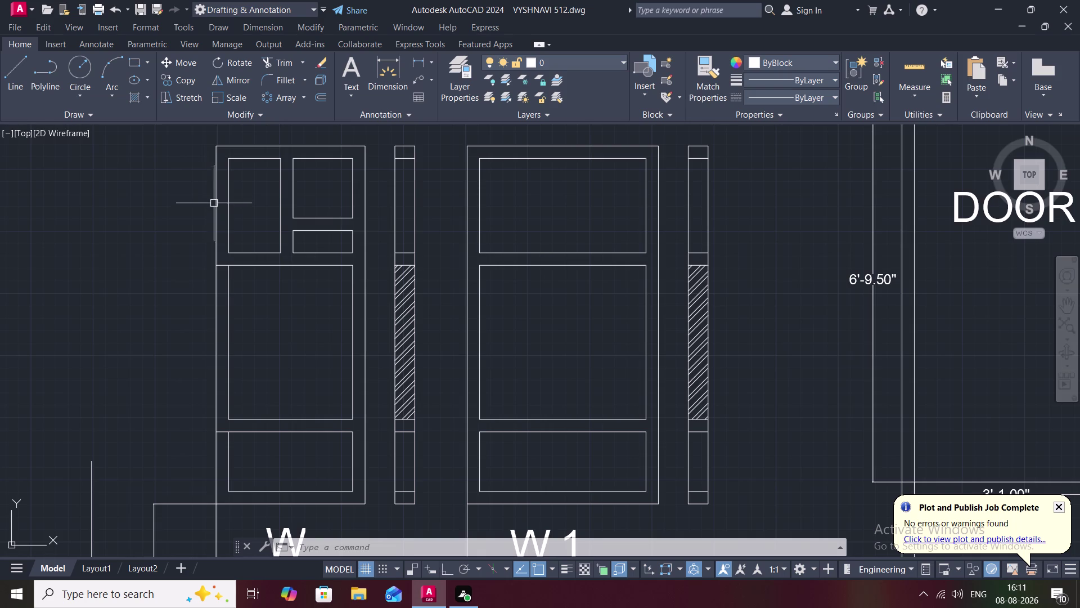
Trim away the extra line segment next to the W1 side section.
text(T)
text(R)
key(space)
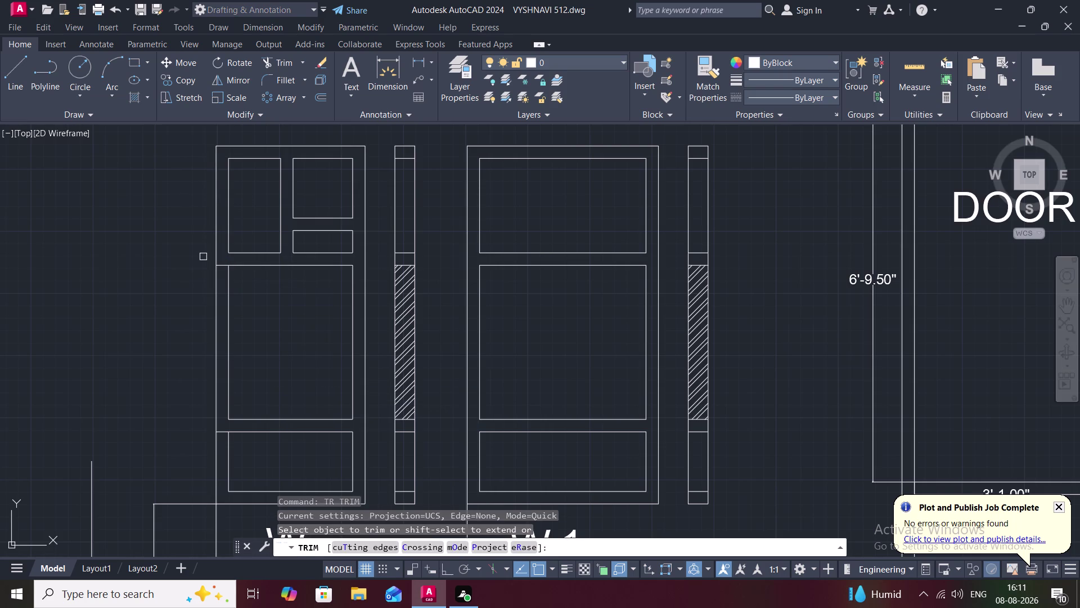
scroll(up, 3)
click(270, 266)
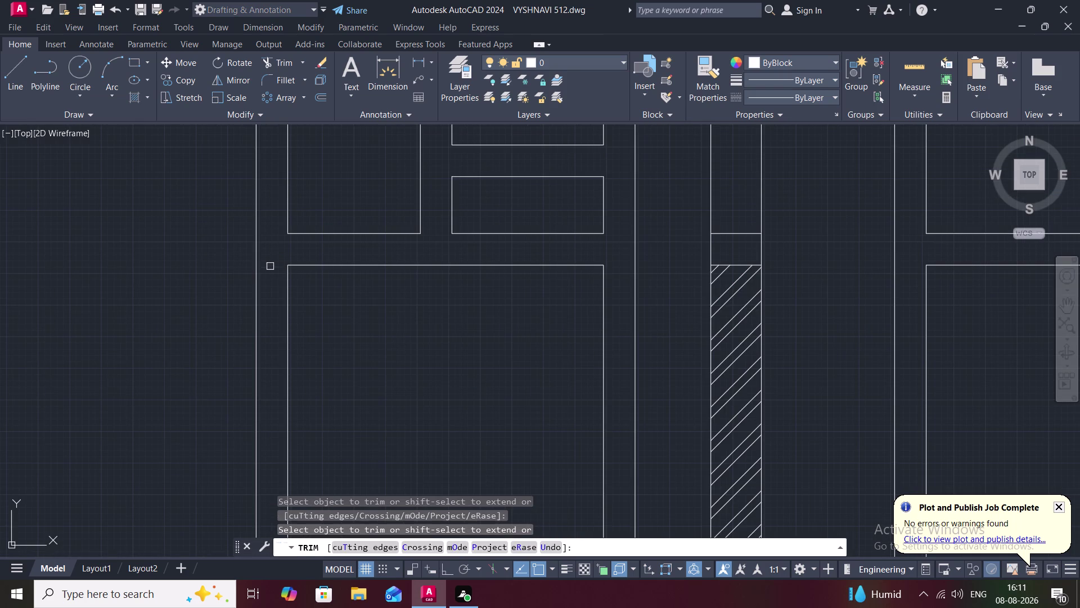
key(space)
scroll(down, 3)
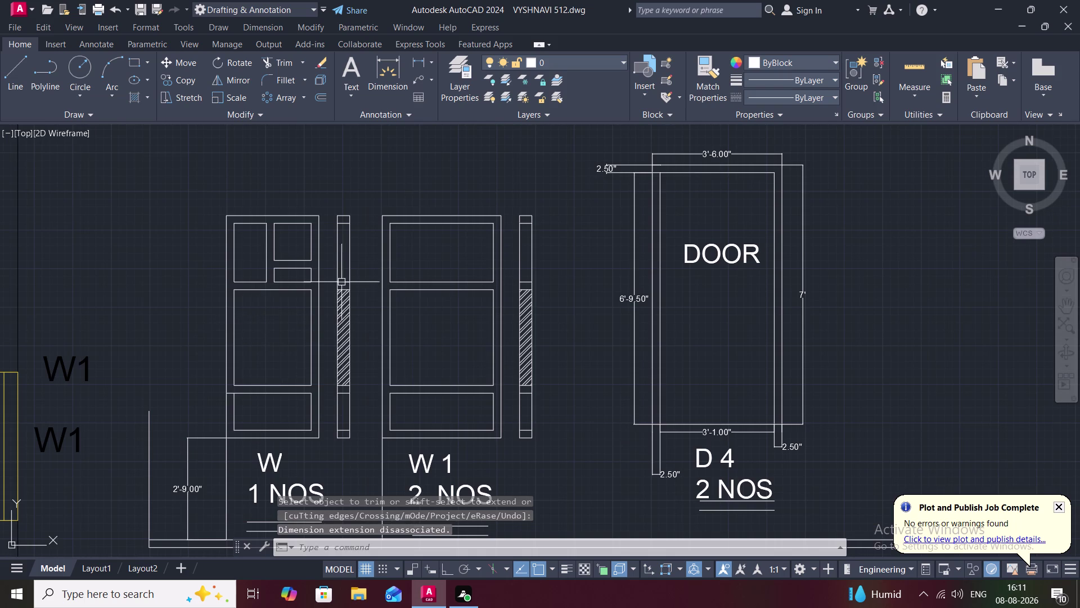
Start a hatch and choose the GRAVEL pattern from the full pattern gallery.
text(H)
key(space)
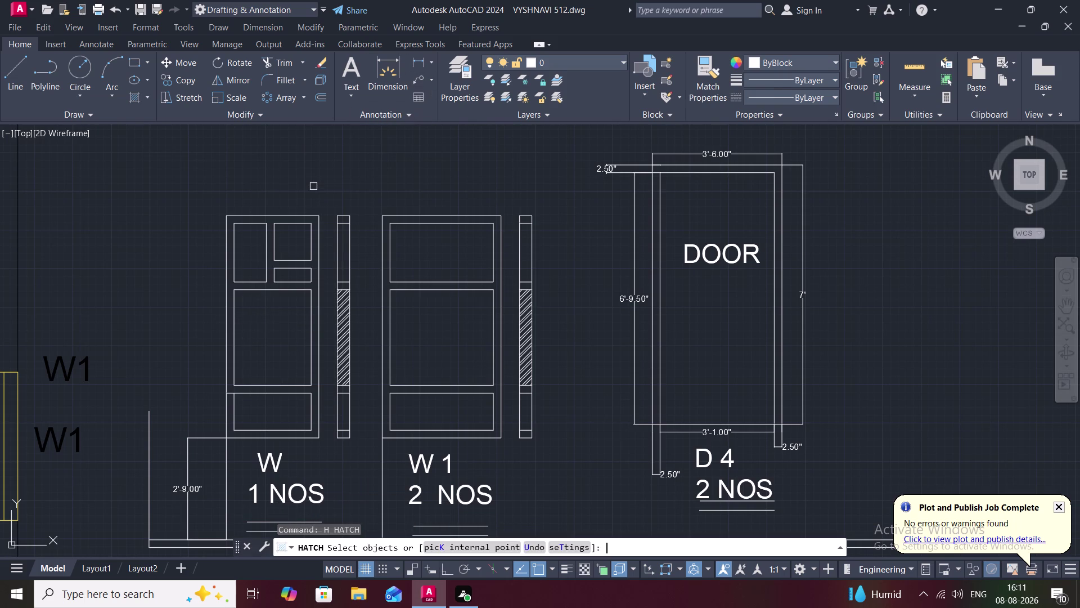
click(317, 102)
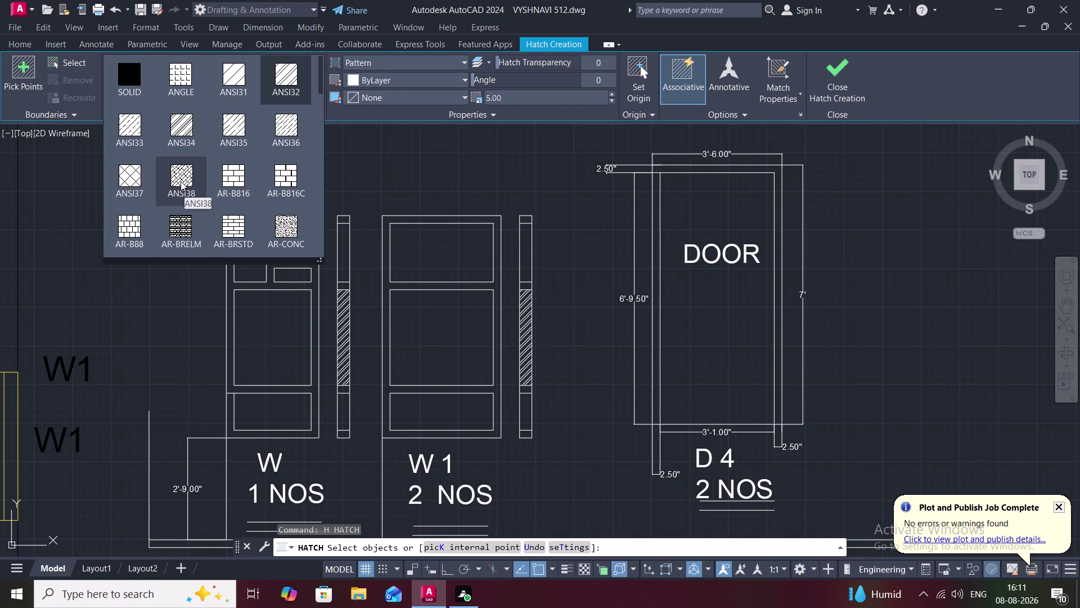
scroll(down, 3)
scroll(down, 3)
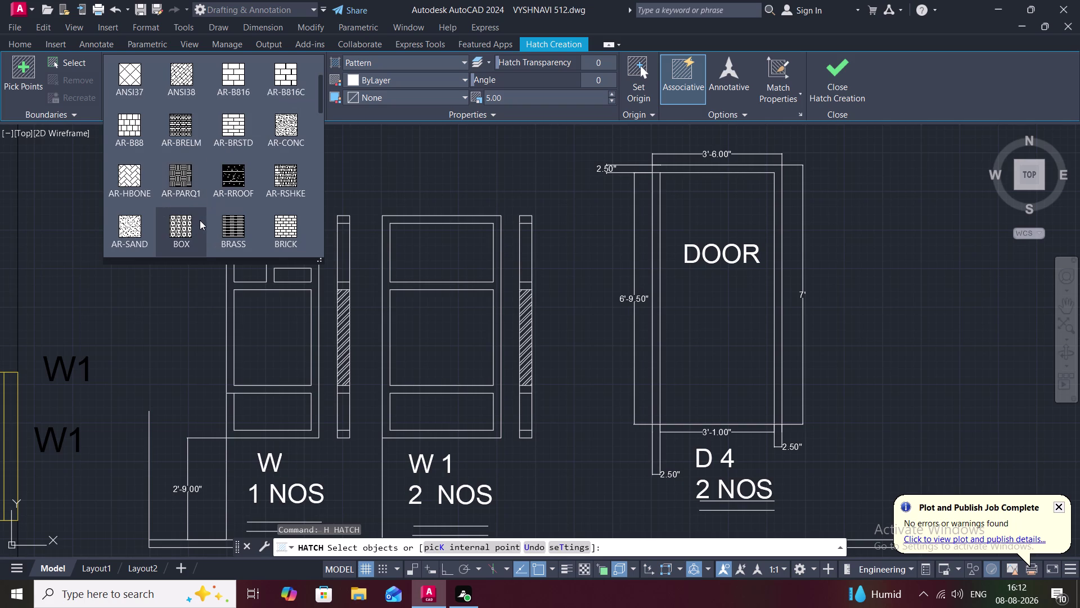
scroll(down, 3)
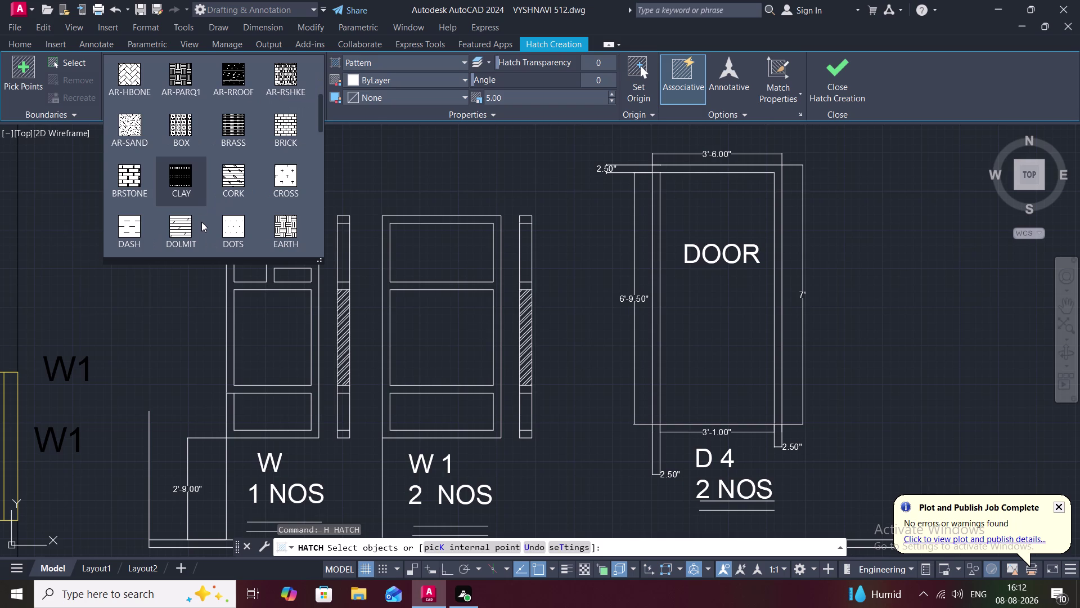
scroll(down, 3)
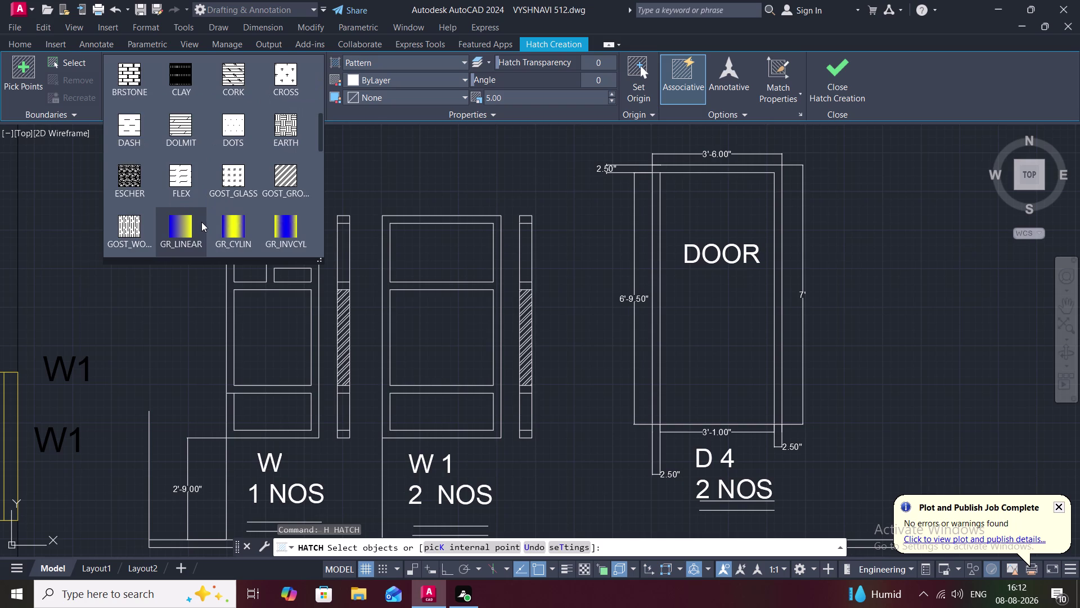
scroll(down, 3)
scroll(down, 3)
scroll(up, 3)
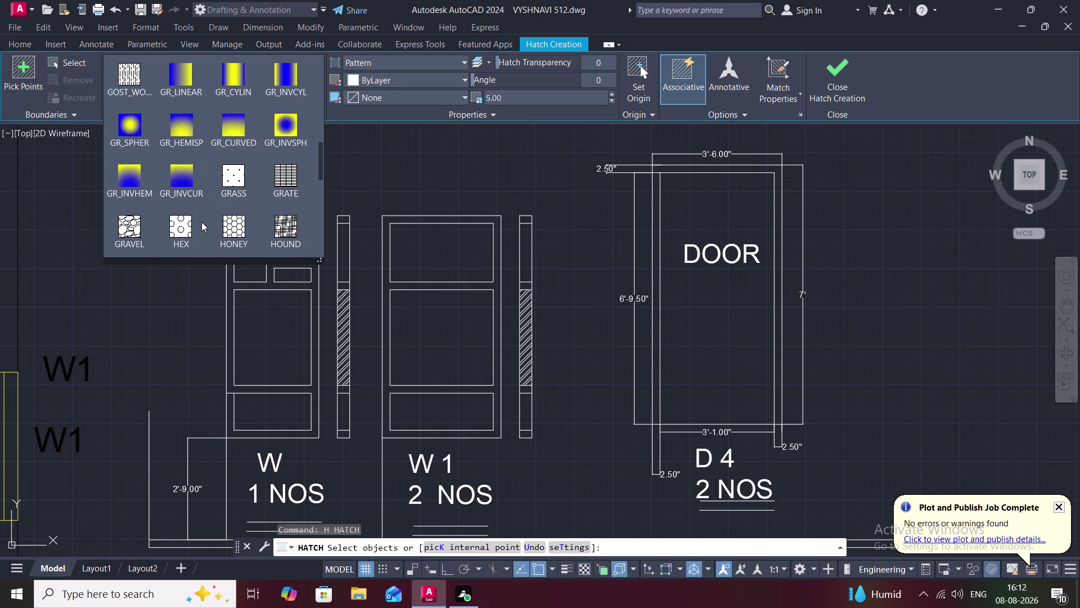
scroll(down, 3)
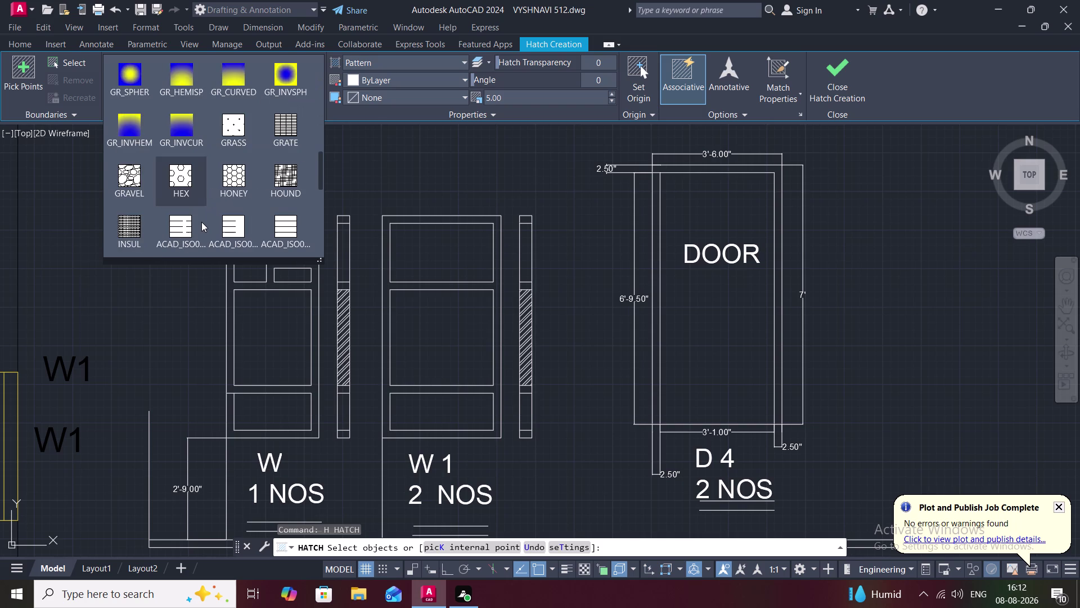
click(133, 183)
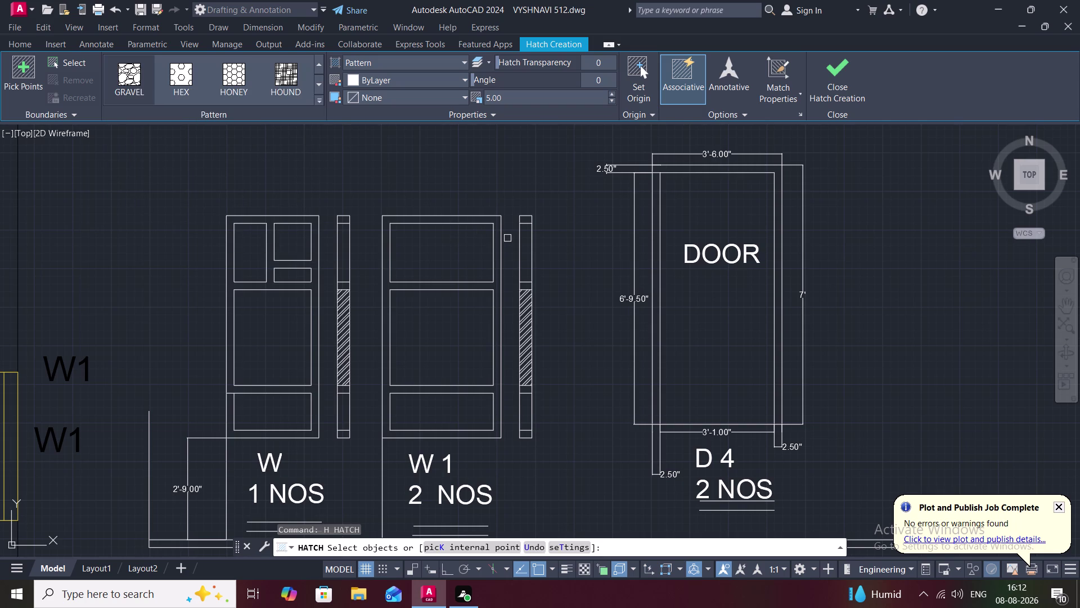
Fill W1's narrow side section with gravel by picking its four boundary lines.
scroll(up, 3)
scroll(down, 3)
scroll(up, 3)
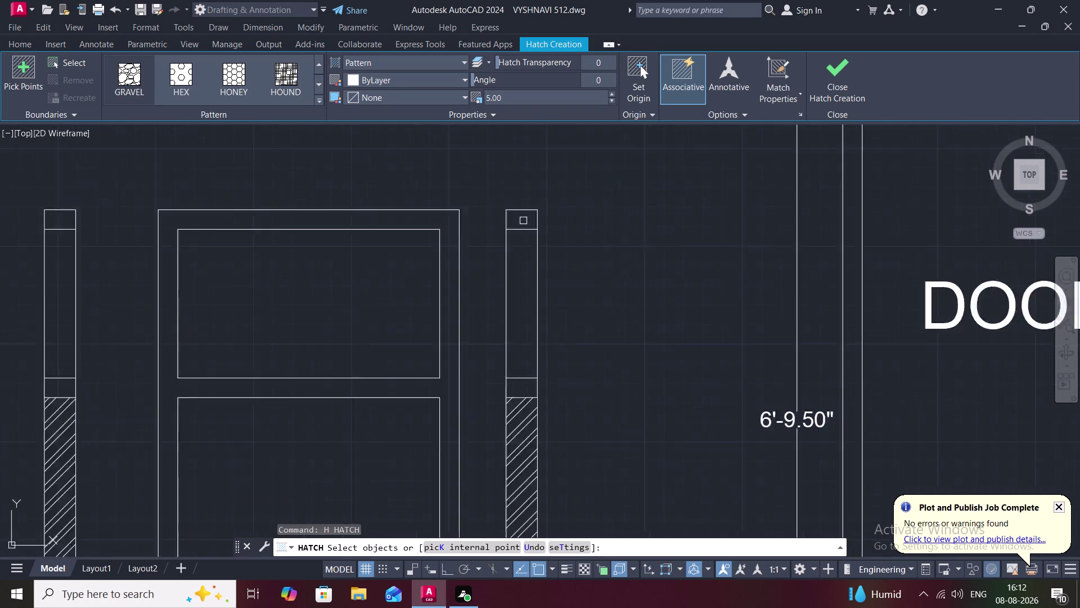
scroll(up, 3)
click(476, 220)
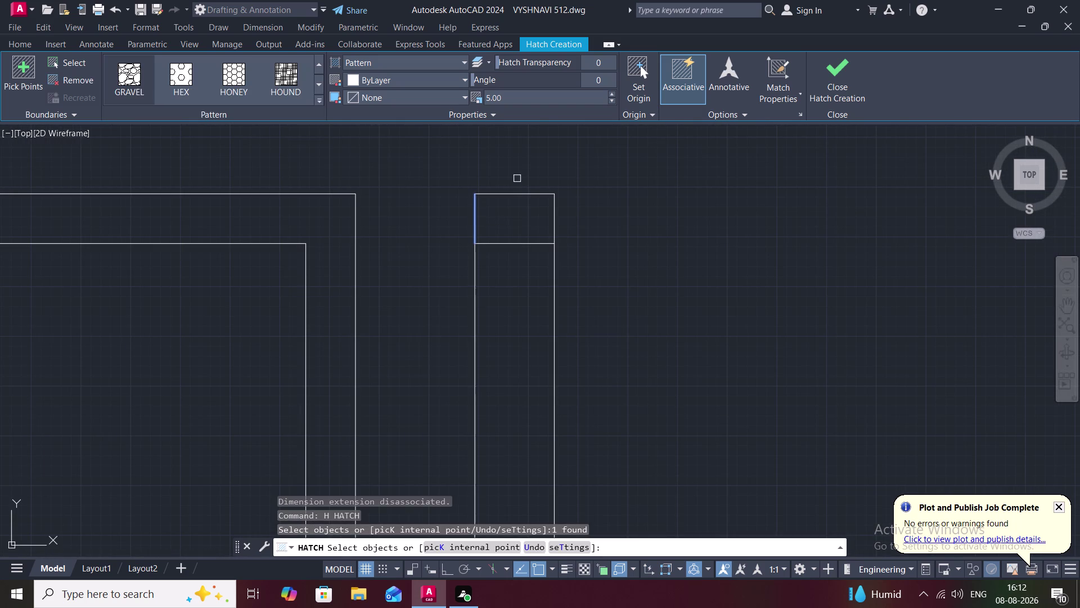
click(517, 193)
click(521, 246)
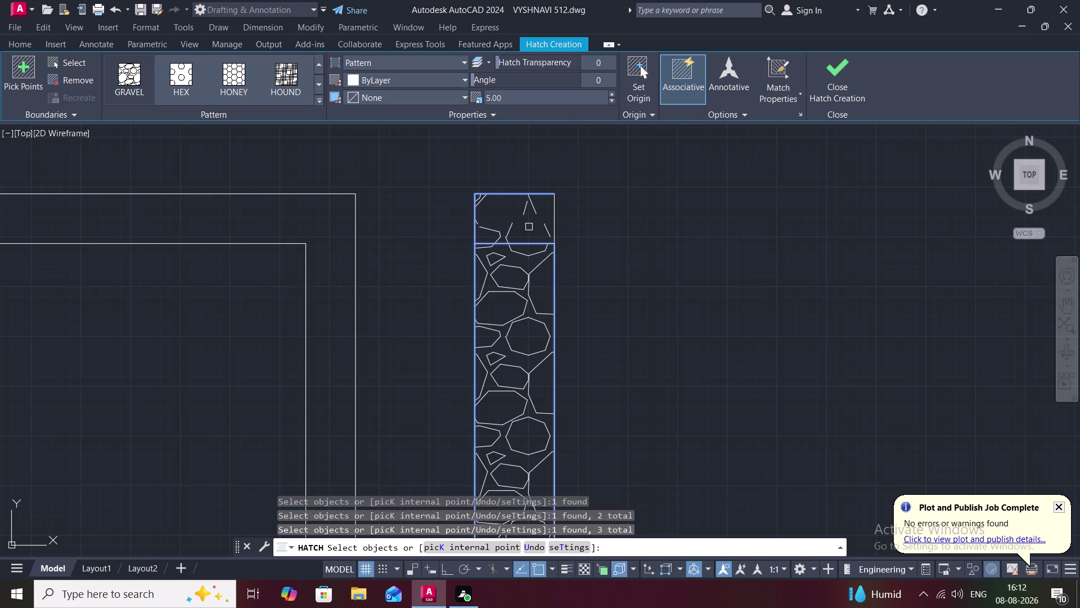
click(552, 221)
key(Escape)
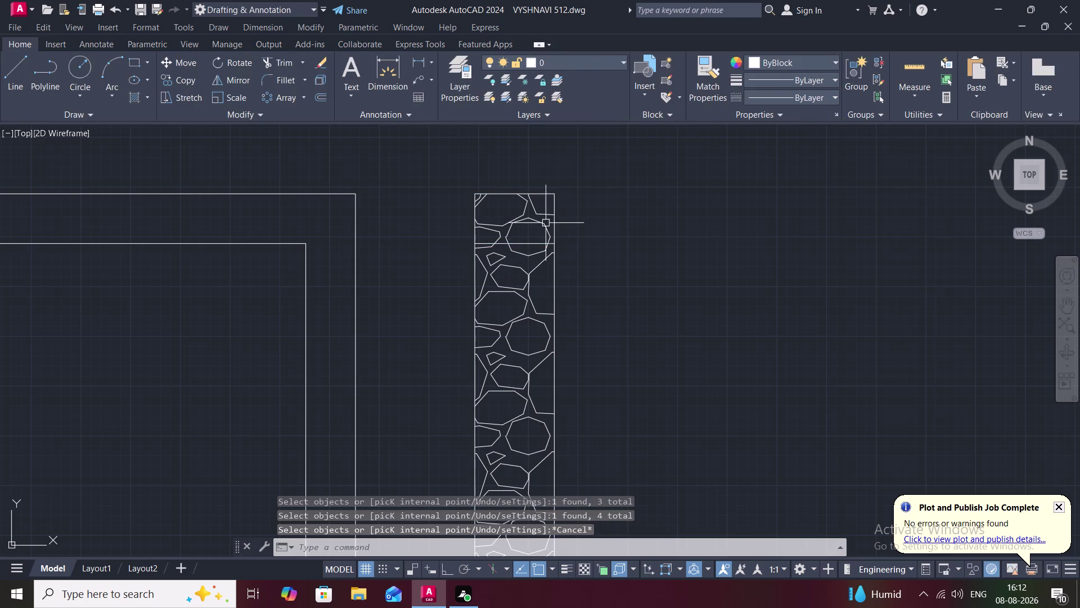
Delete the gravel hatch and abandon a JOIN attempt on the side section outline.
click(527, 284)
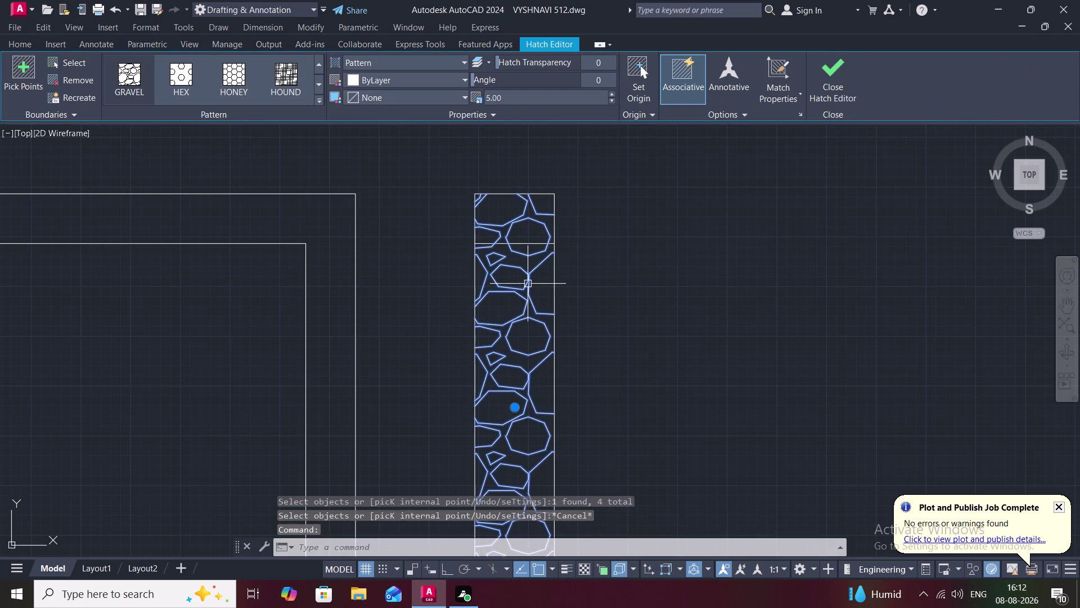
key(Delete)
text(J)
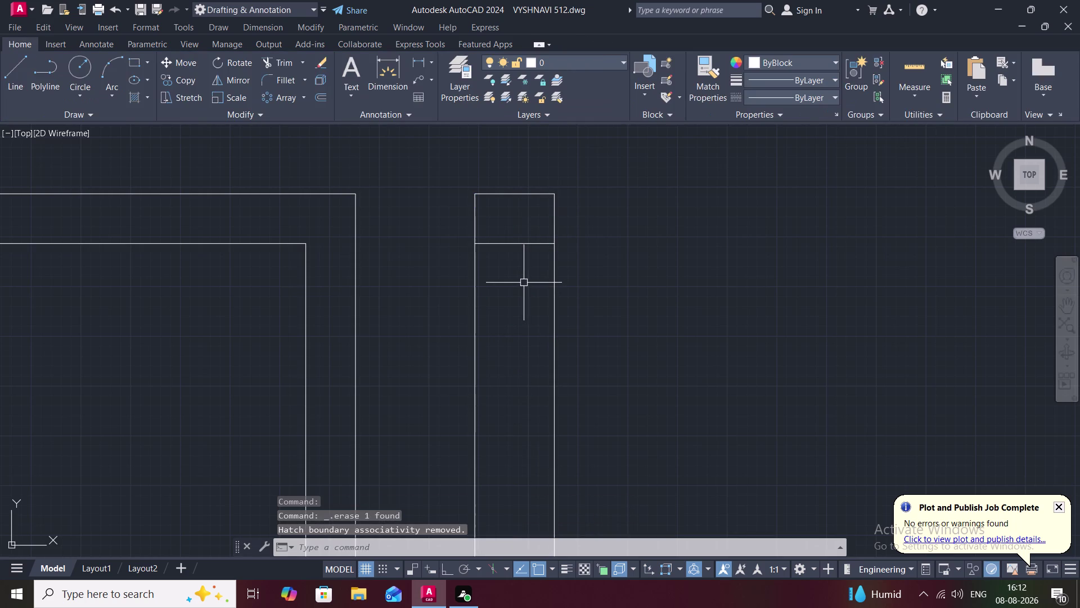
key(space)
click(527, 245)
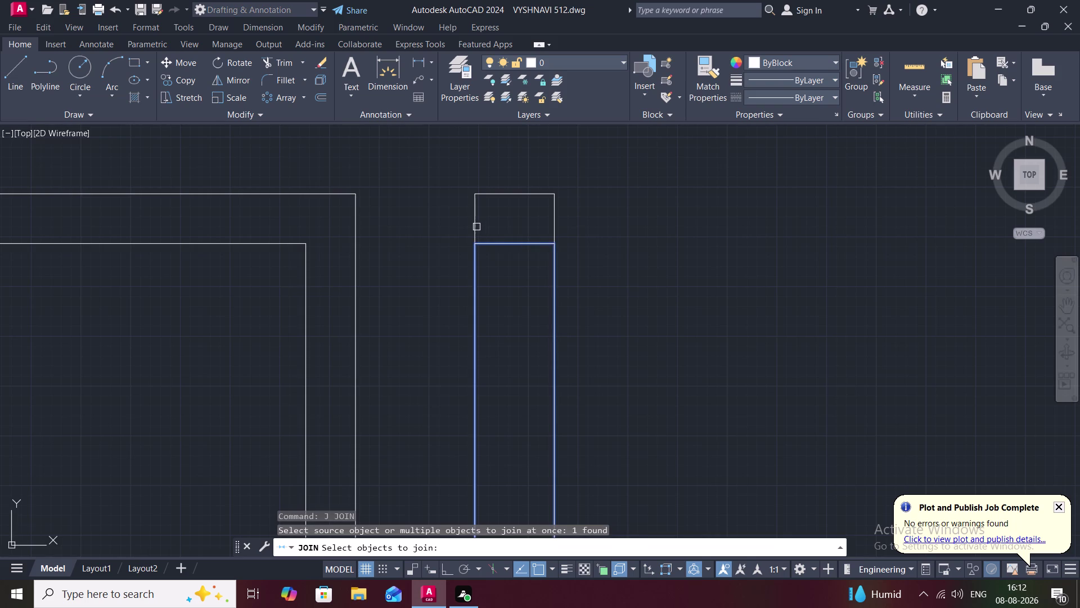
key(Escape)
Bring up the Block Definition dialog and close it without making a block.
key(b)
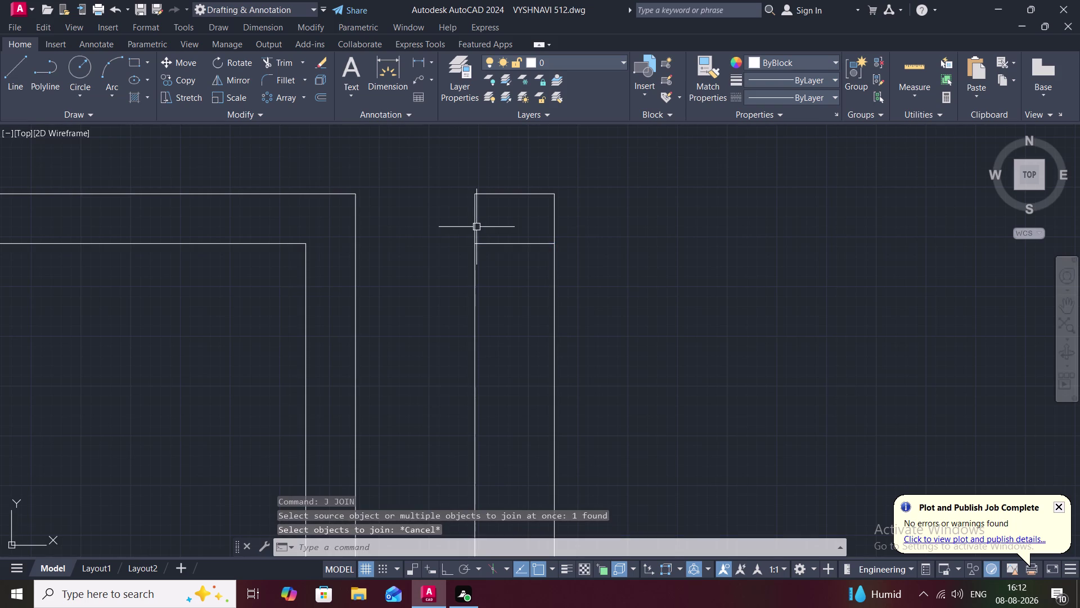
key(Escape)
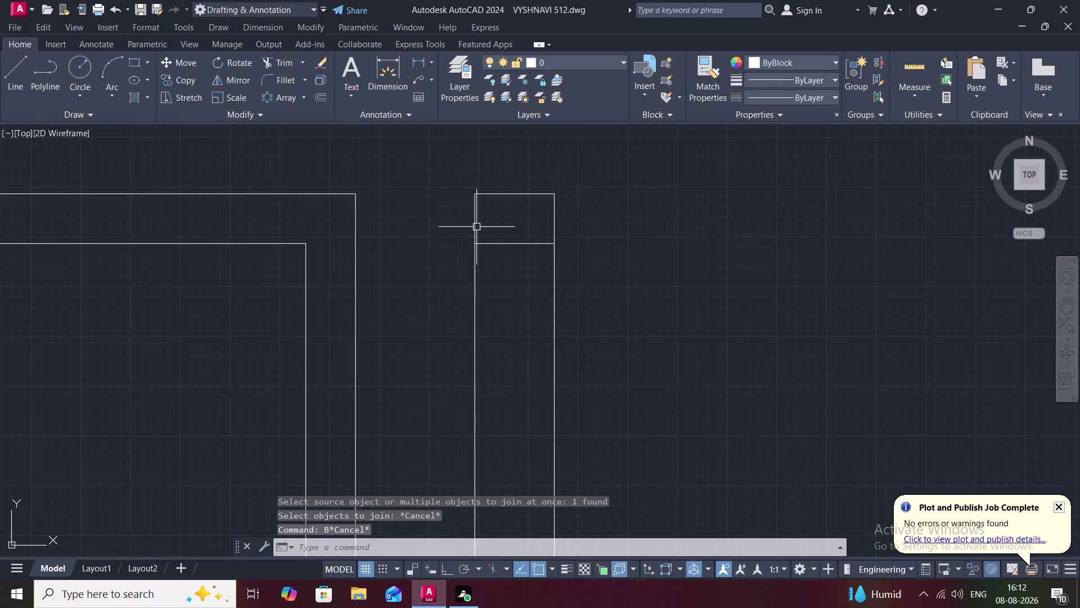
key(b)
key(space)
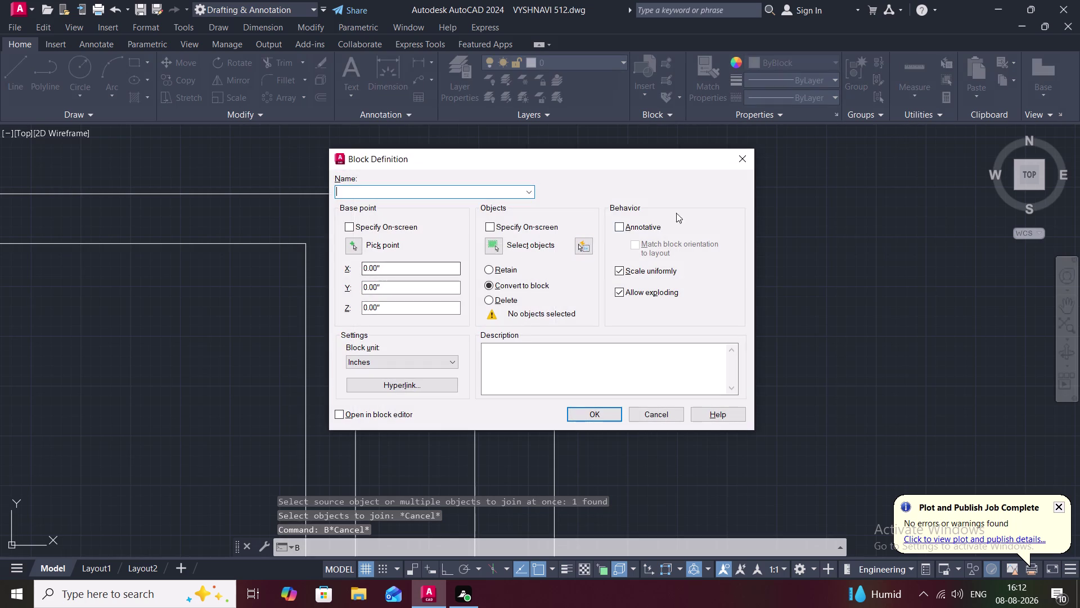
click(745, 154)
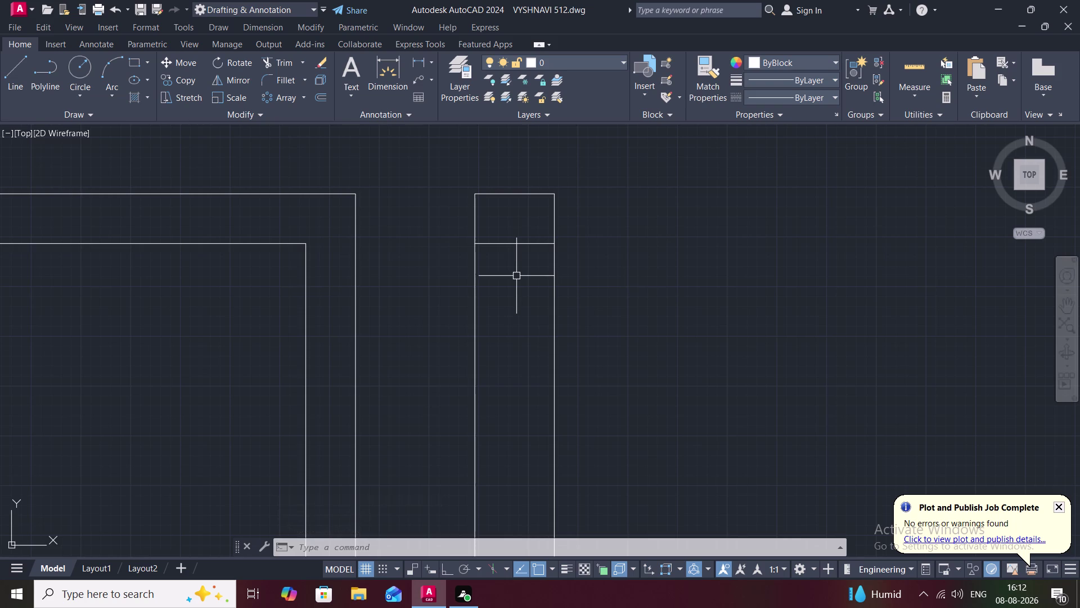
key(b)
text(R)
key(space)
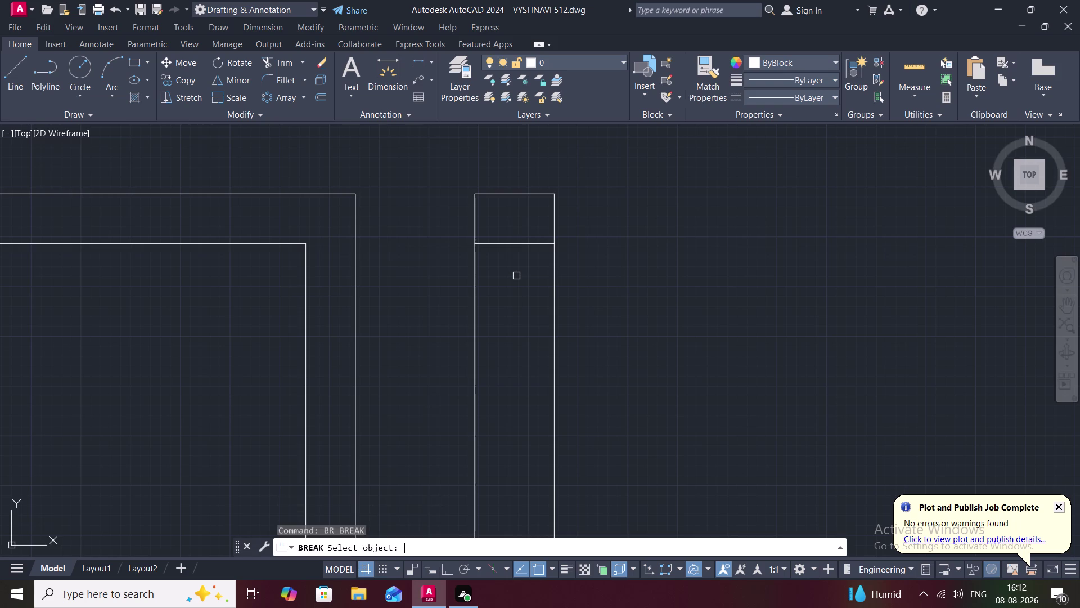
key(Escape)
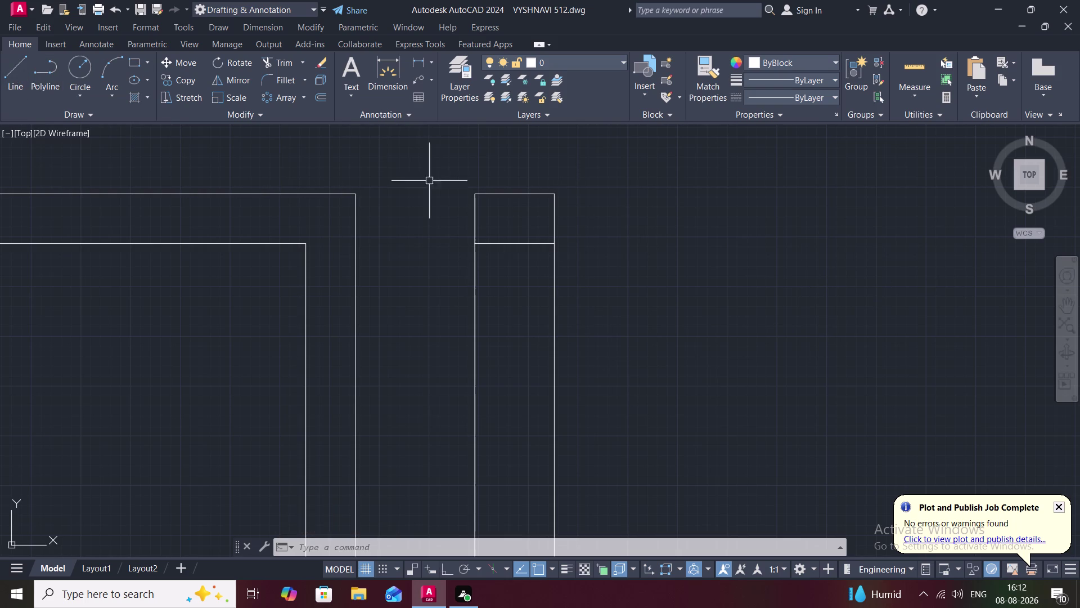
key(b)
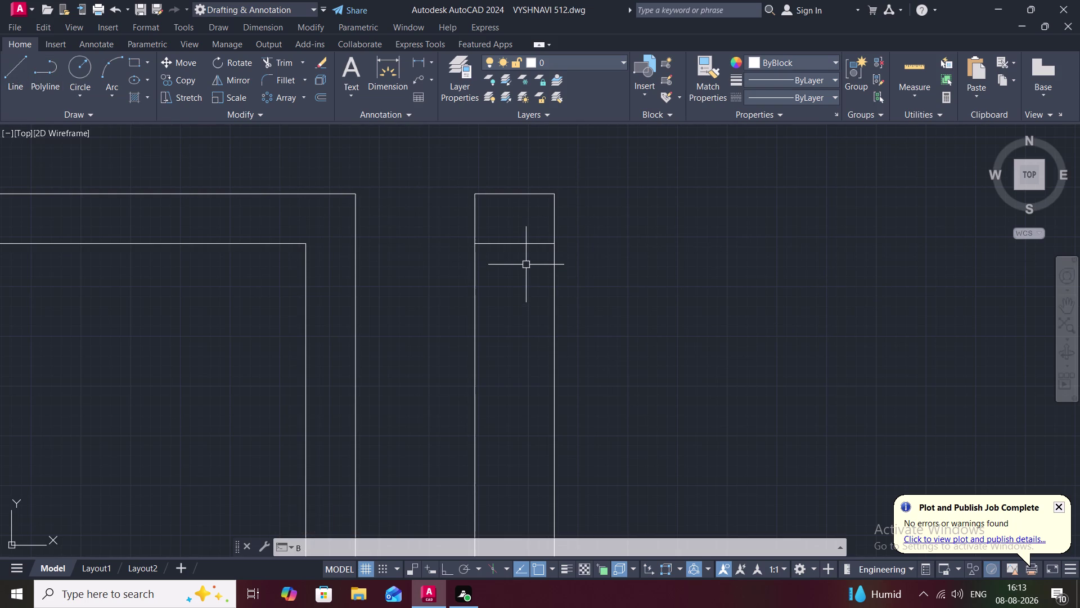
key(r)
key(space)
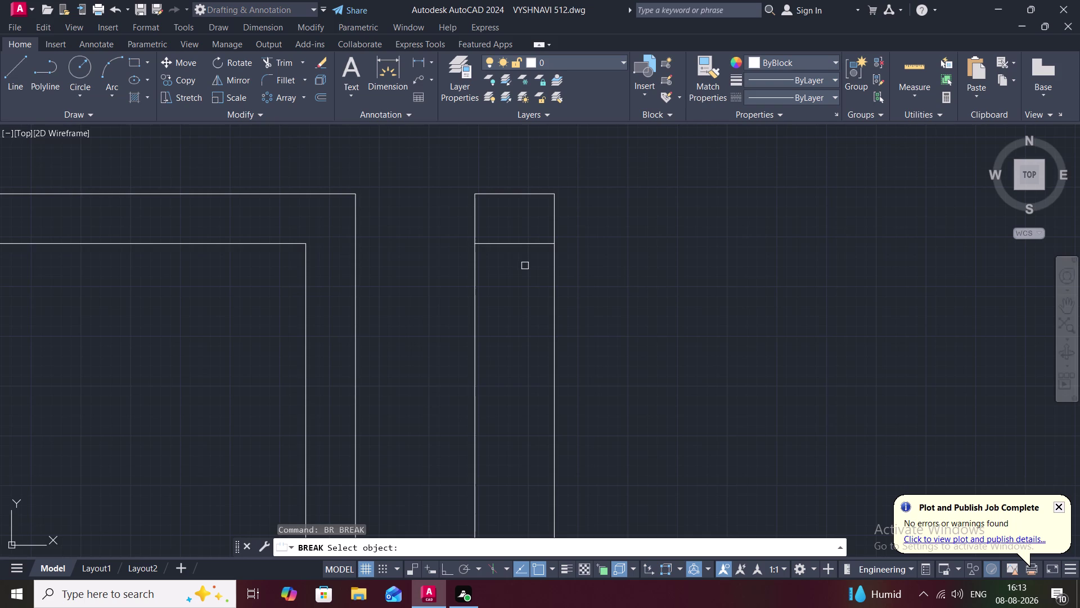
key(Escape)
text(BR)
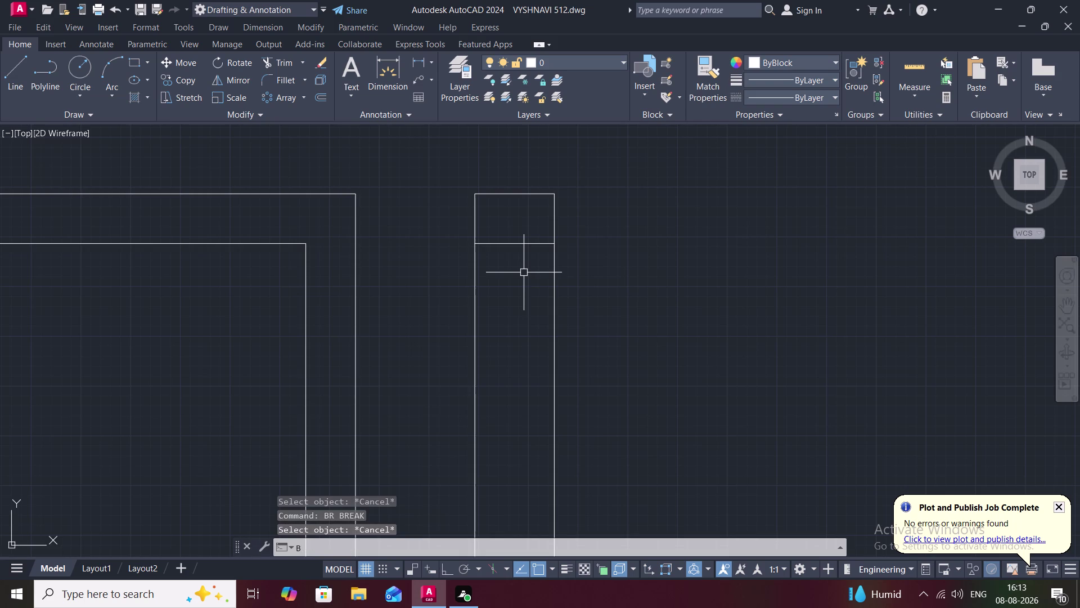
click(358, 423)
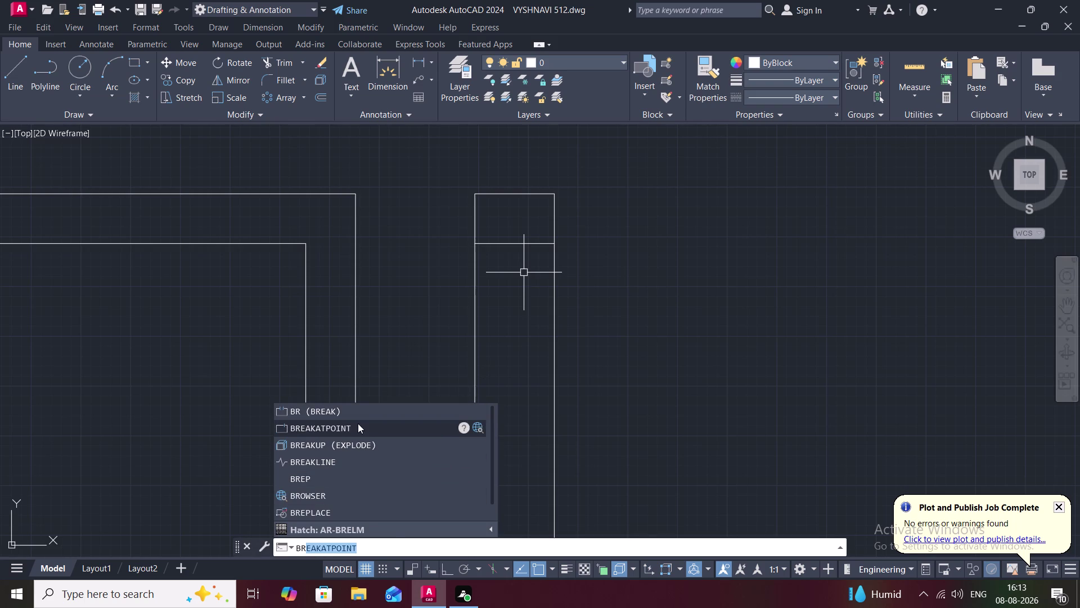
click(477, 220)
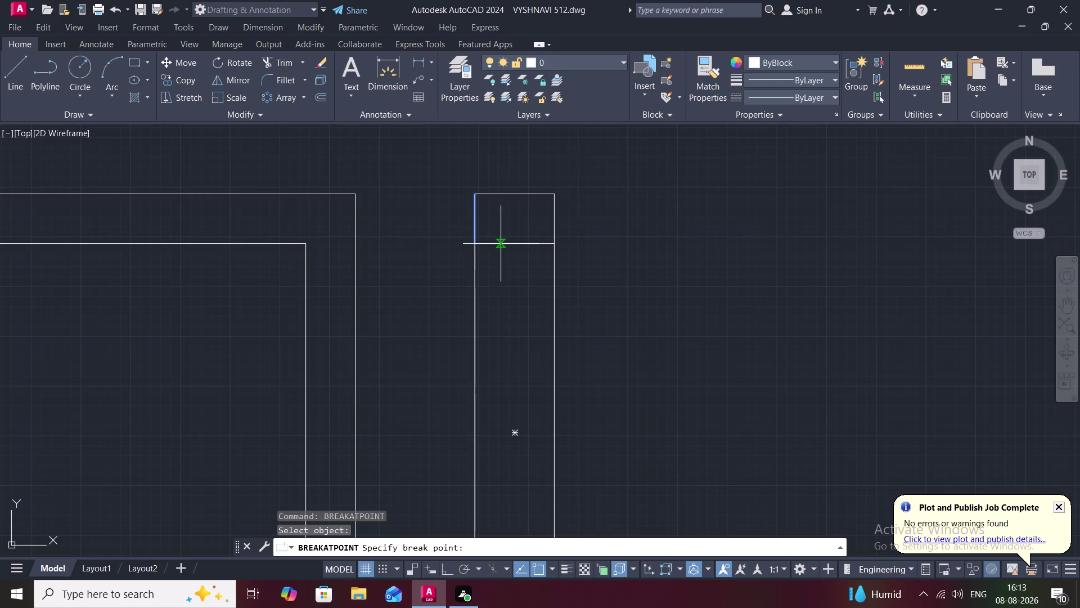
click(473, 245)
key(space)
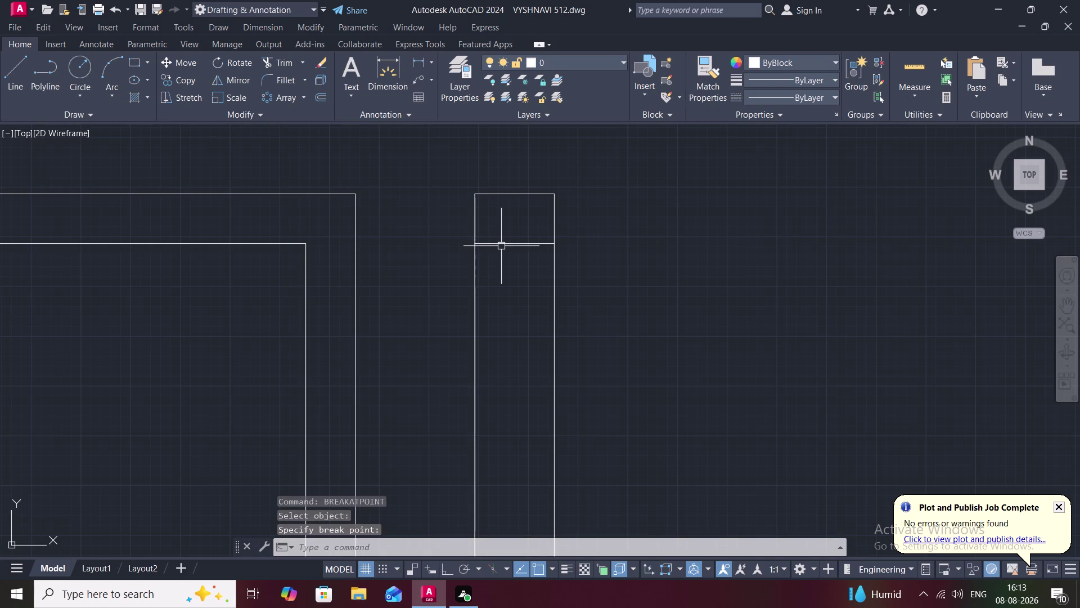
click(510, 244)
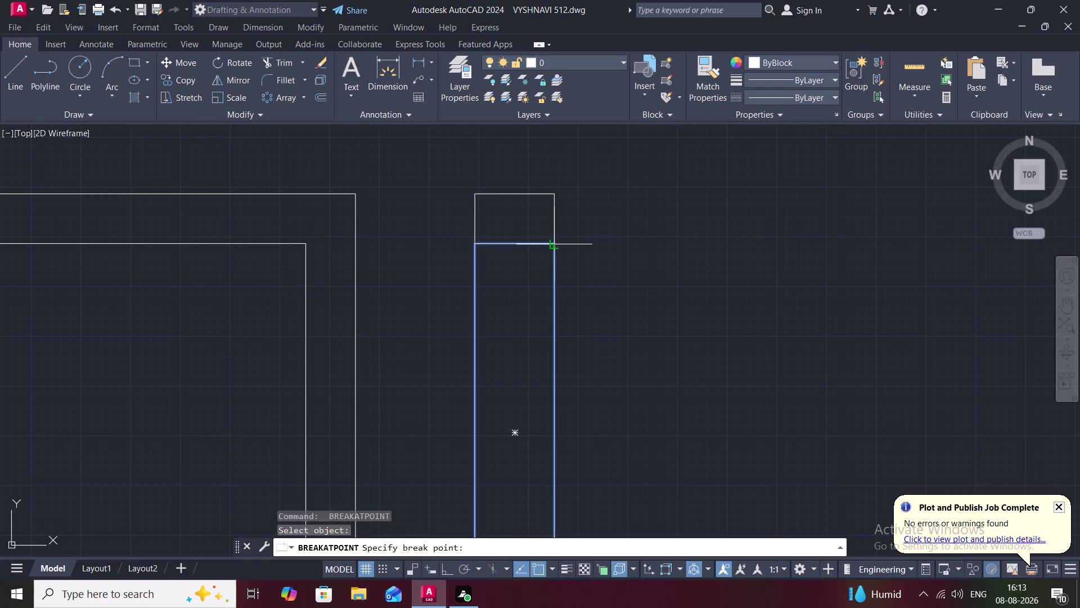
click(557, 244)
key(space)
click(537, 244)
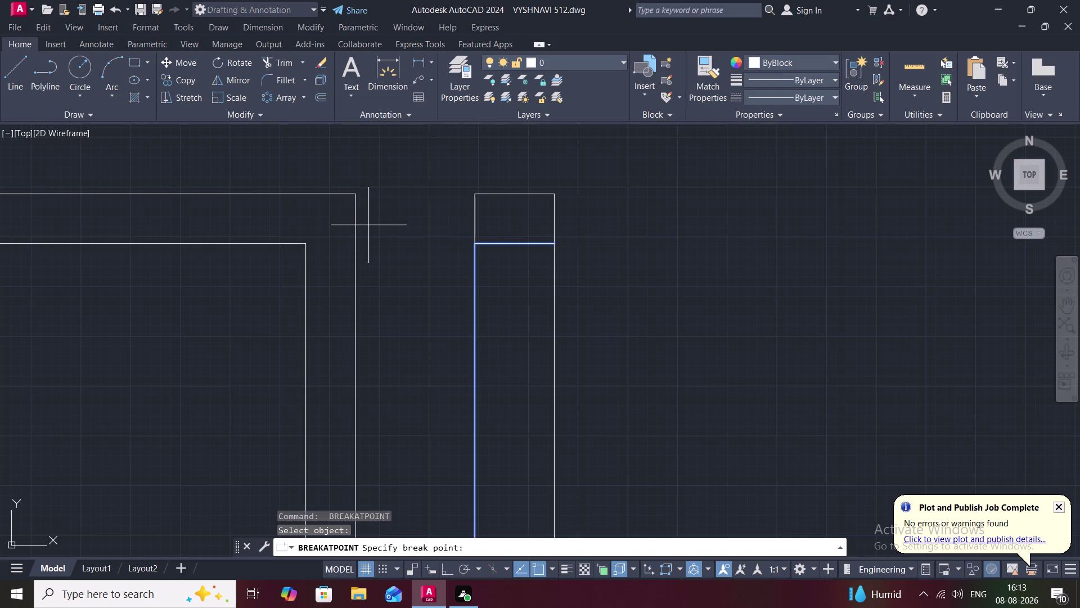
click(476, 247)
key(space)
click(498, 243)
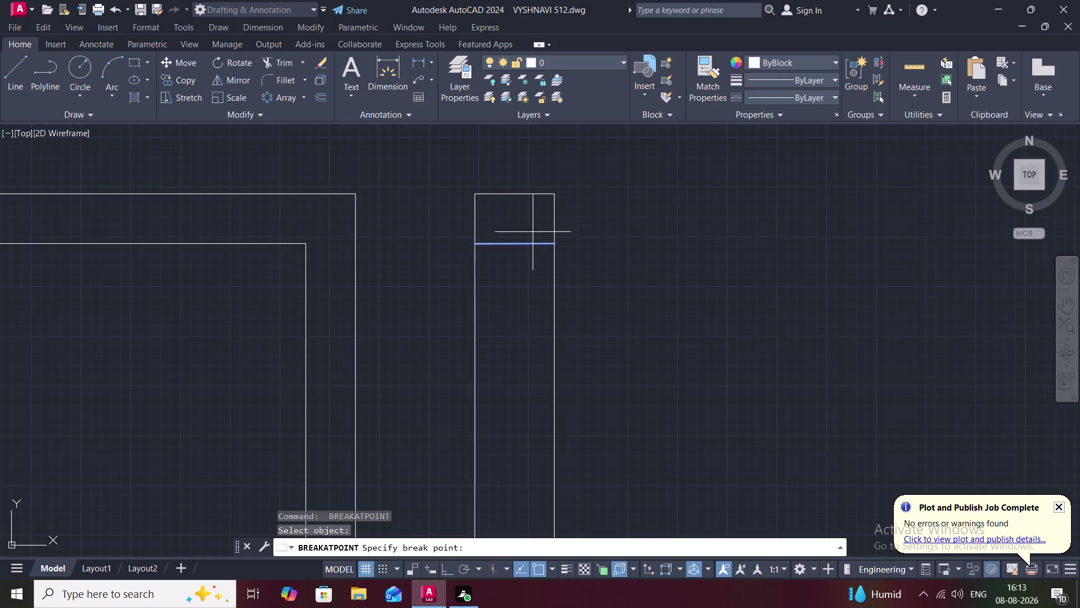
key(space)
key(space)
key(Escape)
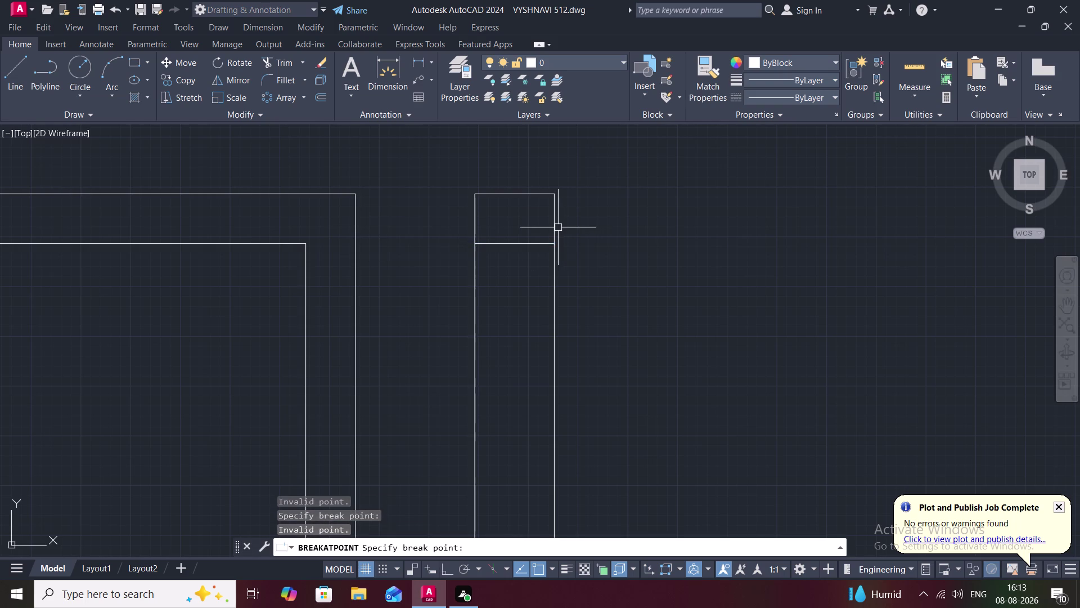
click(555, 227)
key(Escape)
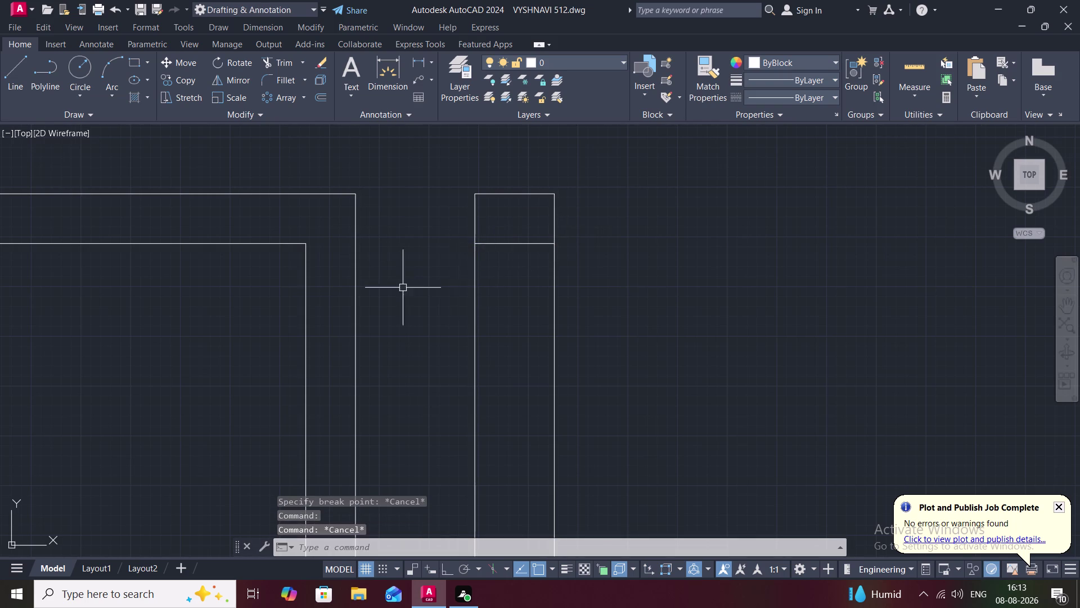
scroll(down, 3)
scroll(down, 3)
Open the Block Definition dialog twice and dismiss it without creating a block.
middle_drag(82, 264, 373, 315)
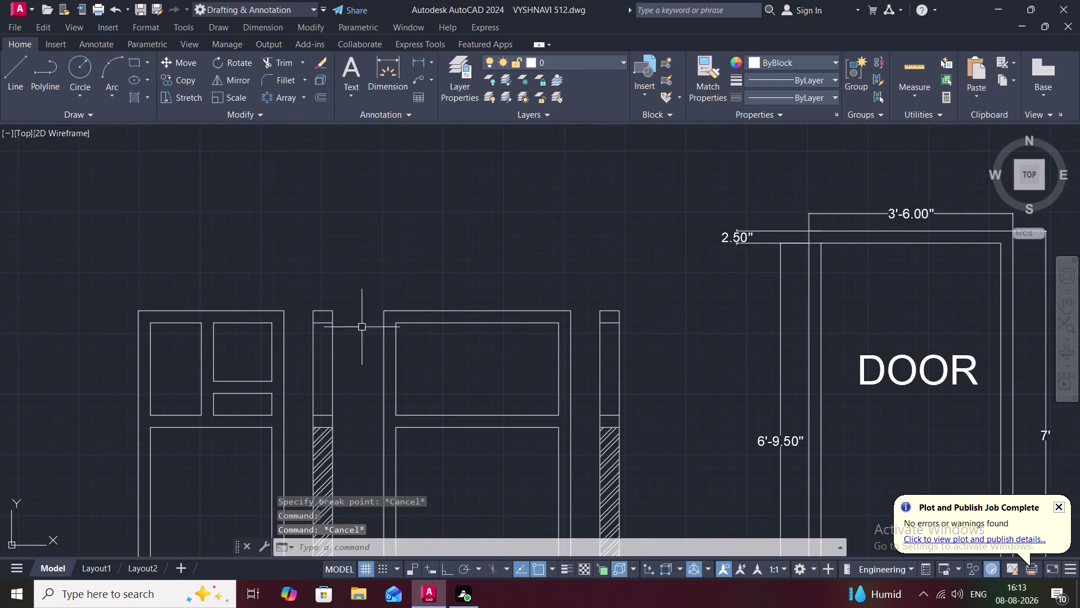
scroll(up, 3)
scroll(up, 3)
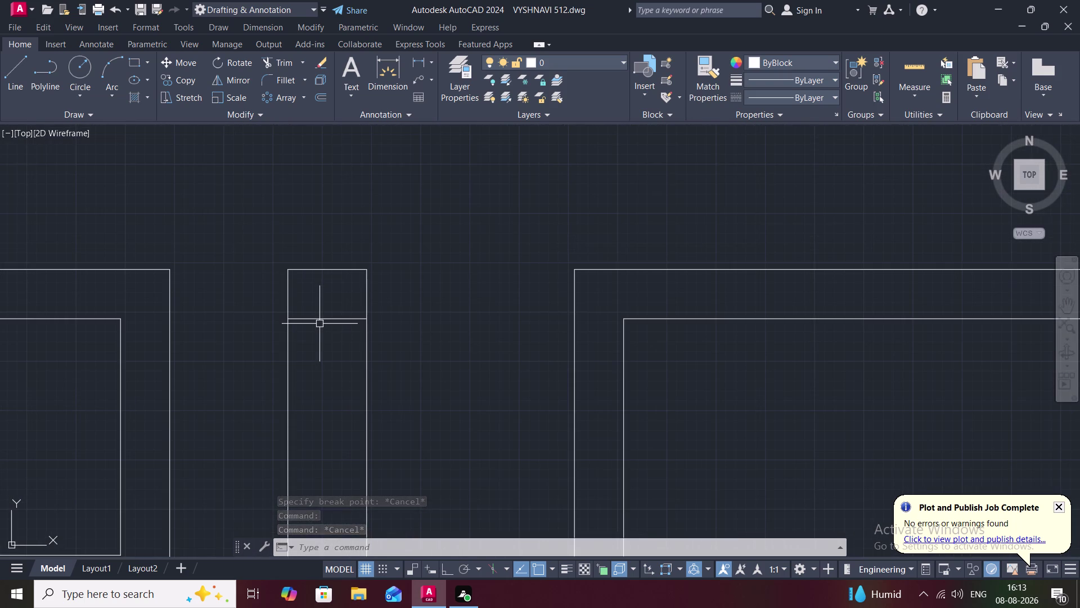
text(B)
key(space)
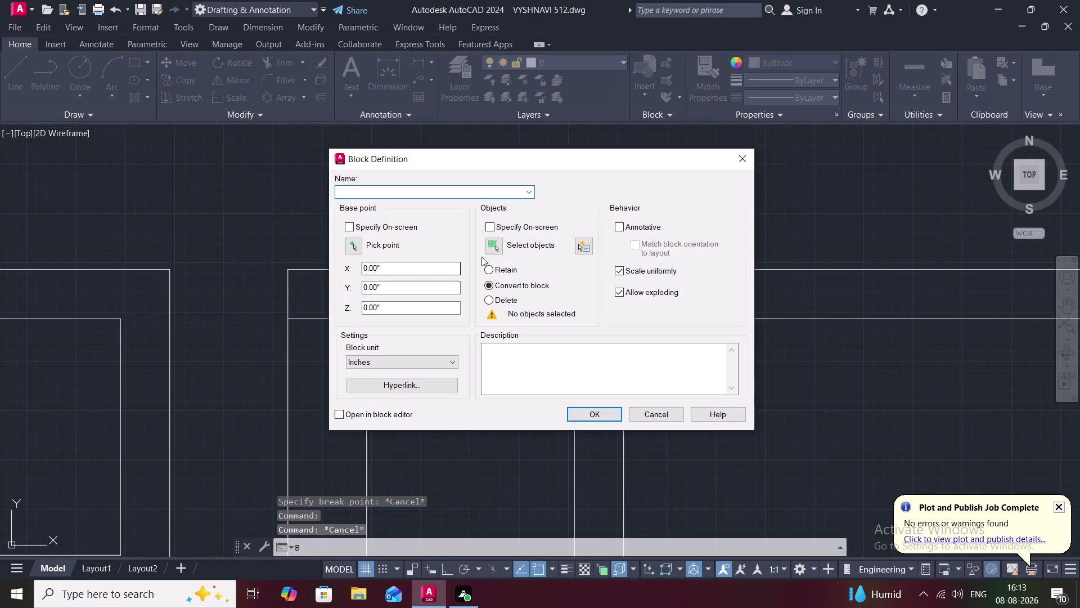
click(745, 153)
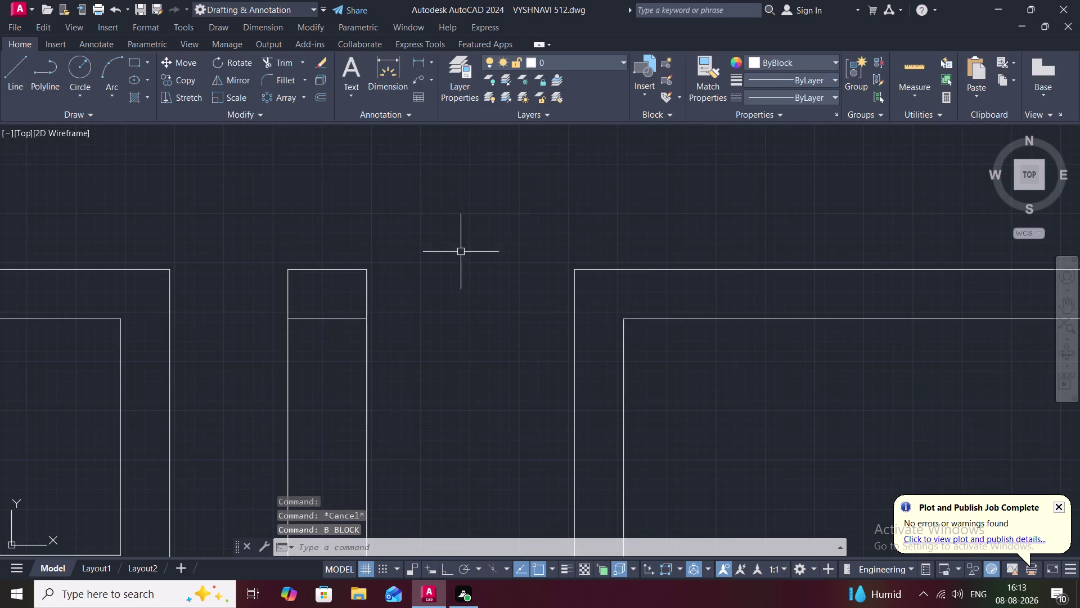
key(space)
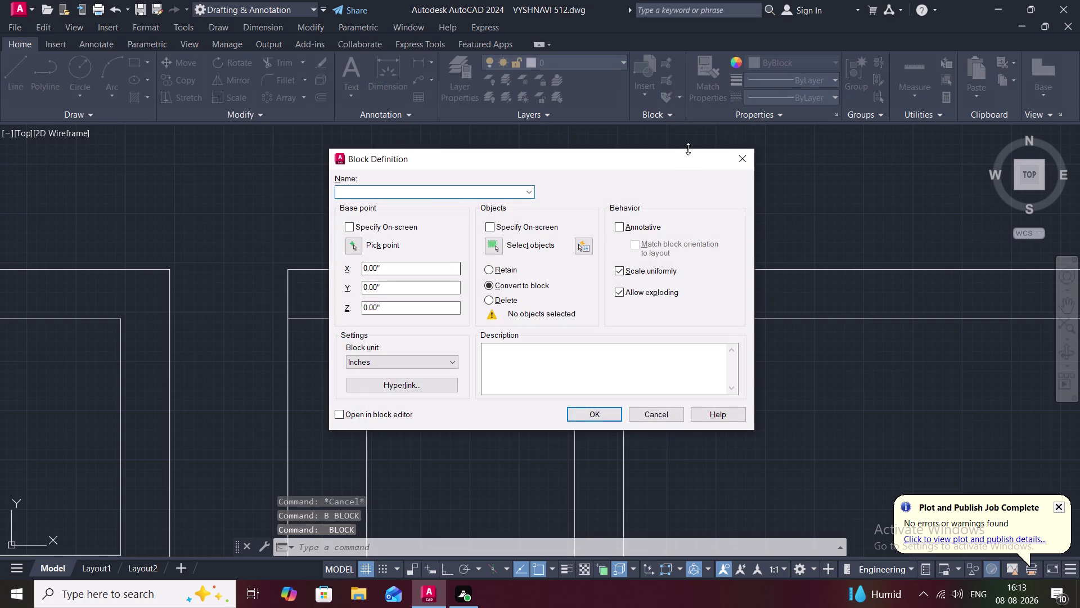
click(743, 160)
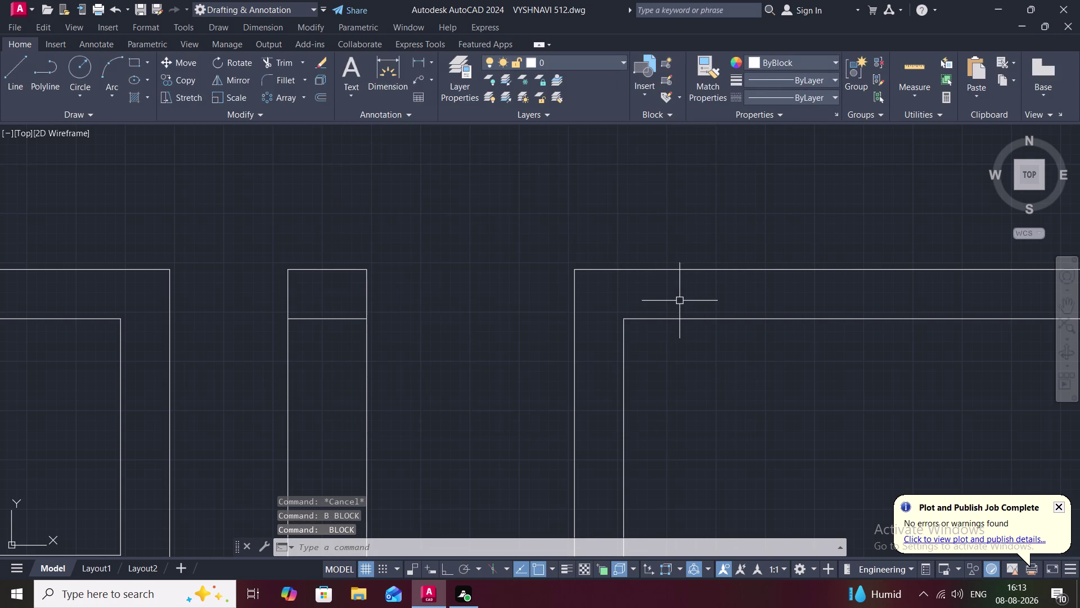
Break the narrow panel's left edge at the crossbar, cancelling a failed crossbar break.
key(b)
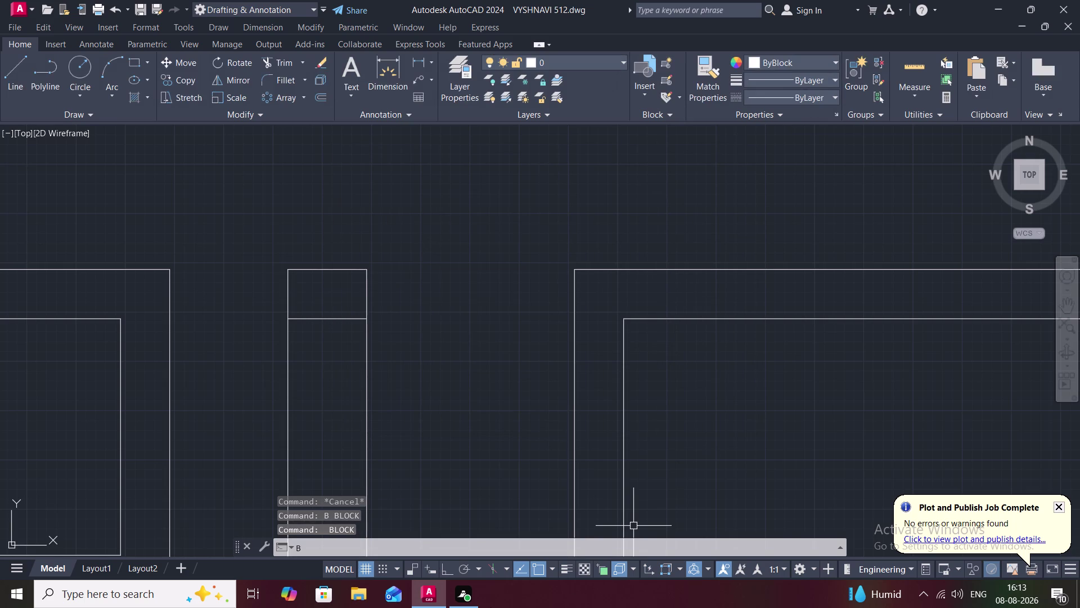
key(r)
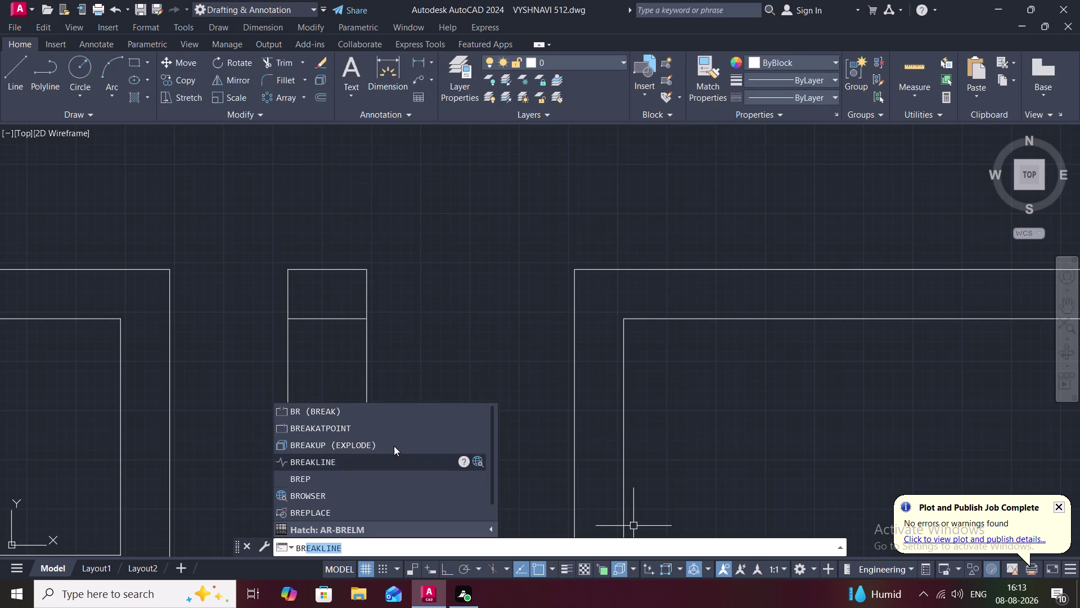
click(361, 425)
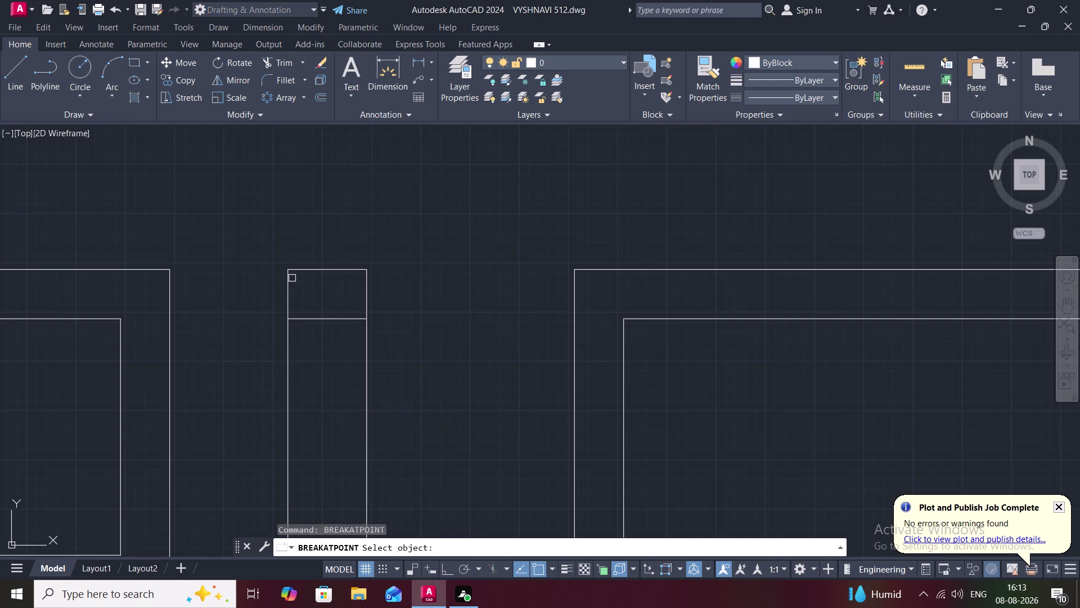
click(288, 283)
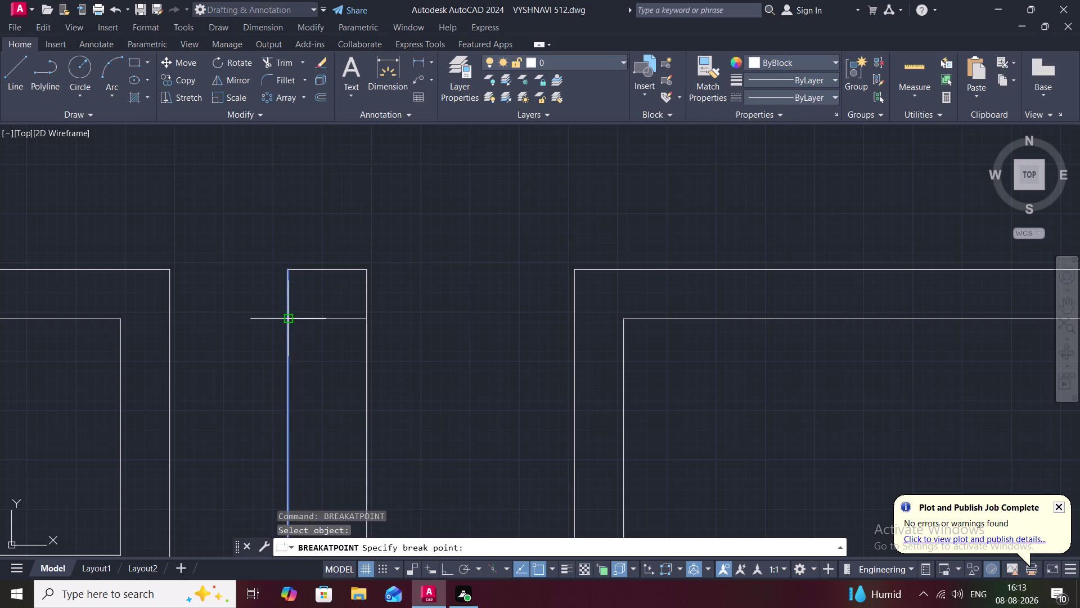
click(287, 320)
key(space)
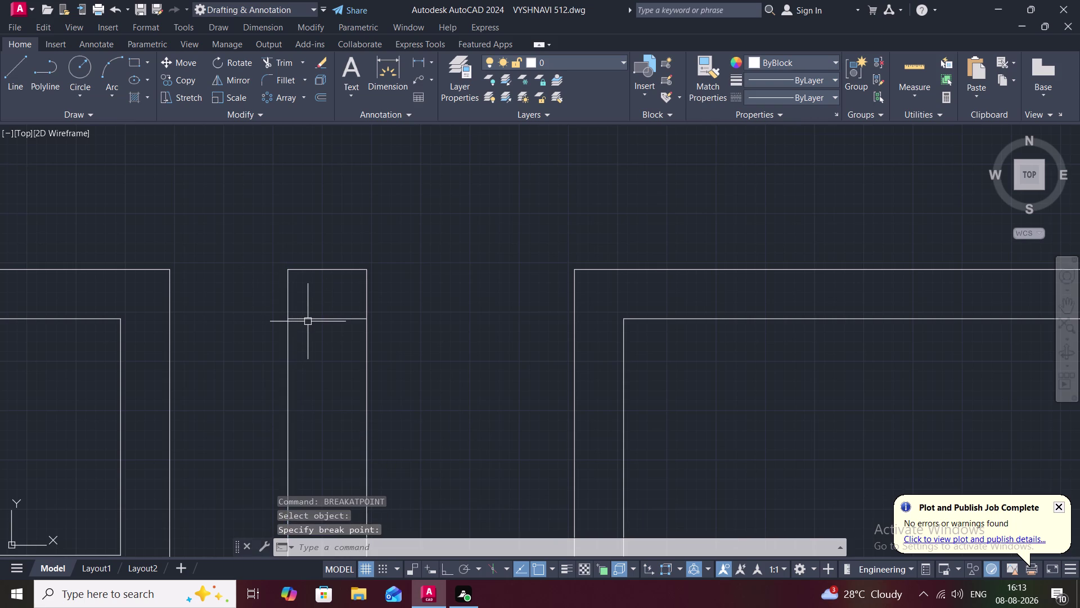
click(314, 320)
key(space)
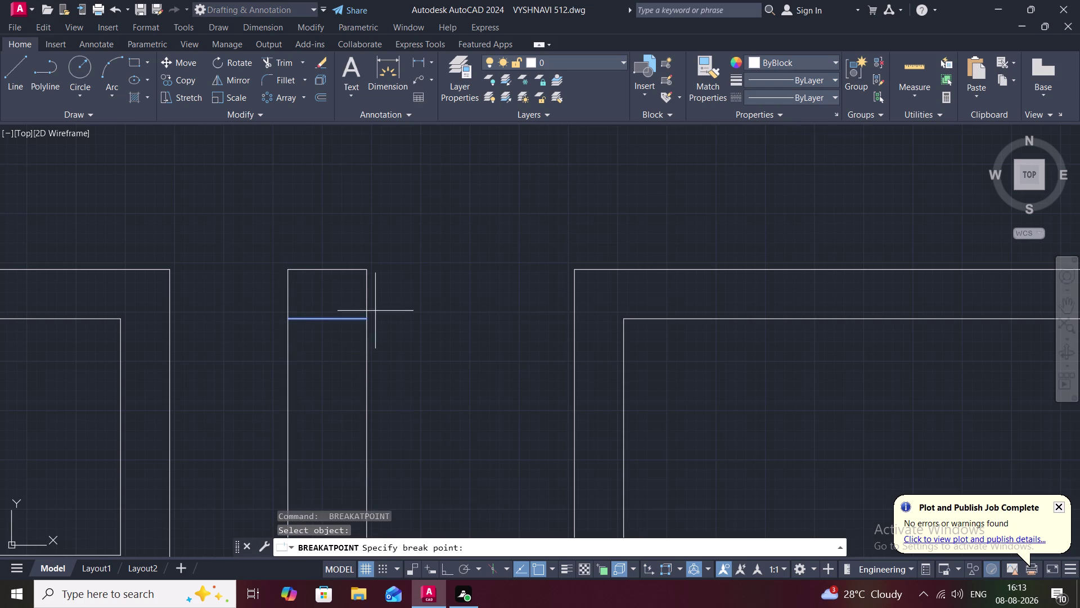
key(space)
key(Escape)
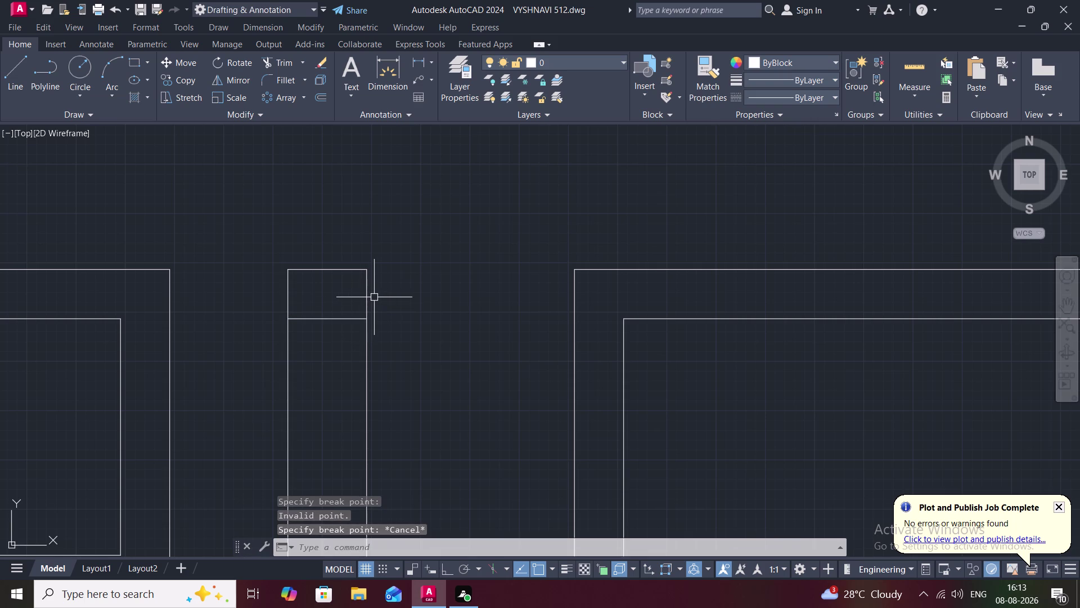
Clear stray command input and attempt another single-point break on the panel edge.
key(grave)
key(grave)
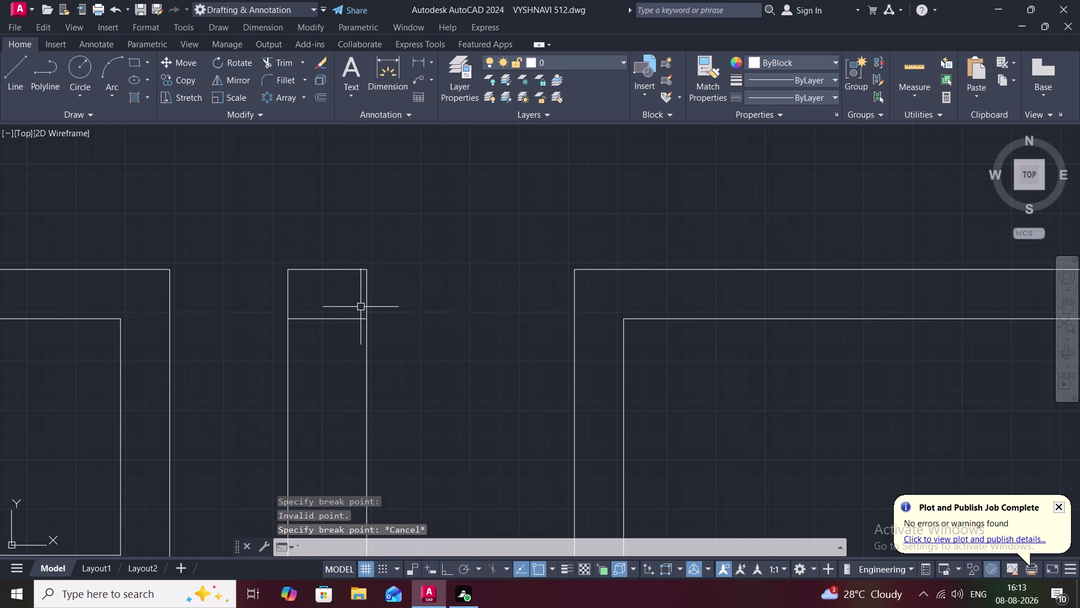
key(Escape)
key(Escape)
key(Escape)
key(Escape)
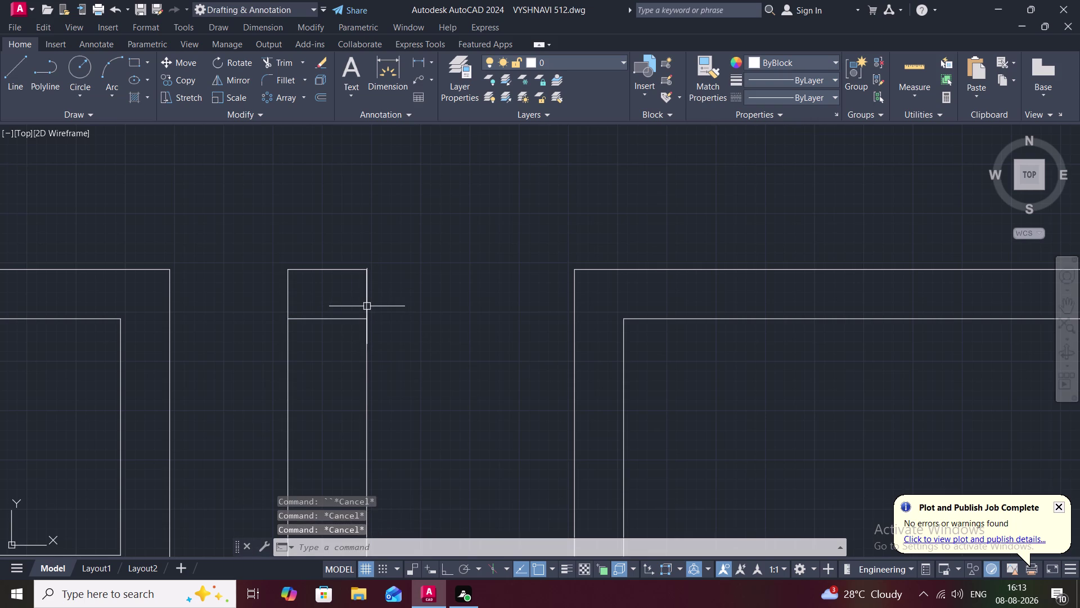
key(Escape)
key(space)
click(366, 302)
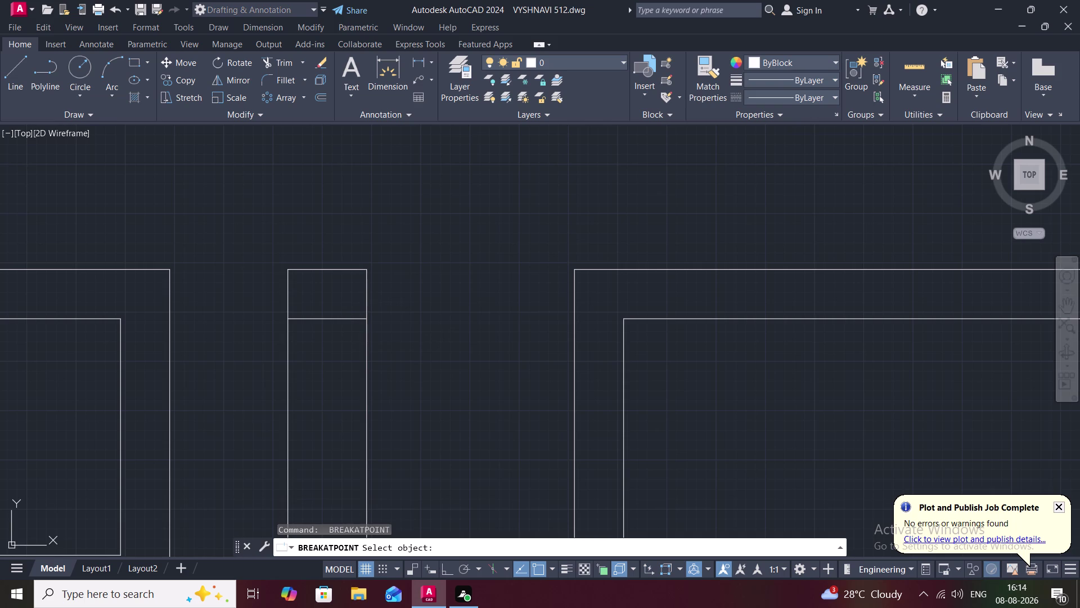
click(364, 317)
key(space)
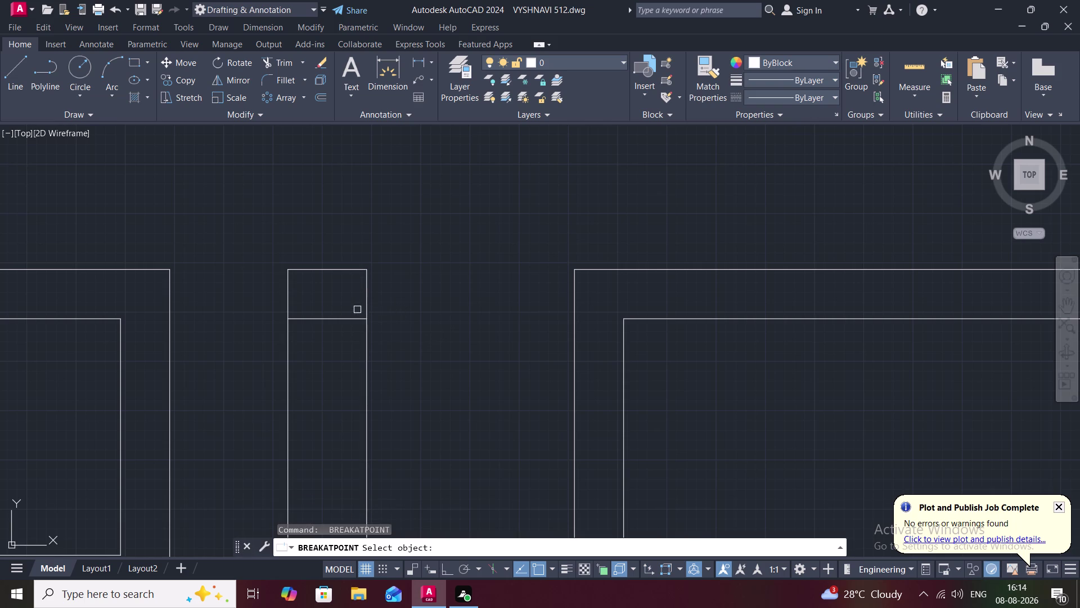
Break the short line above the hatched strip at a single point.
scroll(down, 3)
middle_drag(378, 355, 425, 207)
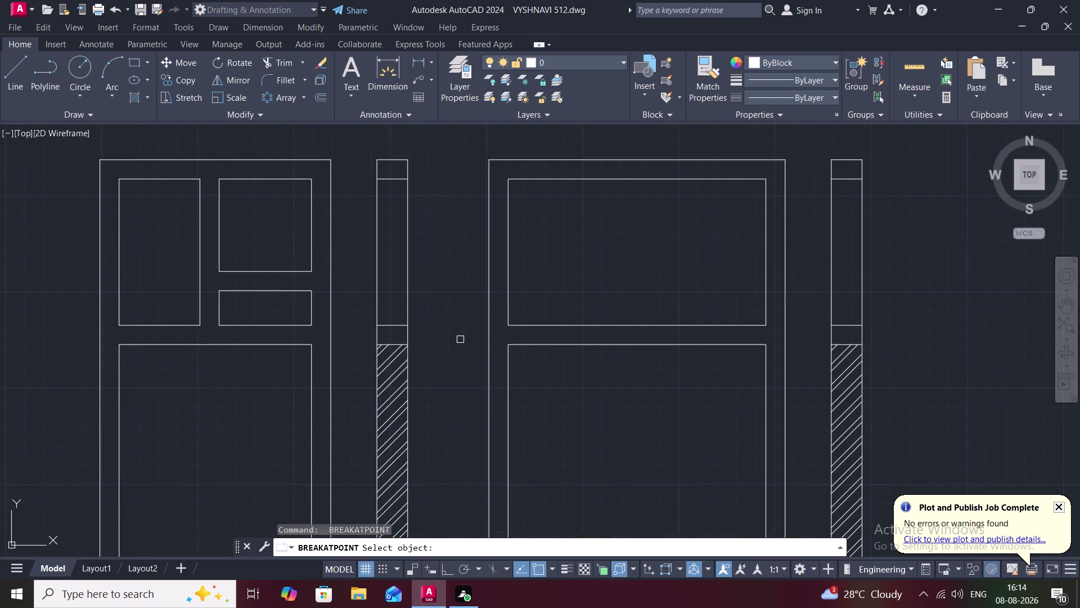
scroll(up, 3)
click(399, 326)
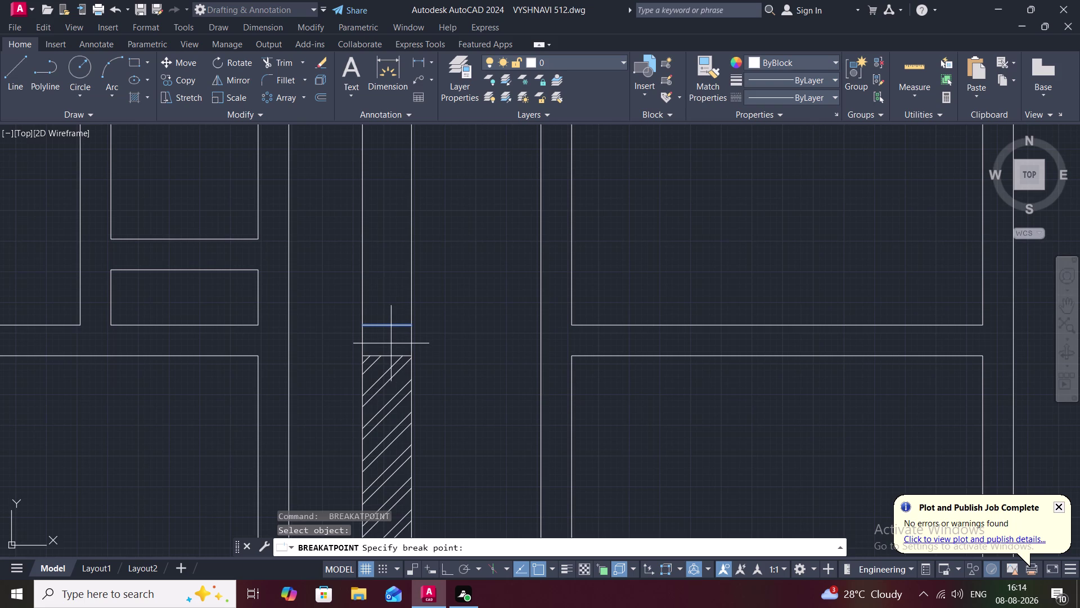
click(414, 324)
key(space)
click(391, 325)
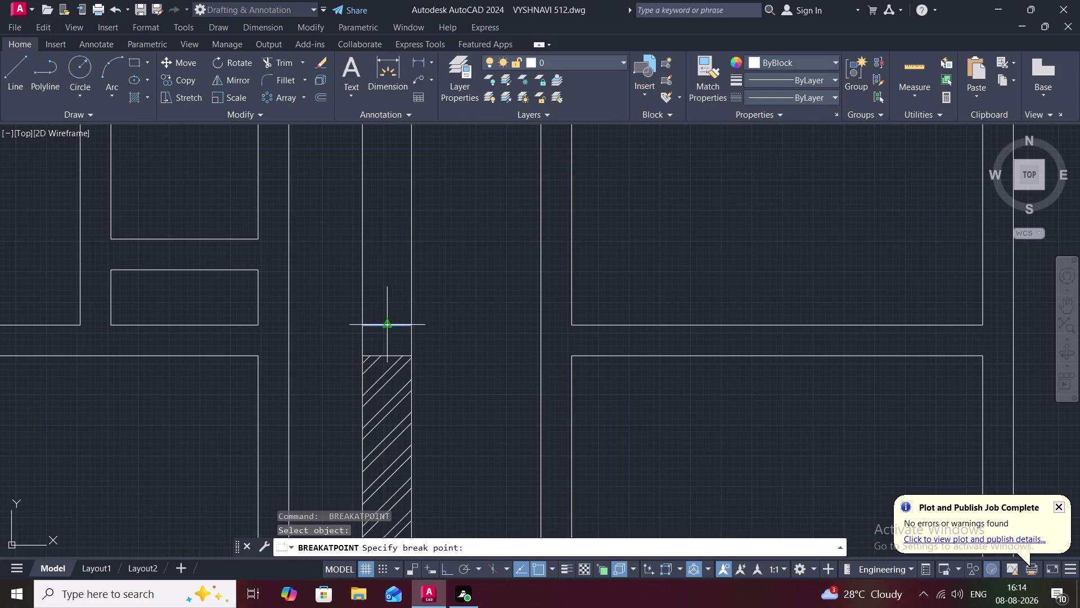
click(364, 323)
Break the hatched strip's left edge at the crossbar level.
key(space)
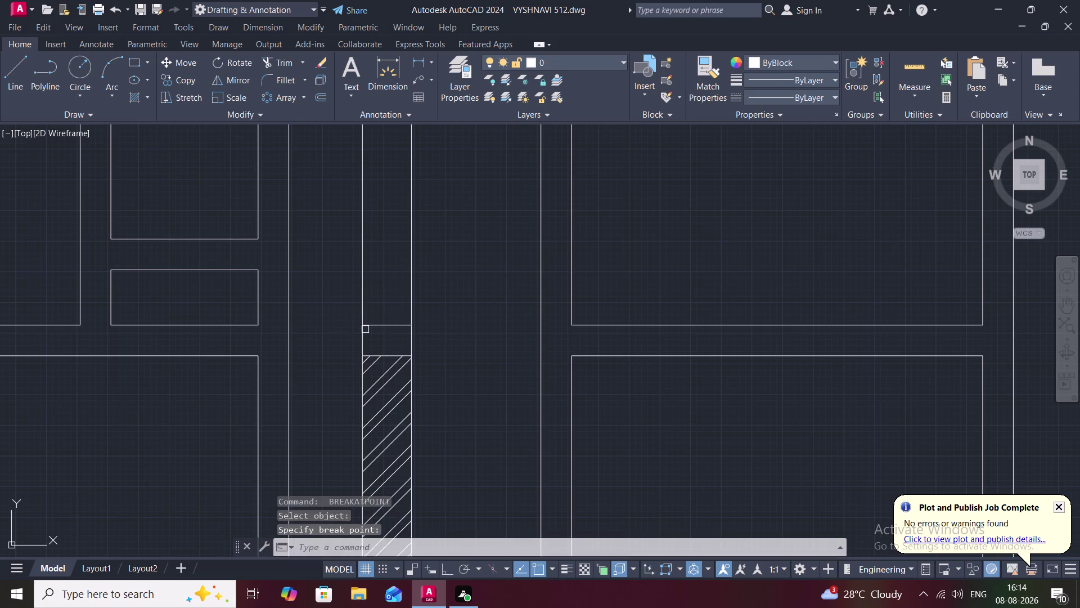
click(363, 331)
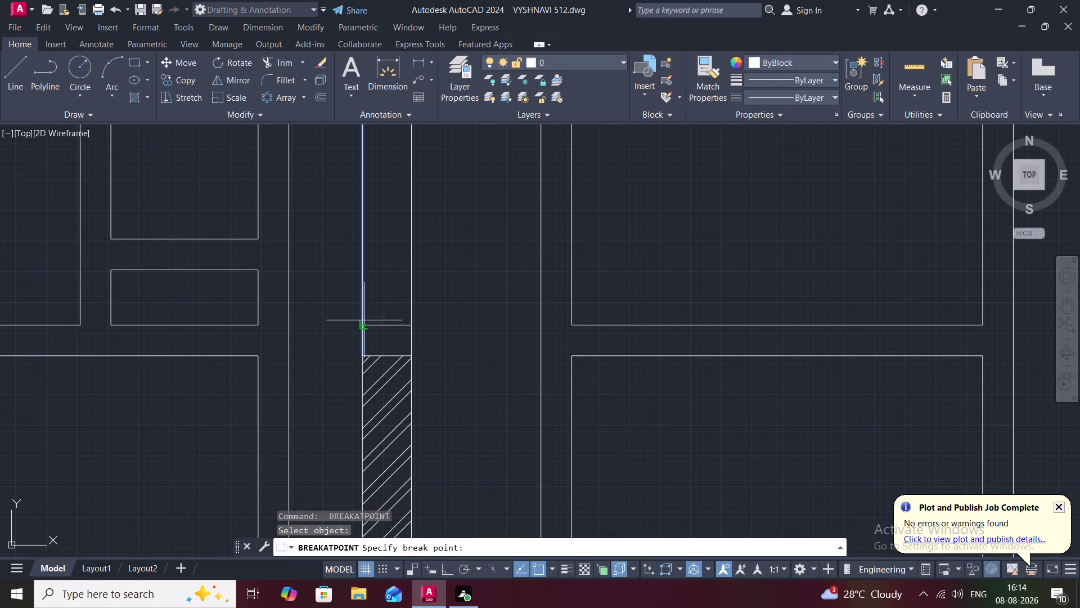
click(359, 323)
key(space)
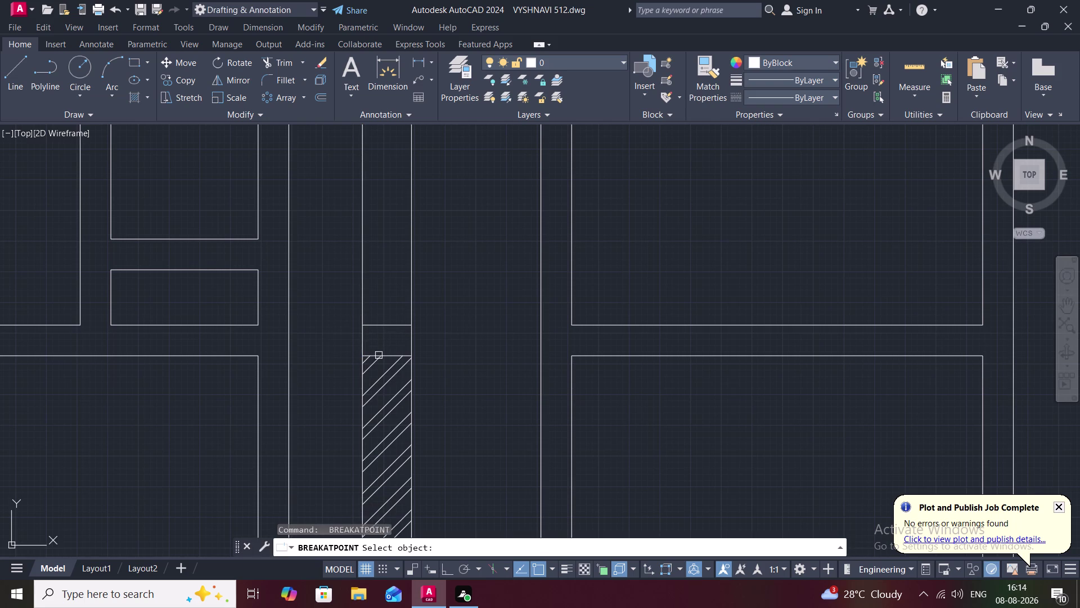
click(390, 356)
click(414, 358)
key(space)
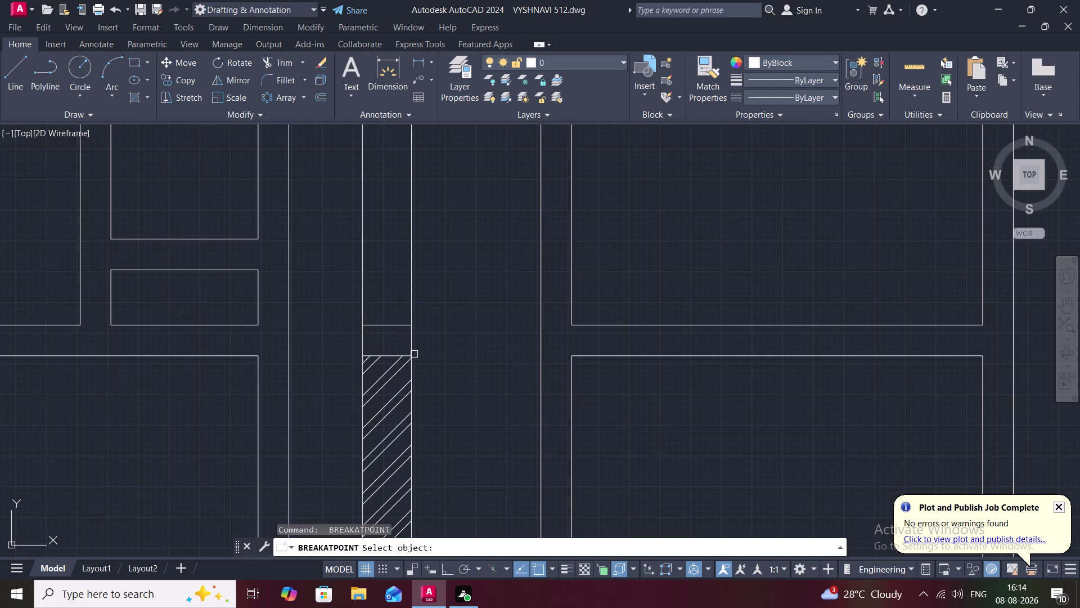
Break the strip's right edge at the crossbar level, cancelling a further break.
click(412, 348)
click(412, 328)
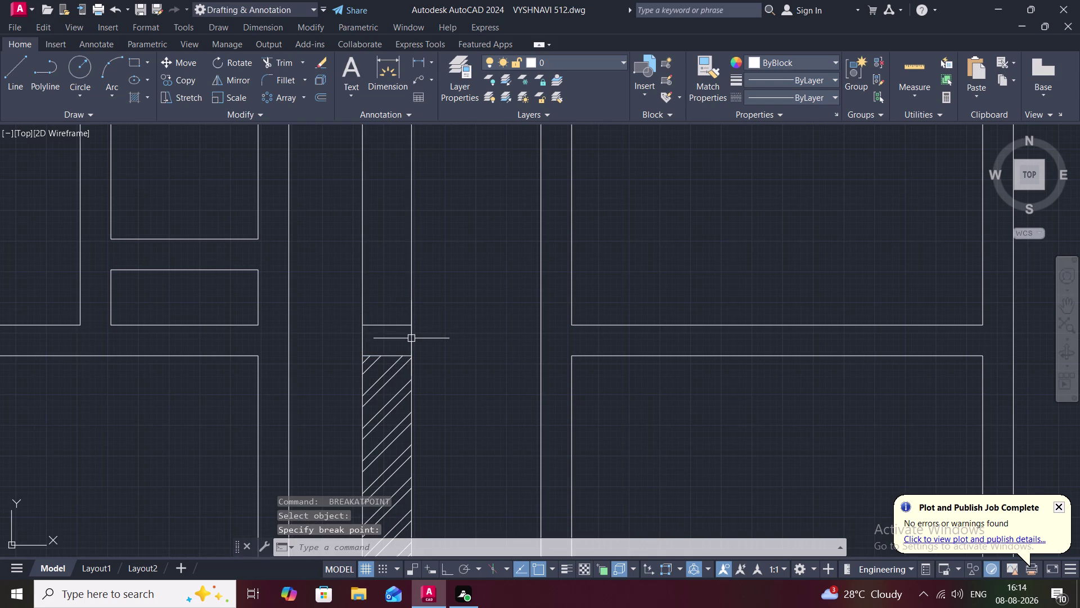
key(space)
click(411, 338)
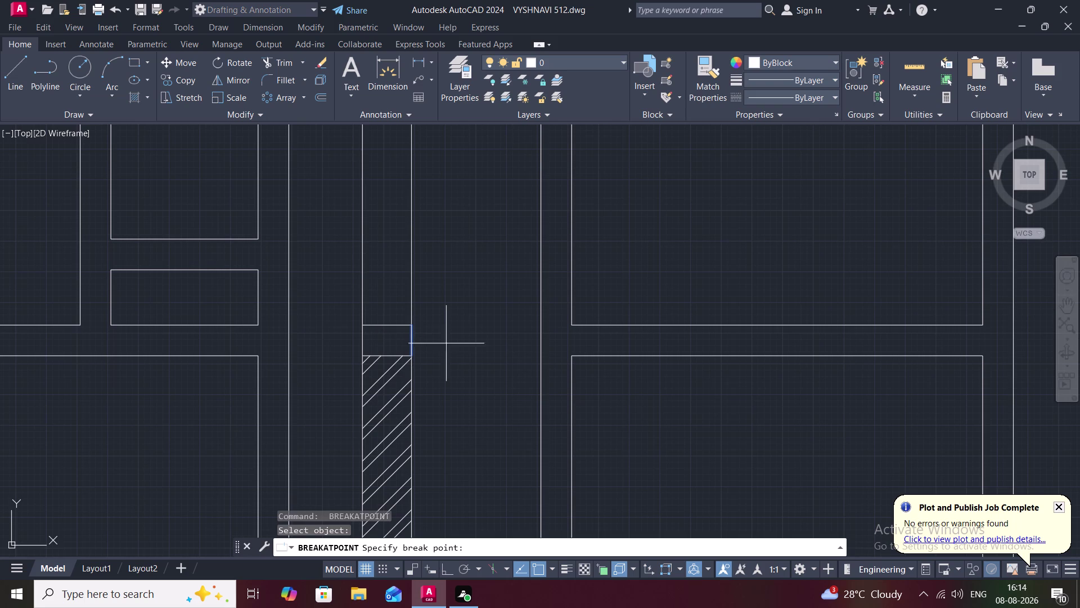
key(Escape)
scroll(down, 3)
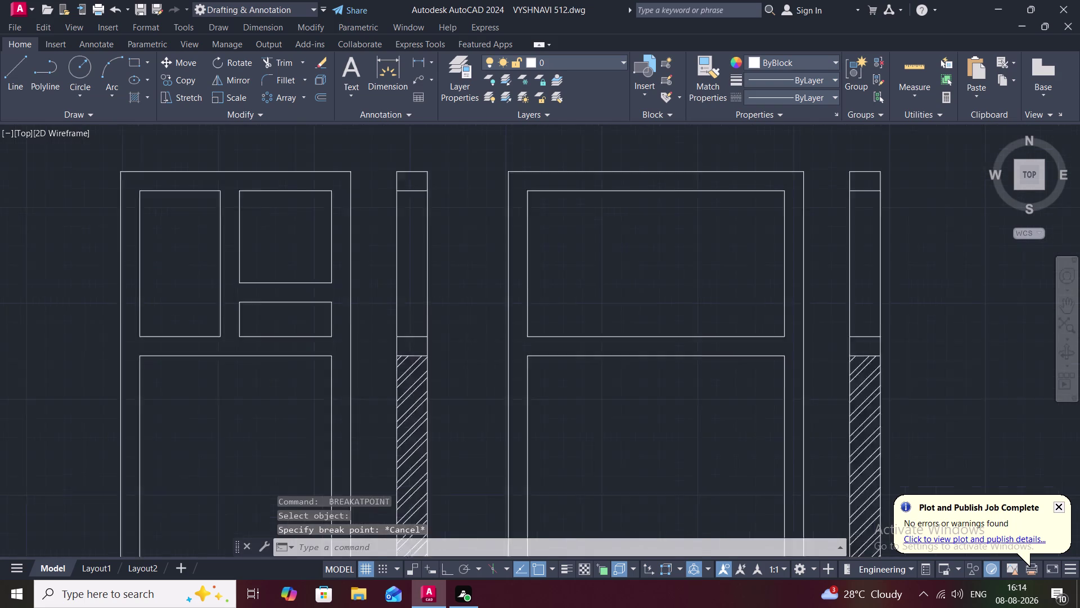
Attempt to break the line beneath the hatching, then cancel.
middle_drag(454, 358, 456, 214)
scroll(up, 3)
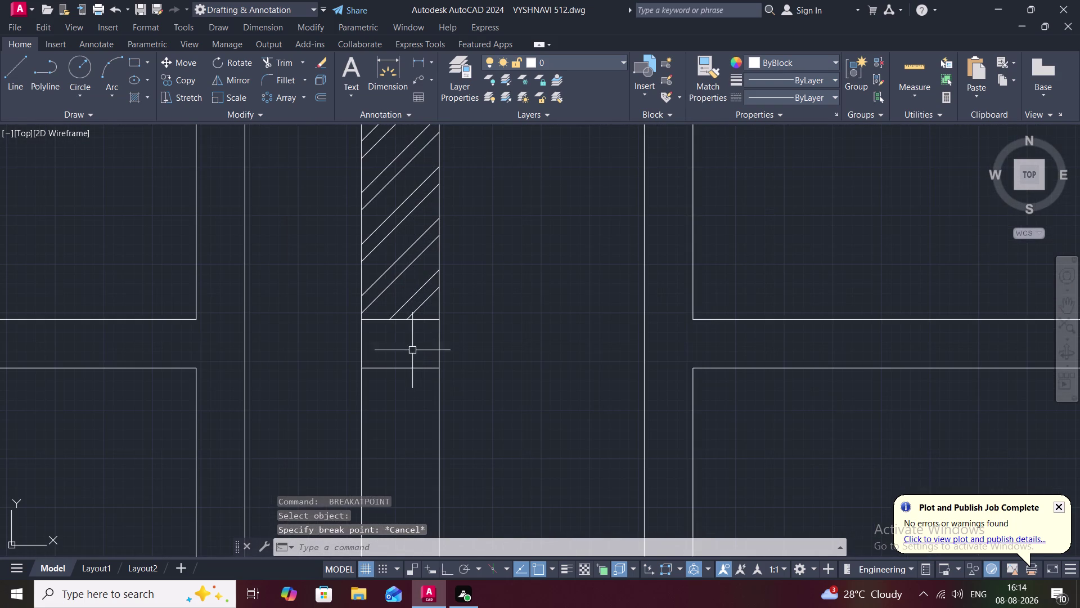
key(space)
click(422, 320)
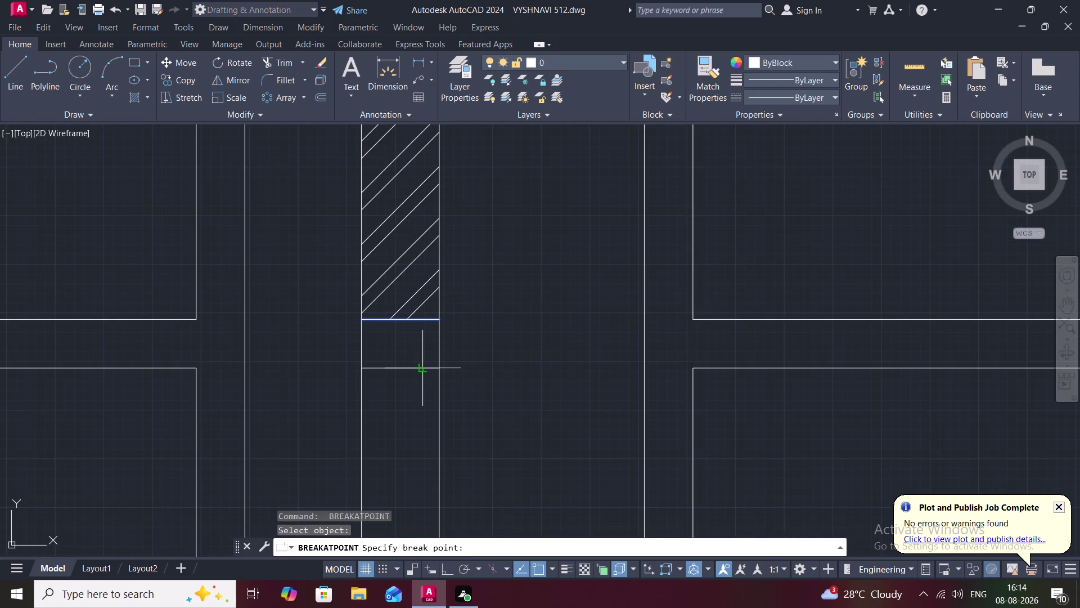
key(space)
key(space)
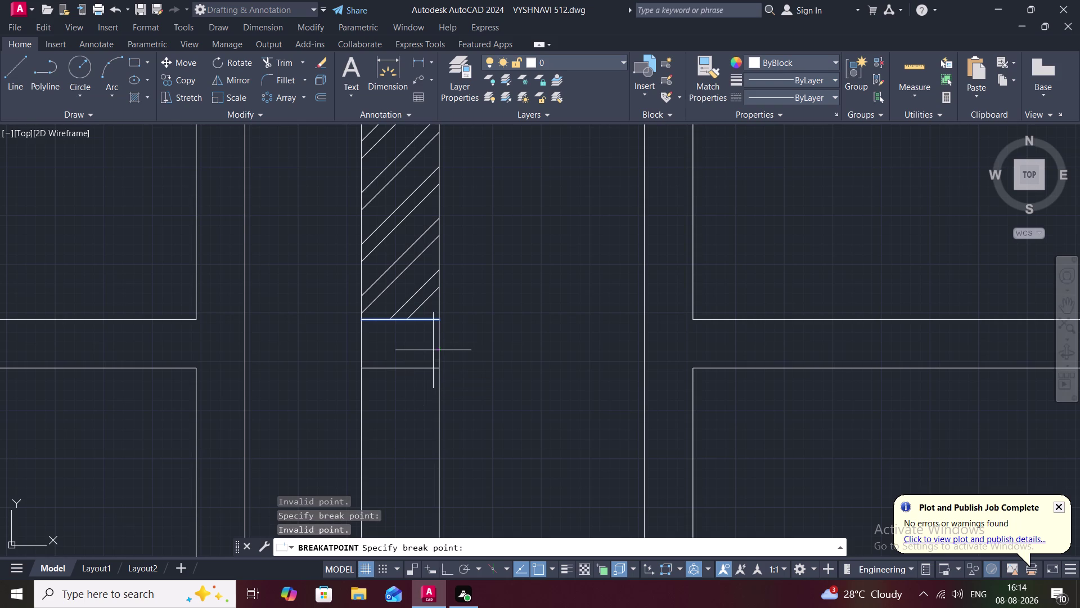
key(Escape)
Break the side section's right edge at its lower corner; the bottom-line break fails.
key(space)
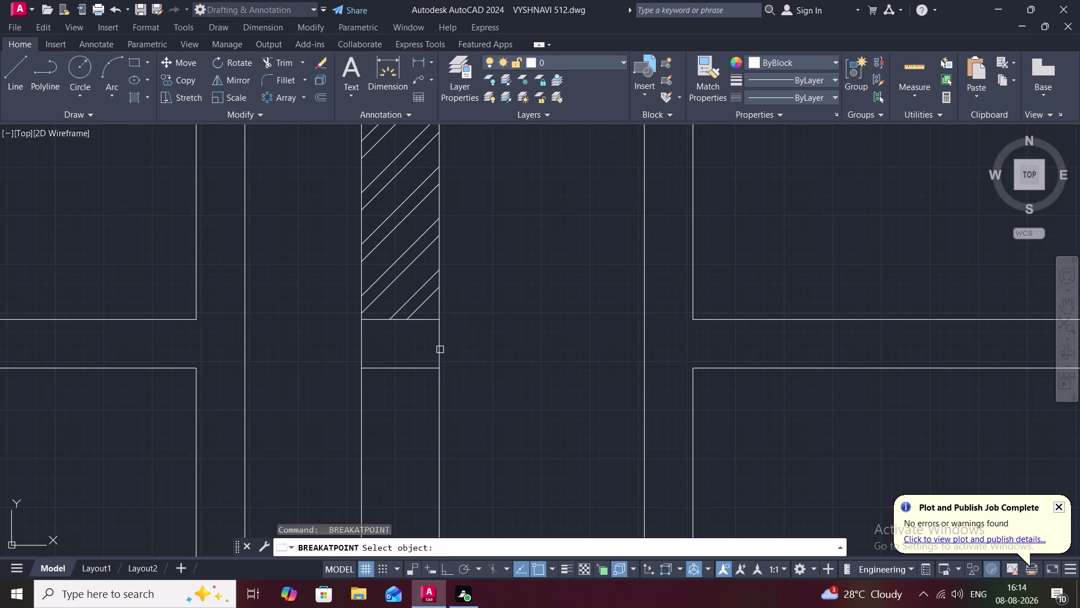
click(440, 350)
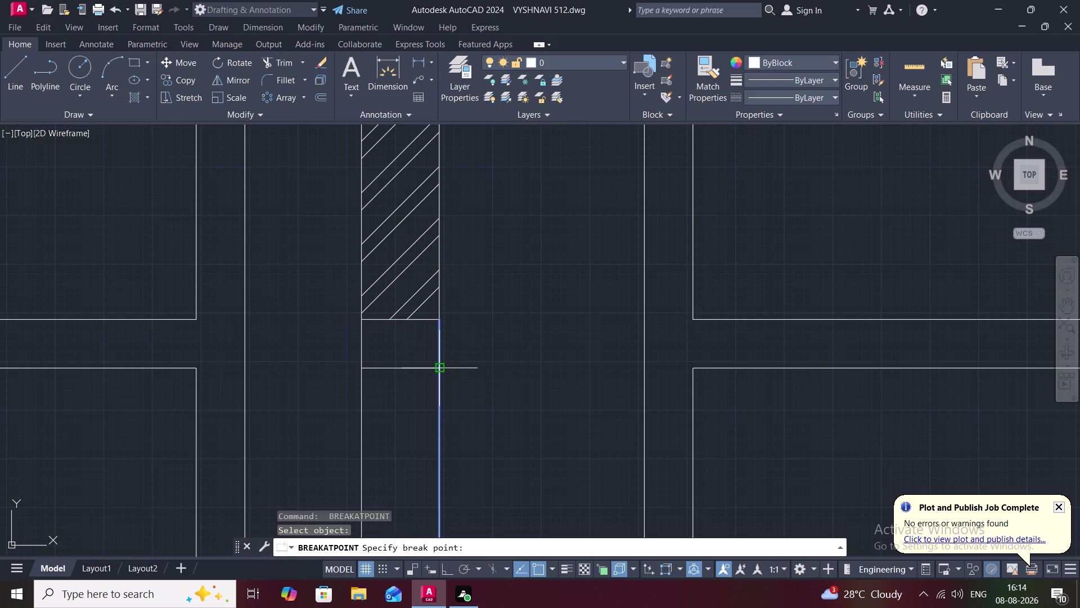
click(437, 369)
key(space)
click(432, 367)
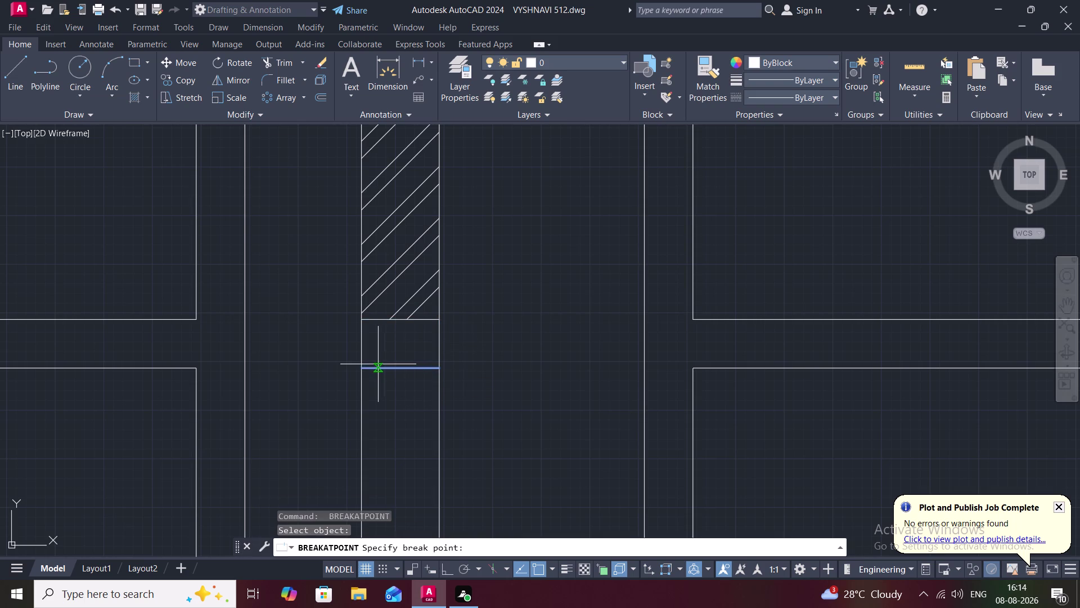
key(space)
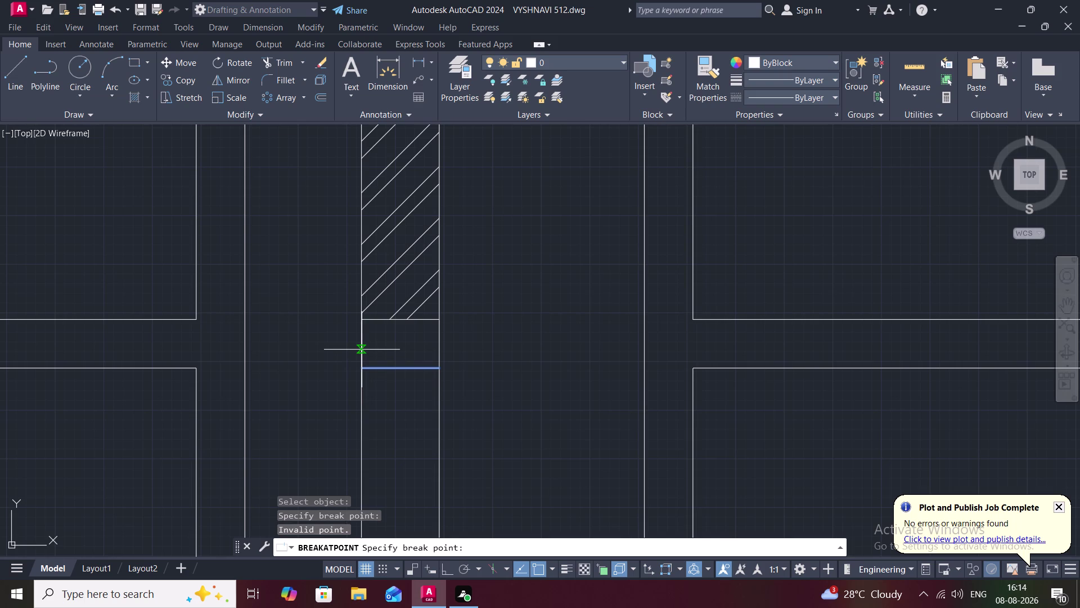
key(Escape)
Break the first side section's left edge at its lower corner.
key(space)
click(362, 350)
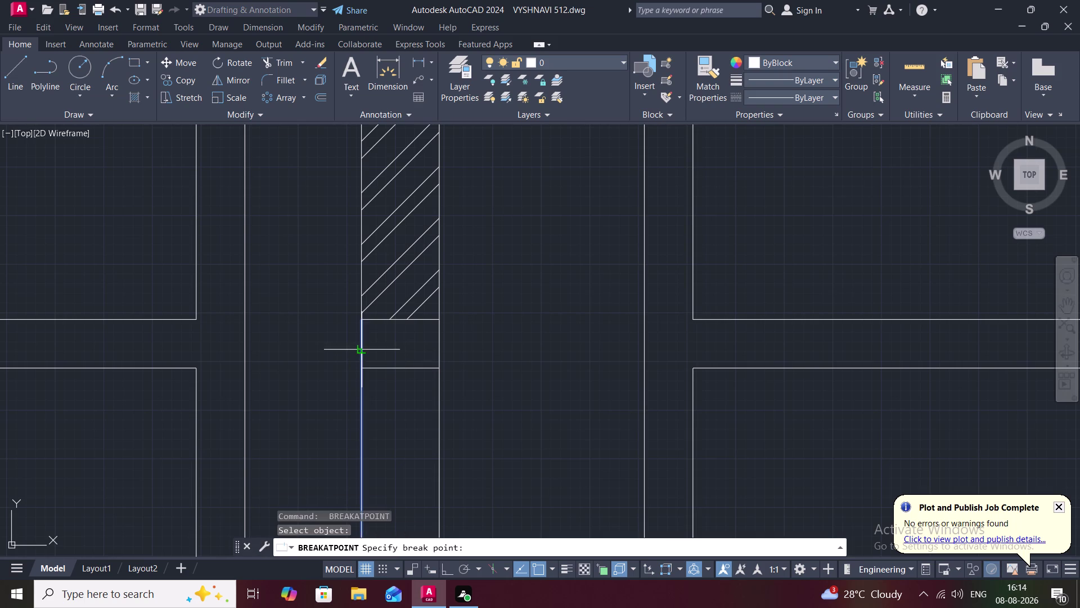
click(363, 367)
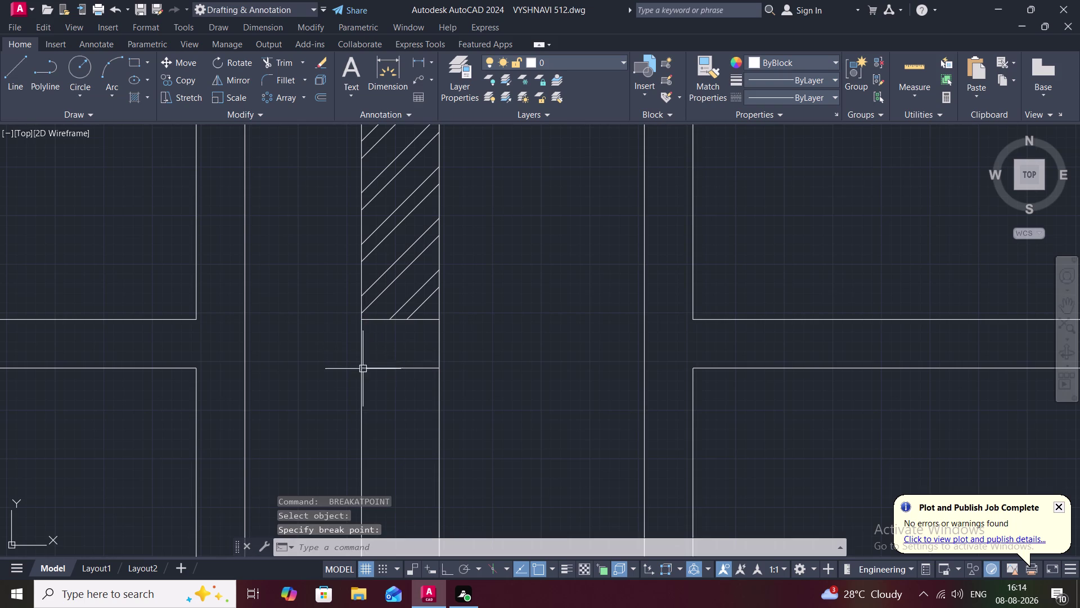
scroll(down, 3)
scroll(down, 3)
middle_drag(488, 424, 472, 341)
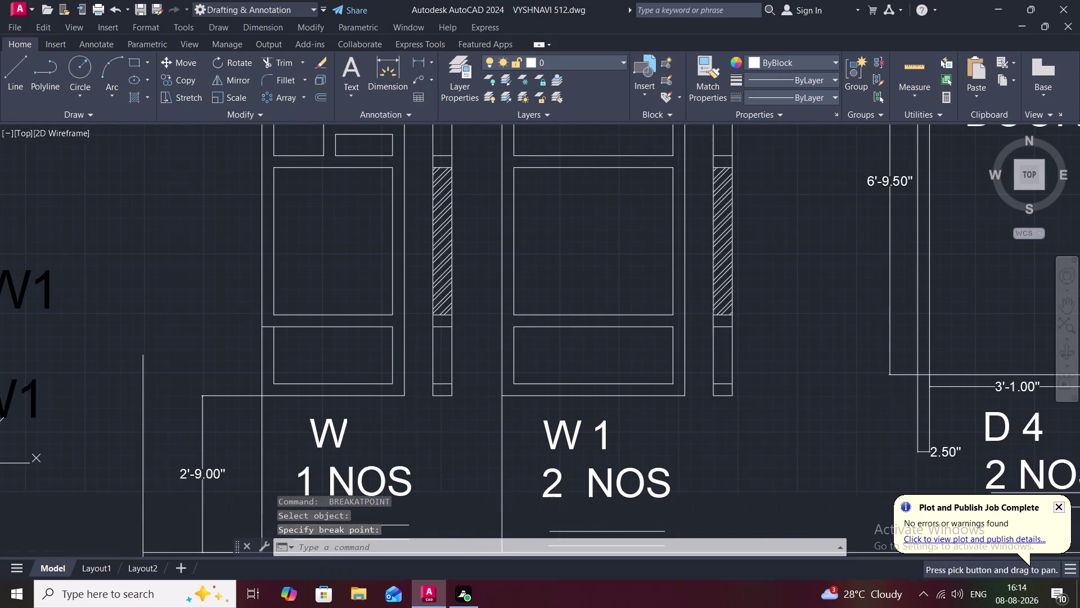
scroll(up, 3)
Try breaking the line at the other section's lower end, then cancel.
key(space)
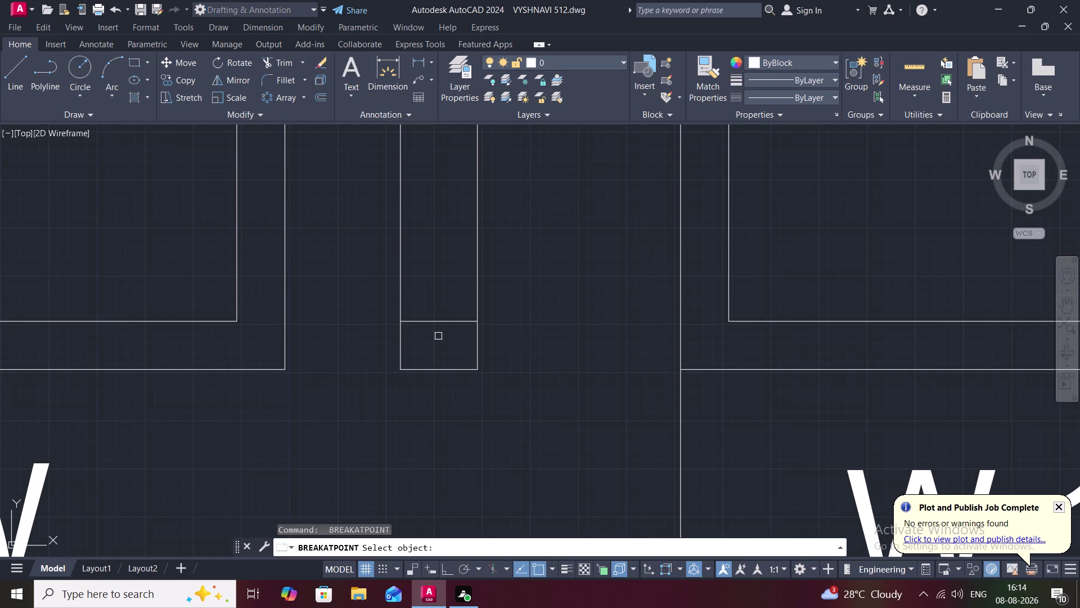
click(443, 323)
key(space)
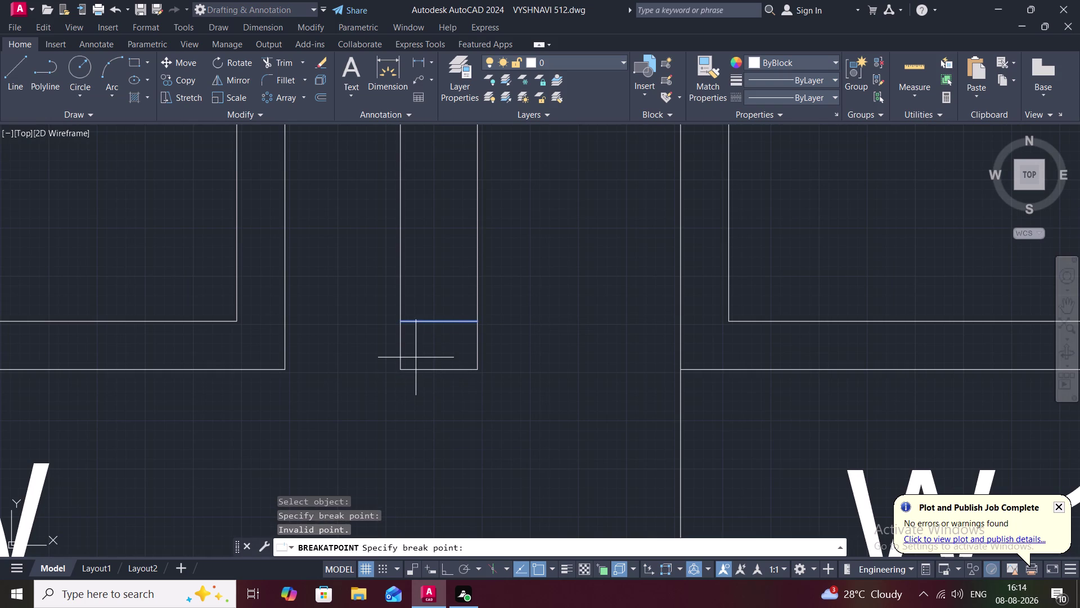
key(space)
key(space)
key(space)
key(space)
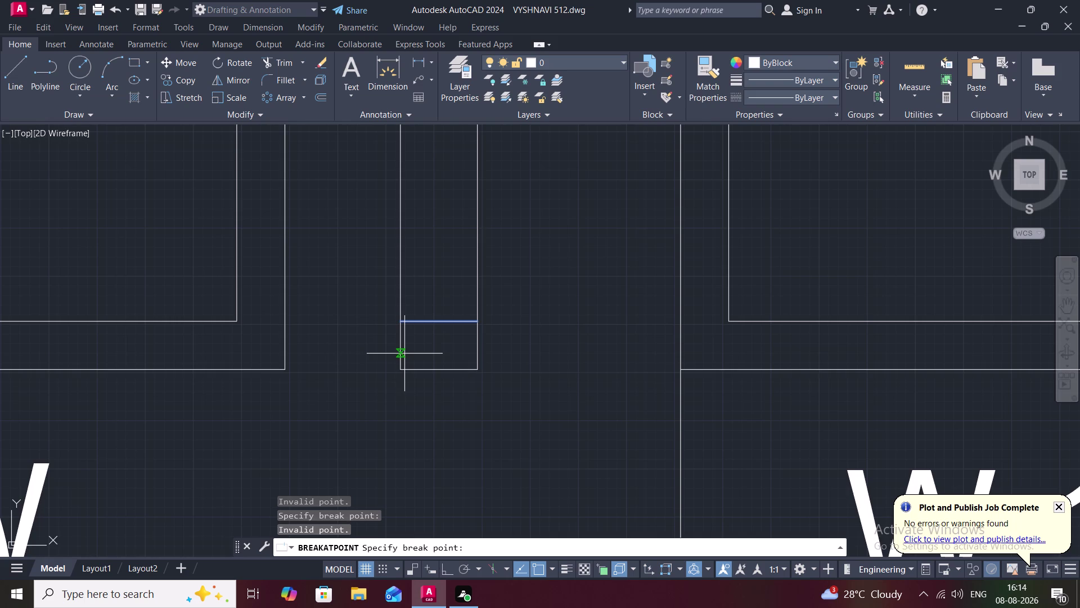
key(Escape)
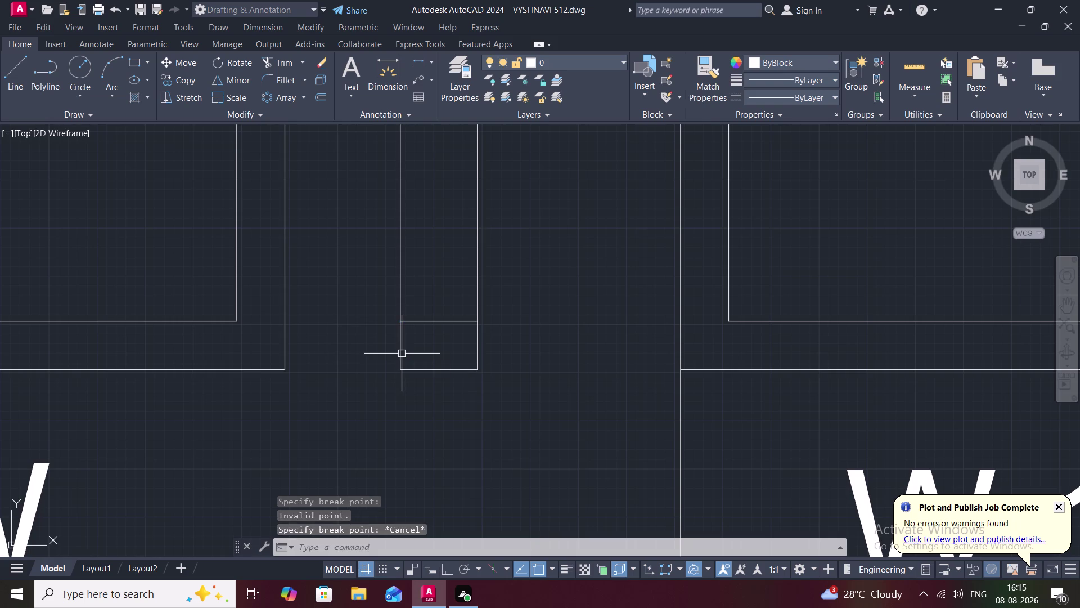
Break the second section's left and right edges at the corners, plus its bottom line.
key(space)
click(400, 352)
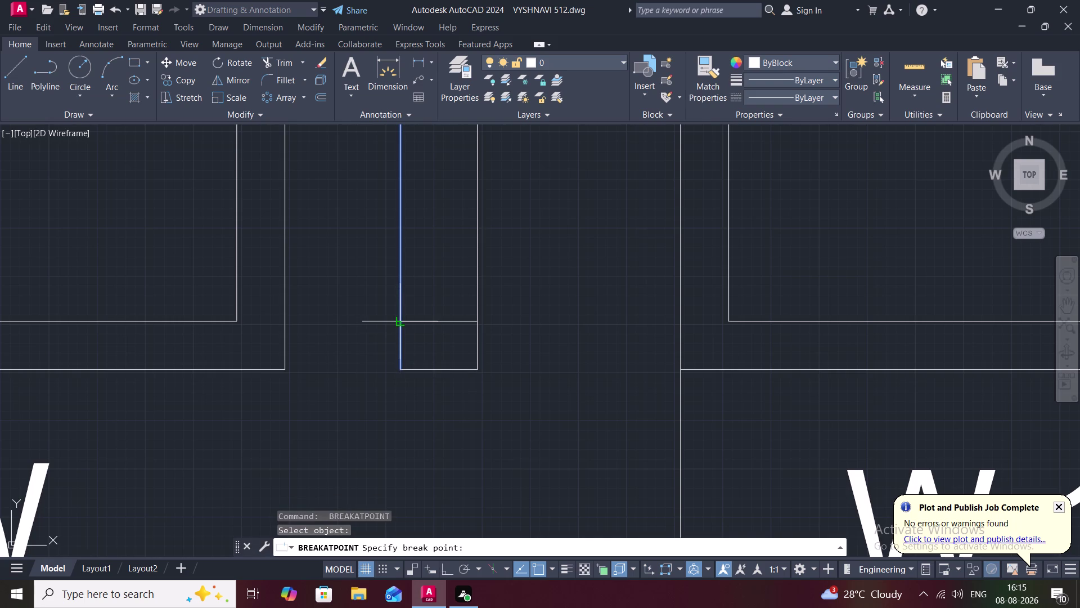
click(402, 321)
key(space)
click(476, 346)
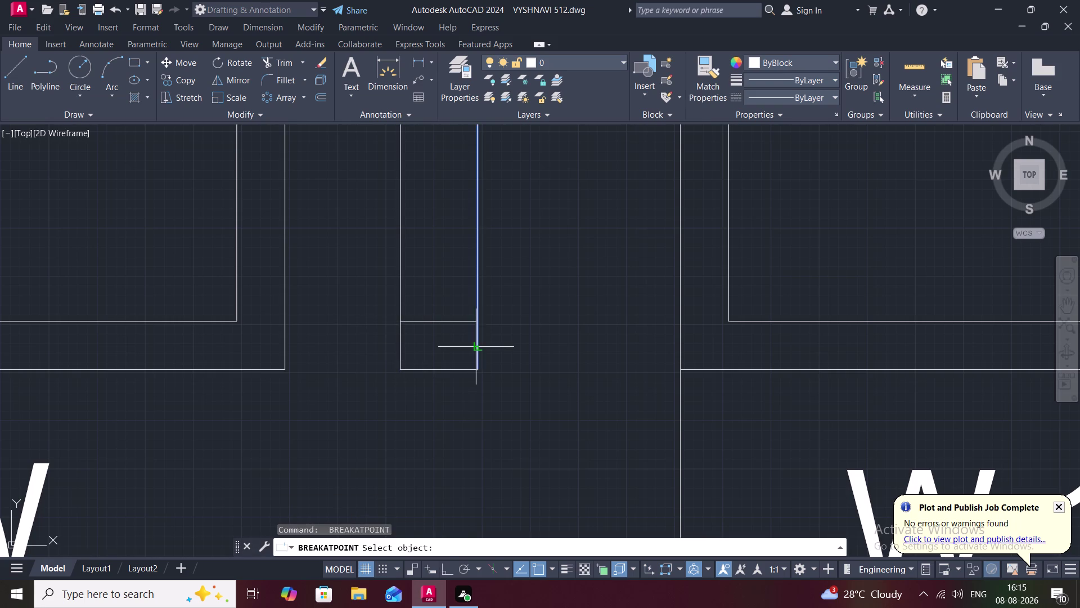
click(477, 325)
key(space)
click(454, 371)
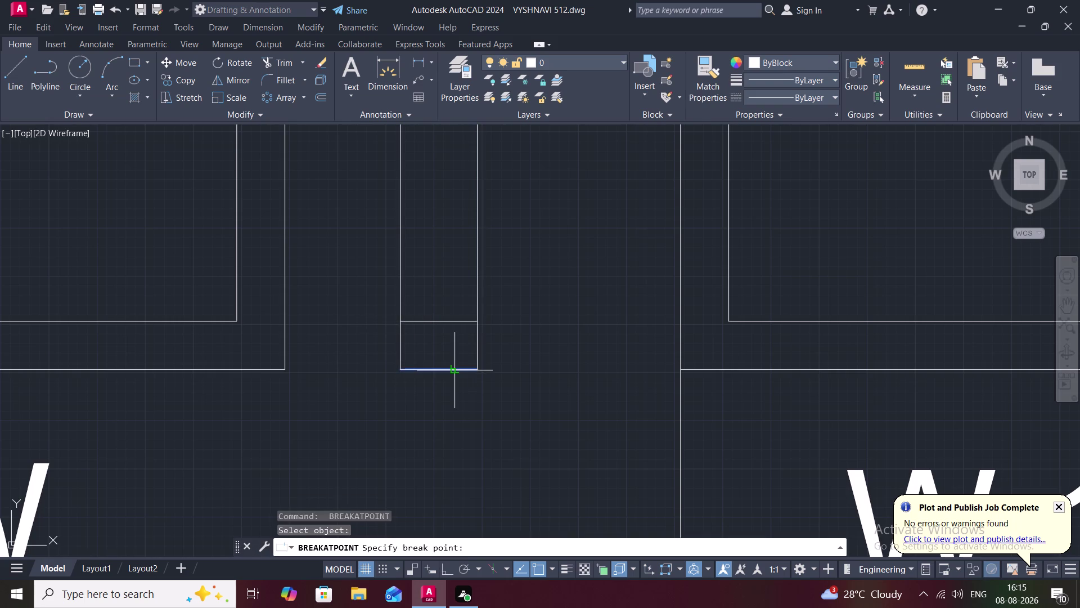
key(space)
scroll(down, 3)
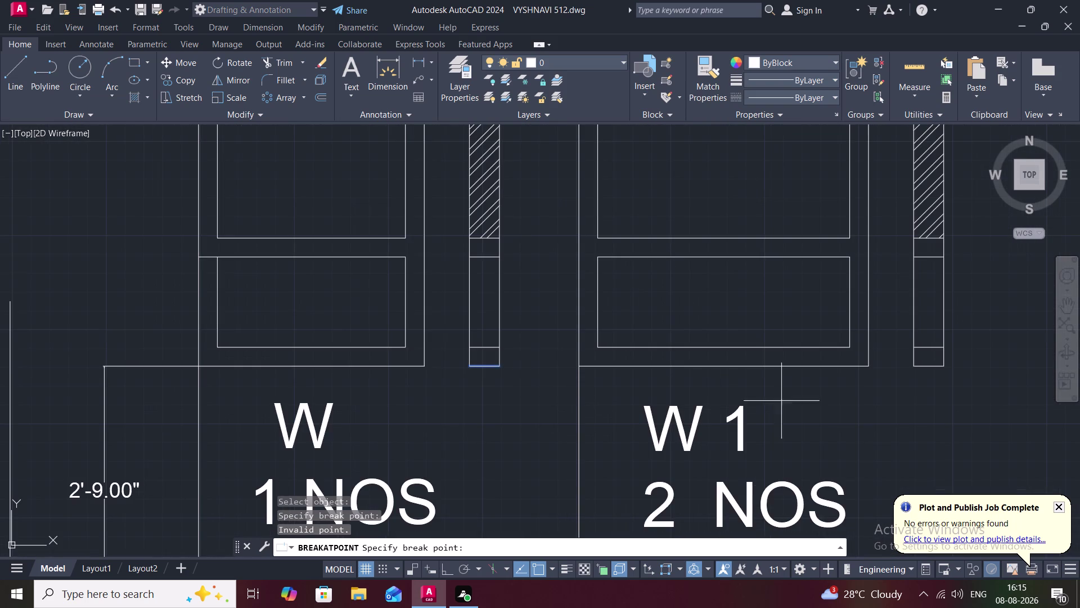
Break the next side section's horizontal line at its corner.
middle_drag(905, 372, 609, 426)
scroll(up, 3)
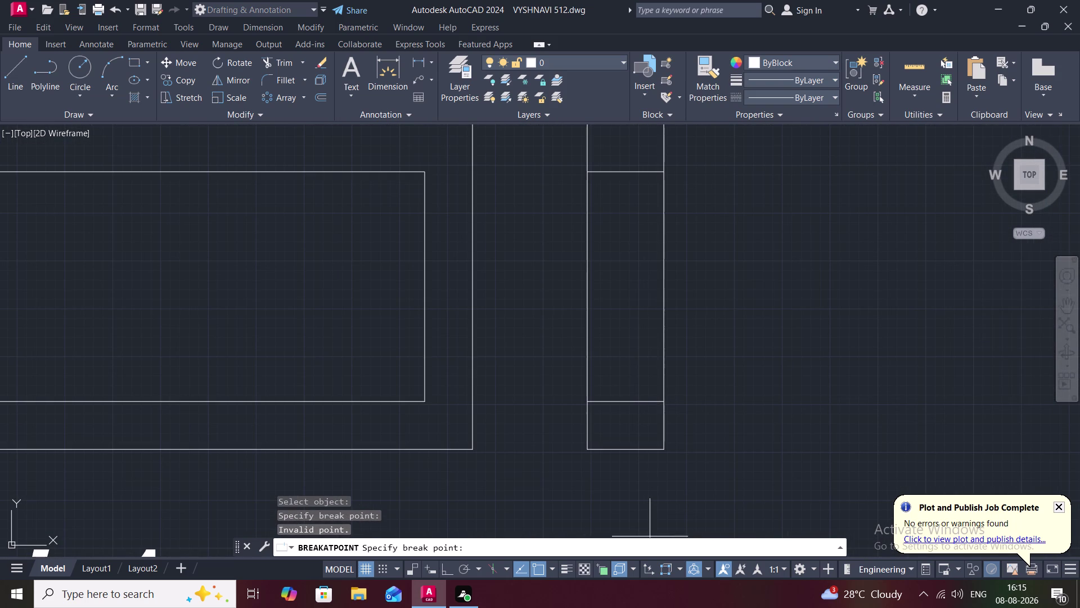
key(space)
key(Escape)
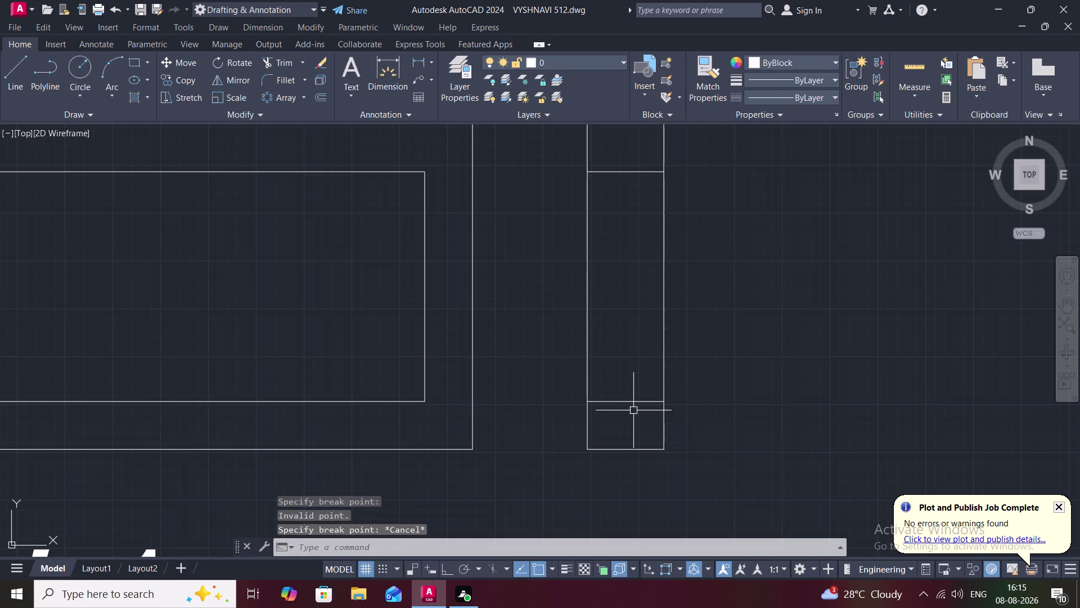
key(space)
click(613, 404)
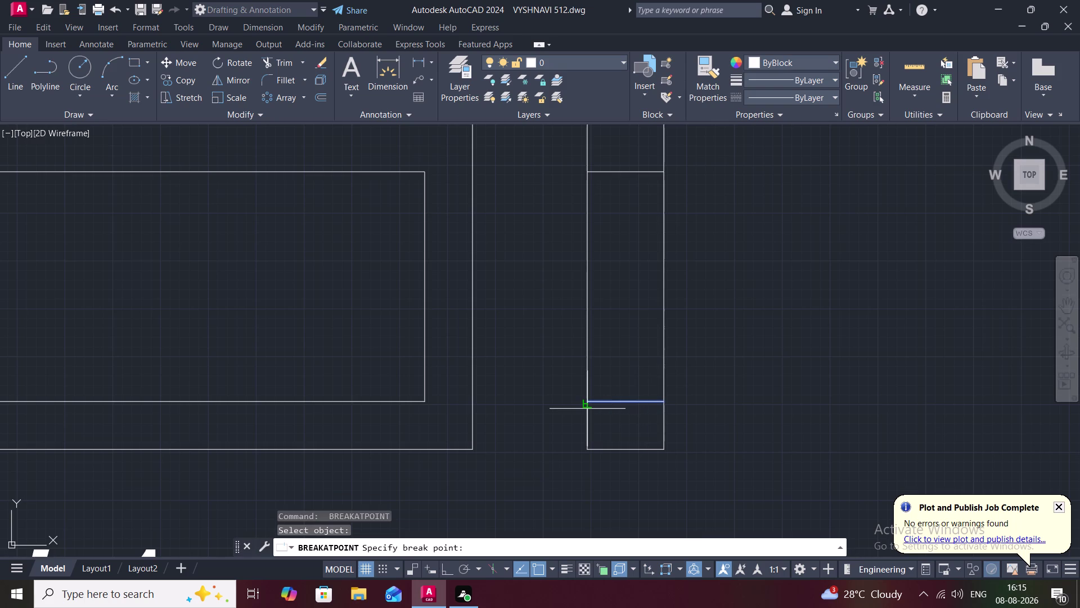
key(space)
click(590, 403)
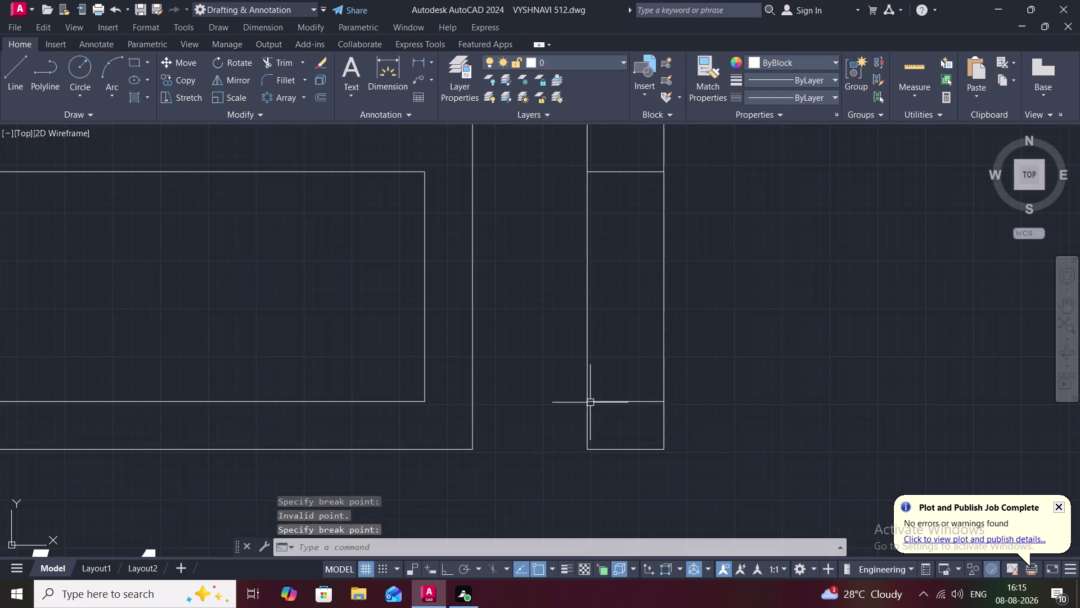
Break the section's left and right edges at their corners.
key(space)
click(587, 415)
click(589, 404)
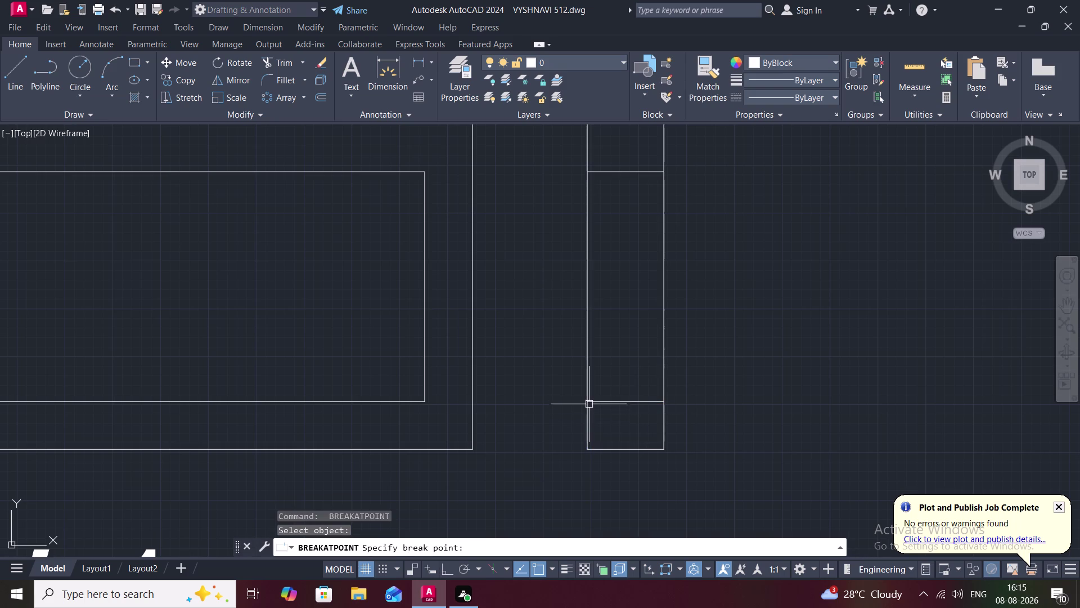
key(space)
click(666, 432)
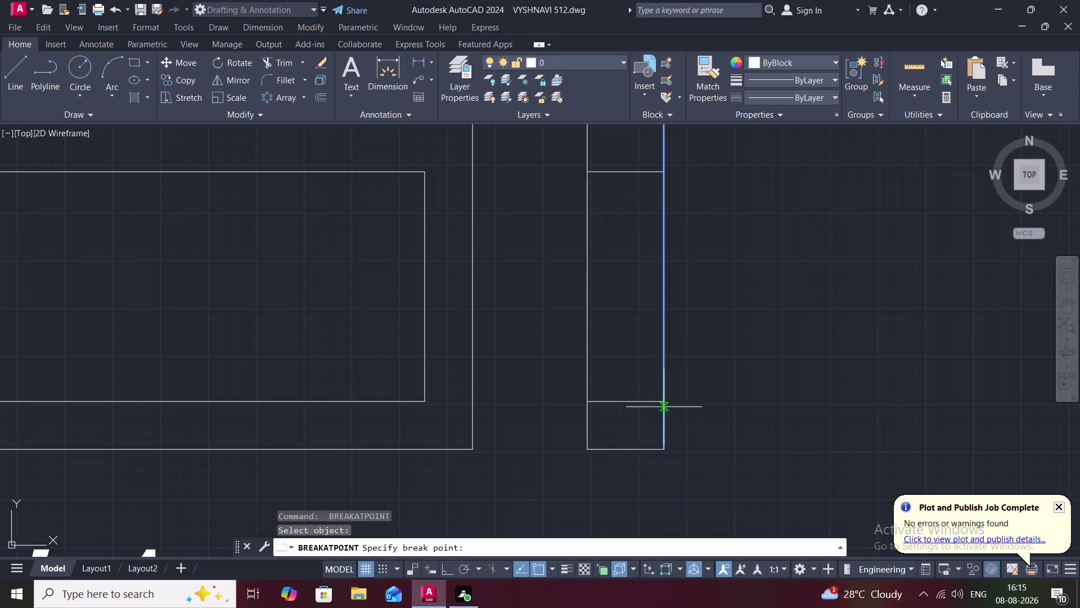
click(665, 401)
key(space)
Break the W1 right edge below the hatching at its corner, then cancel a further break.
scroll(down, 3)
middle_drag(609, 373, 592, 452)
key(space)
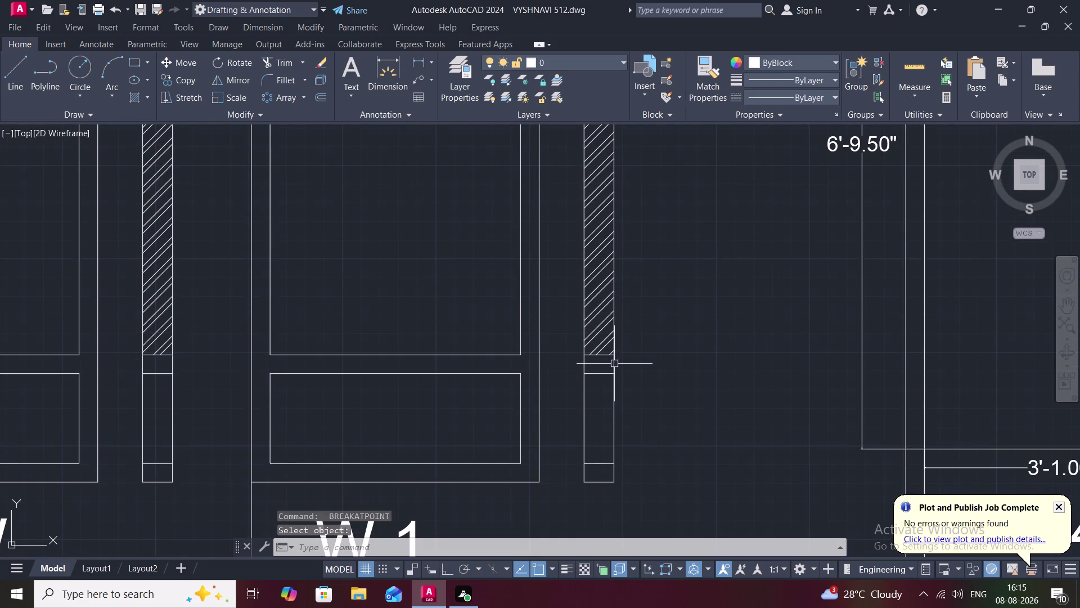
scroll(up, 3)
key(space)
click(608, 365)
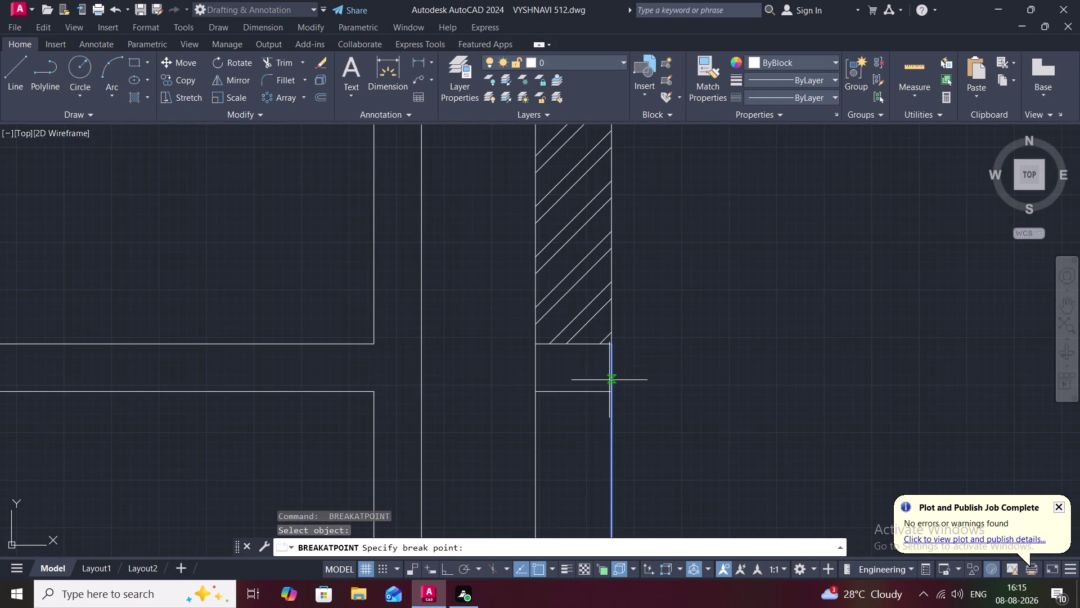
click(610, 391)
key(space)
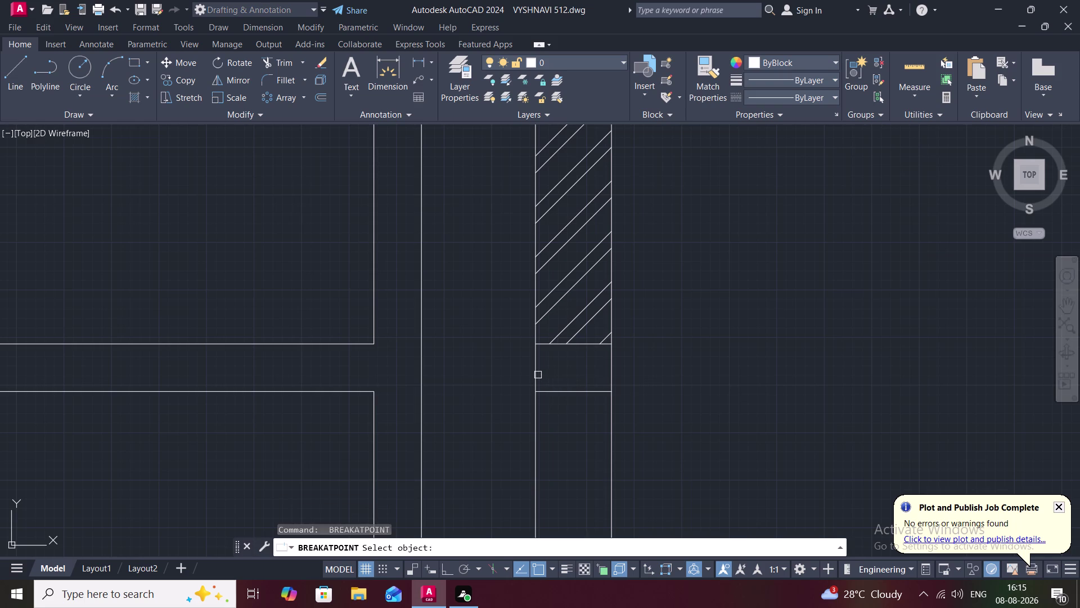
click(538, 374)
click(534, 393)
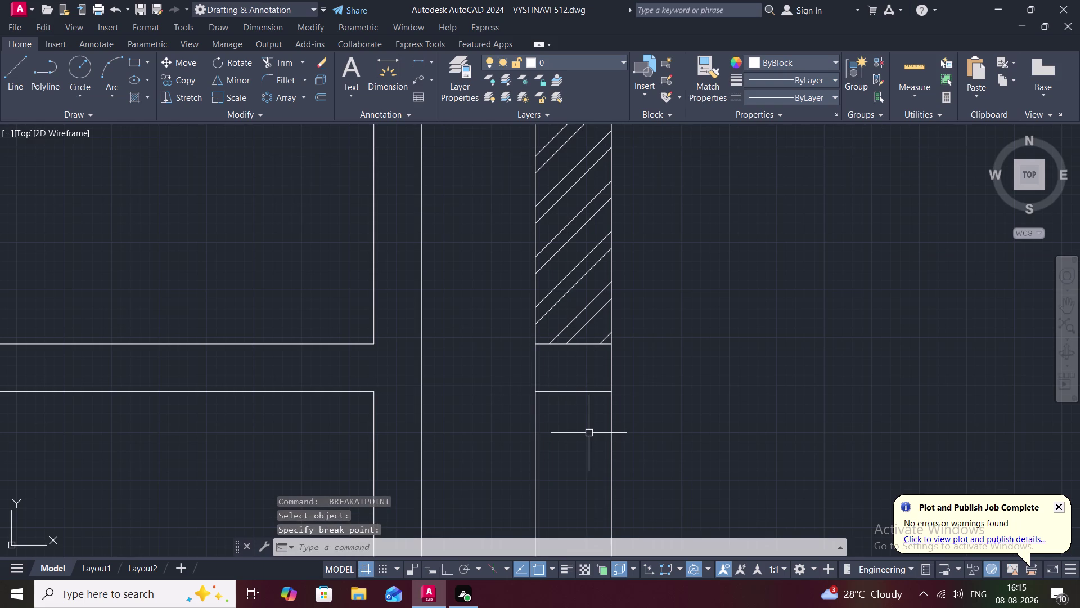
key(Escape)
Pan across the elevations and start the HATCH command with H.
scroll(down, 3)
scroll(down, 3)
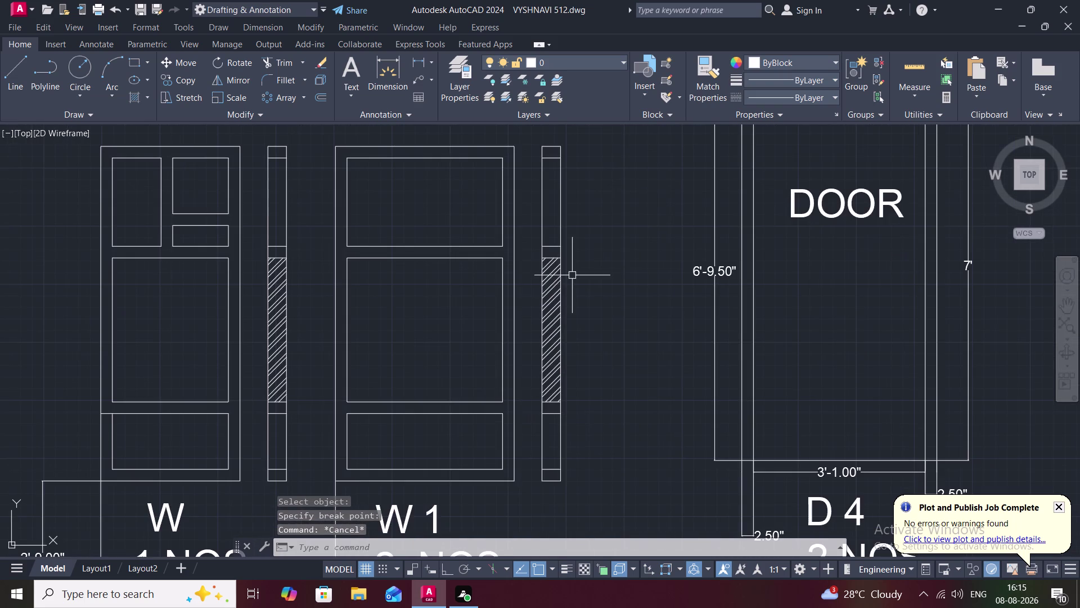
middle_drag(530, 172, 509, 295)
scroll(up, 3)
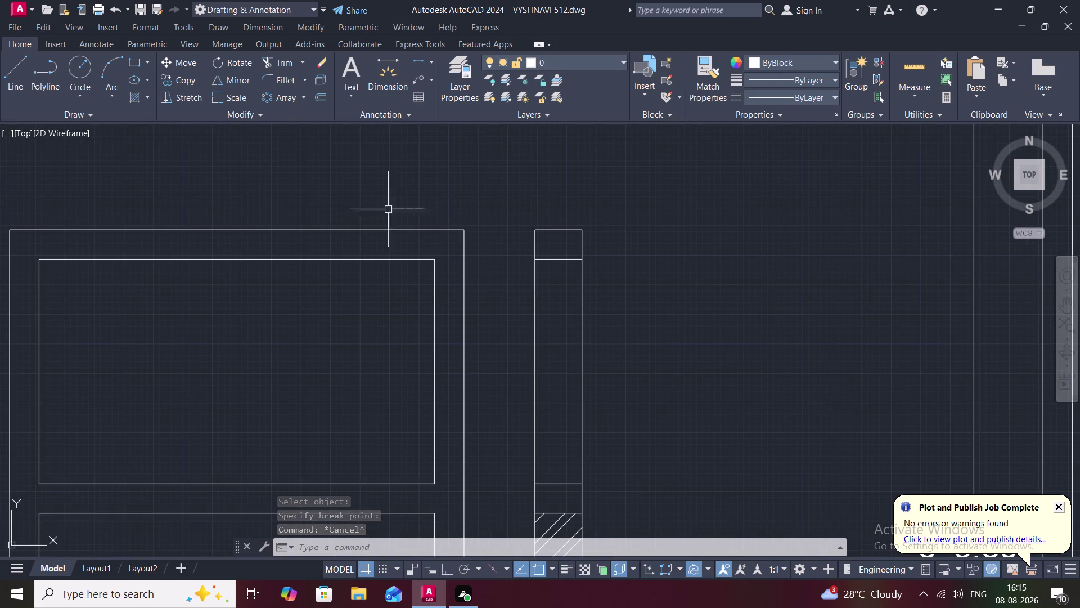
text(H)
key(space)
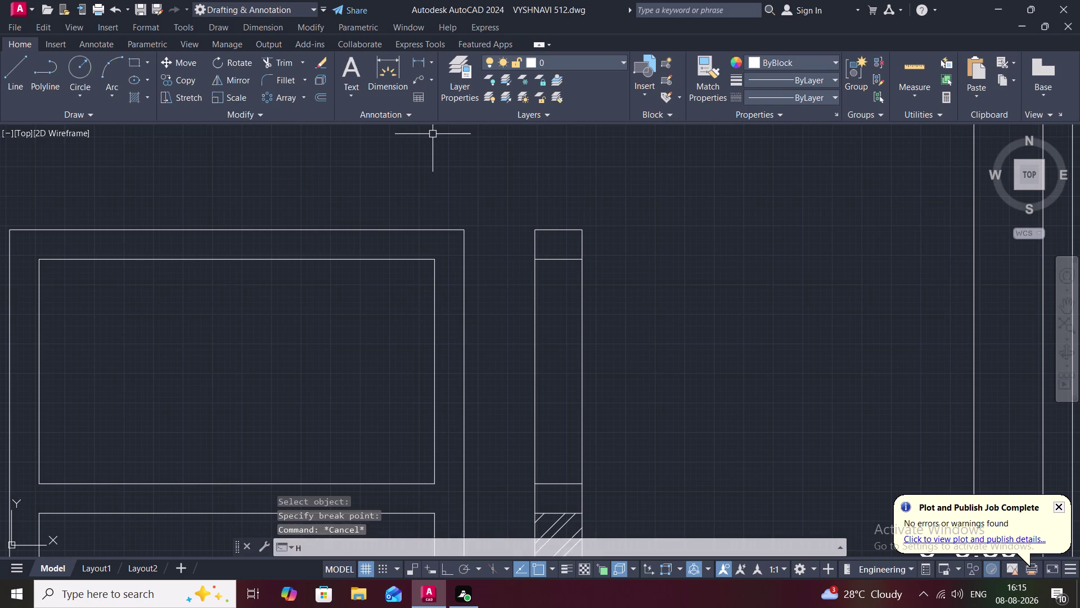
click(122, 76)
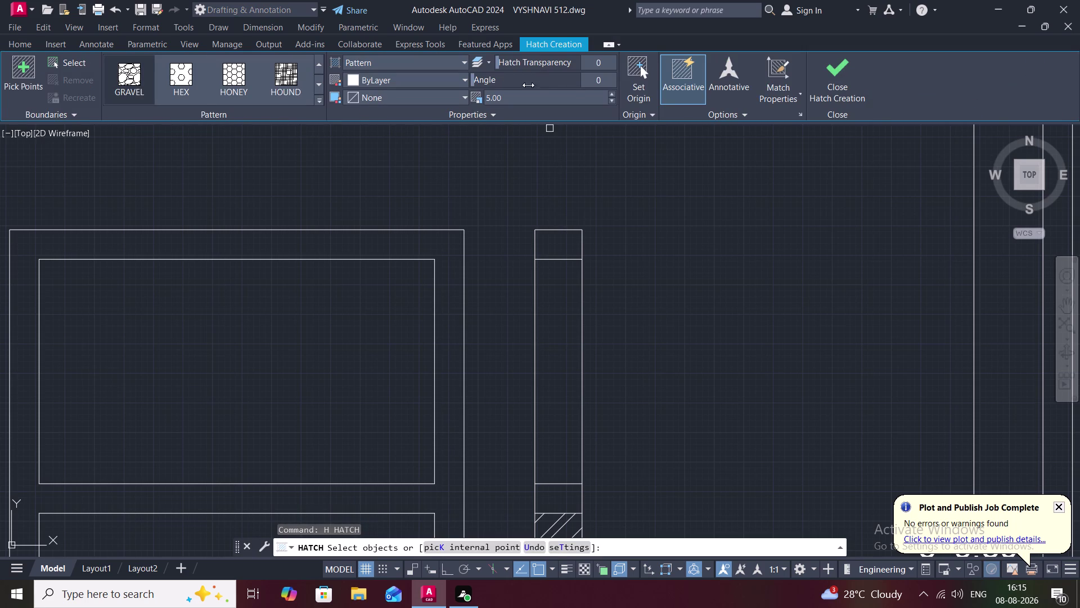
Edit the hatch pattern scale value on the Hatch Creation tab.
click(521, 101)
key(BackSpace)
key(o)
key(space)
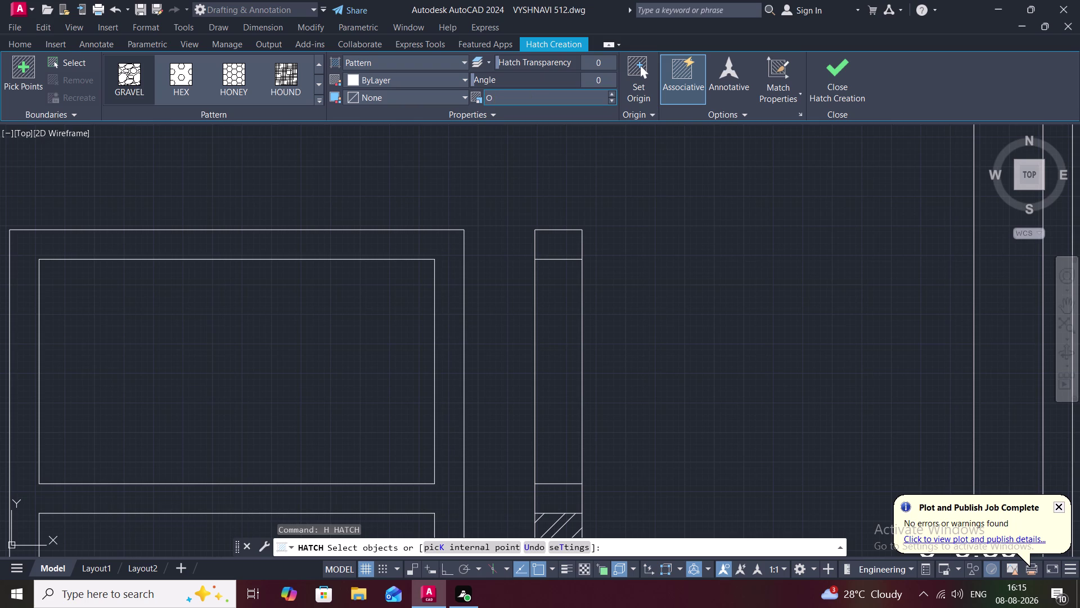
key(Return)
key(BackSpace)
key(BackSpace)
key(BackSpace)
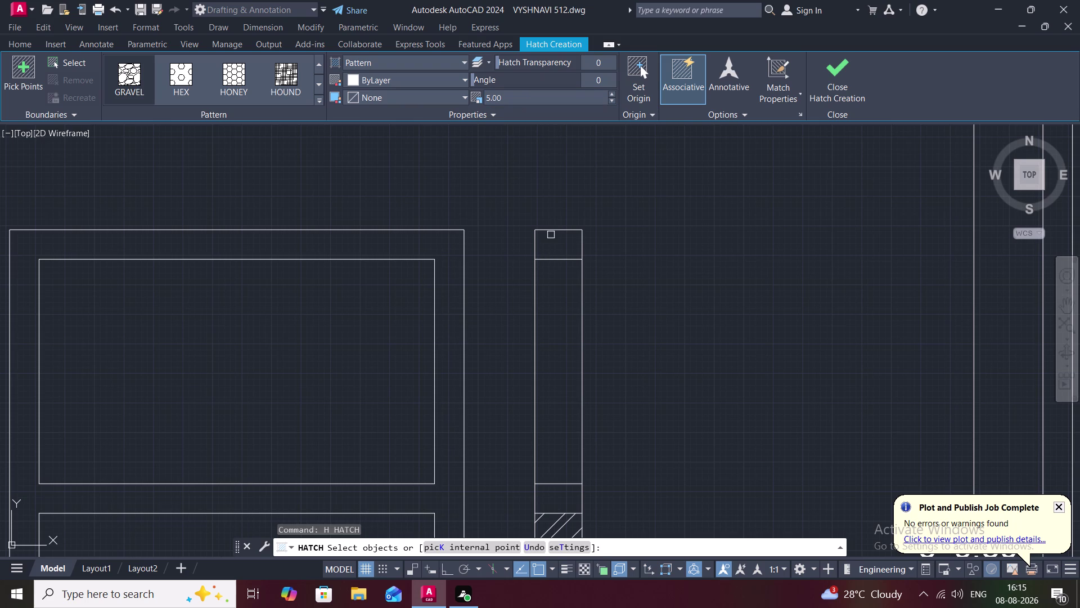
Pick the W1 top panel's edges as hatch boundary objects.
click(555, 231)
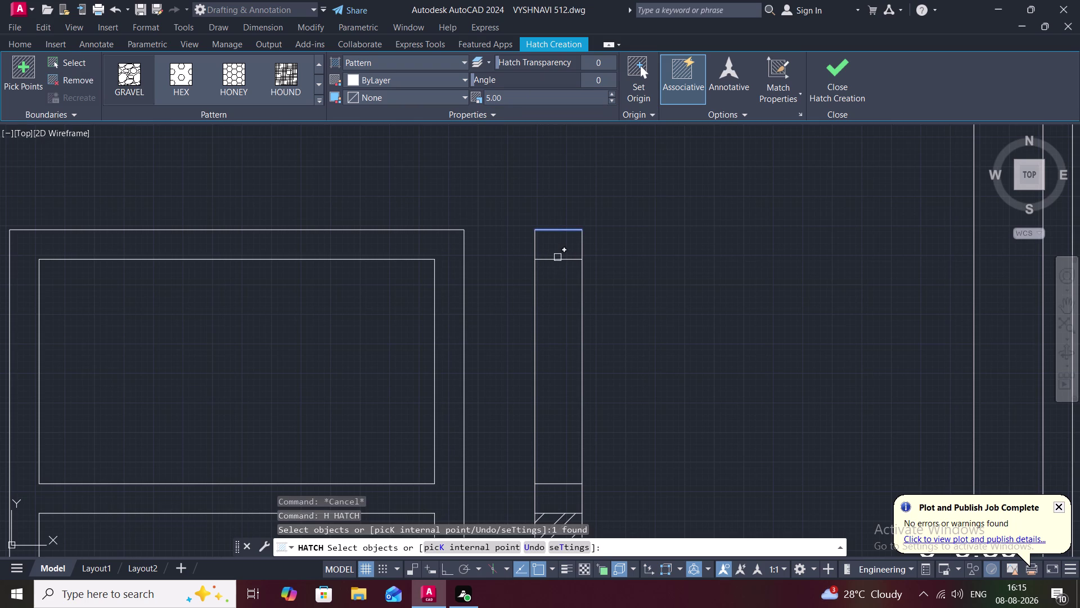
click(558, 257)
click(534, 246)
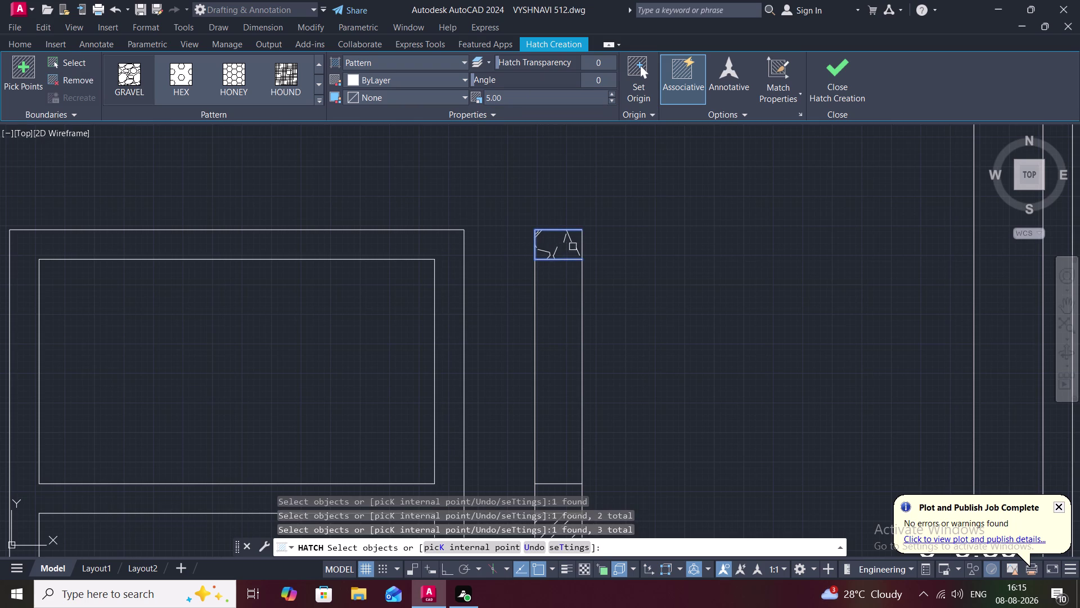
click(580, 250)
click(514, 94)
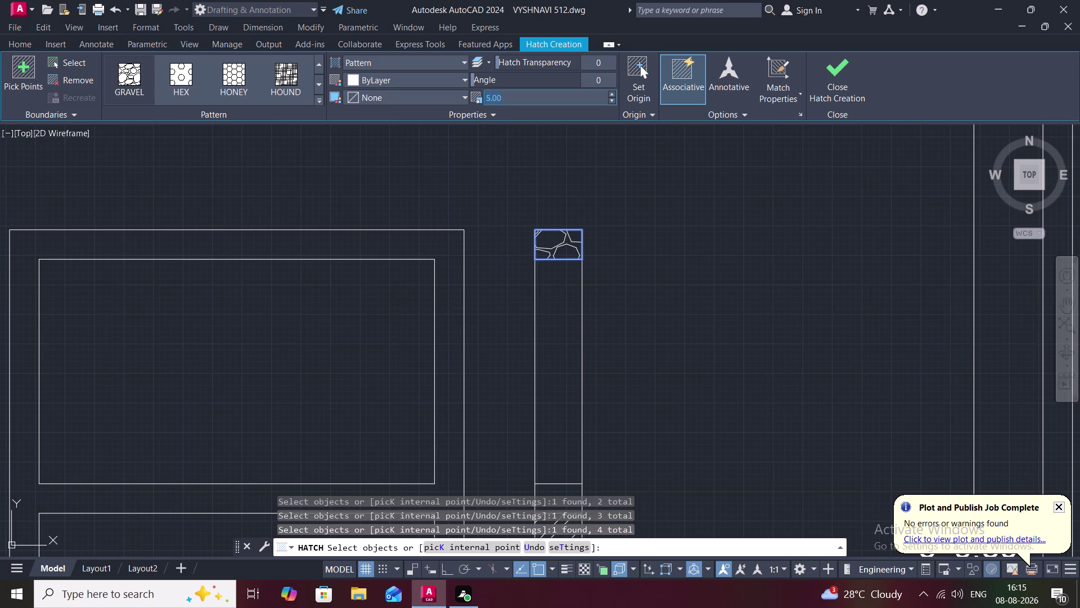
Enter 1 as the hatch pattern scale.
key(BackSpace)
key(1)
key(Return)
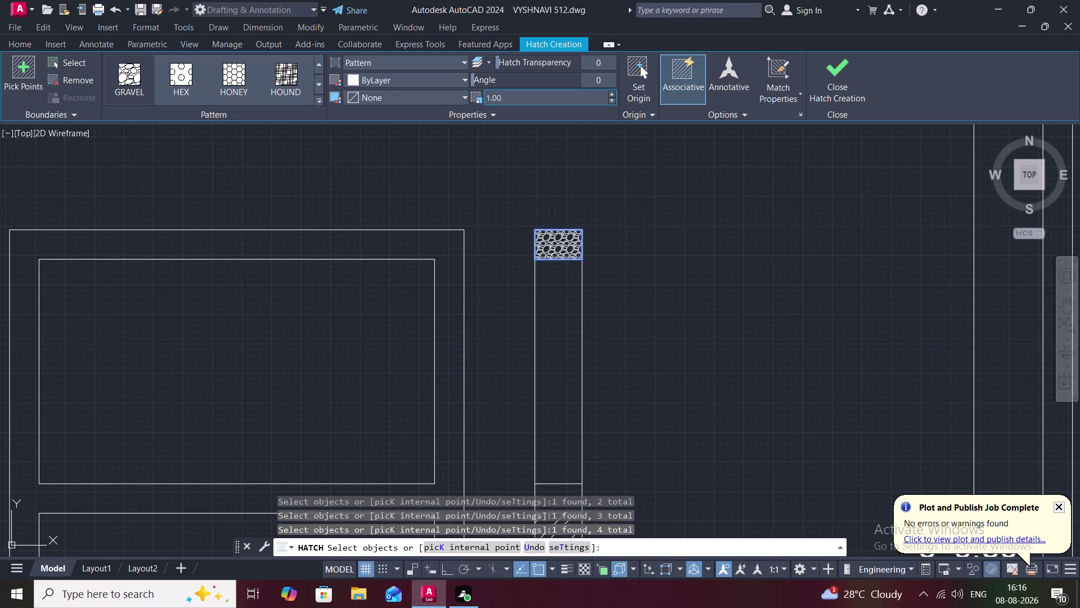
key(BackSpace)
key(BackSpace)
key(BackSpace)
key(BackSpace)
key(BackSpace)
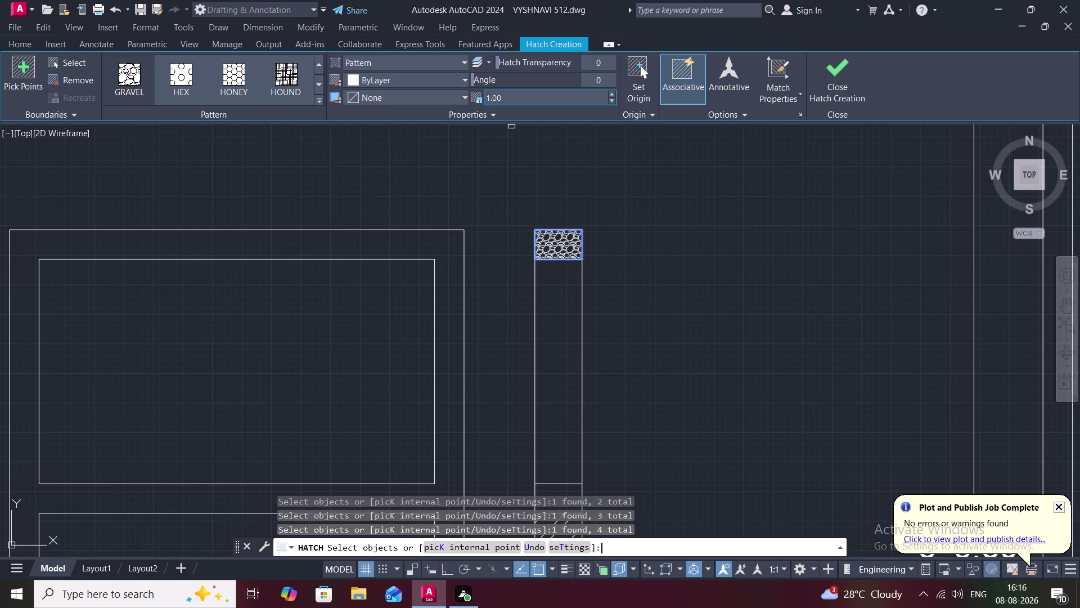
Re-enter the scale value, confirm 1, and exit hatch creation.
click(508, 100)
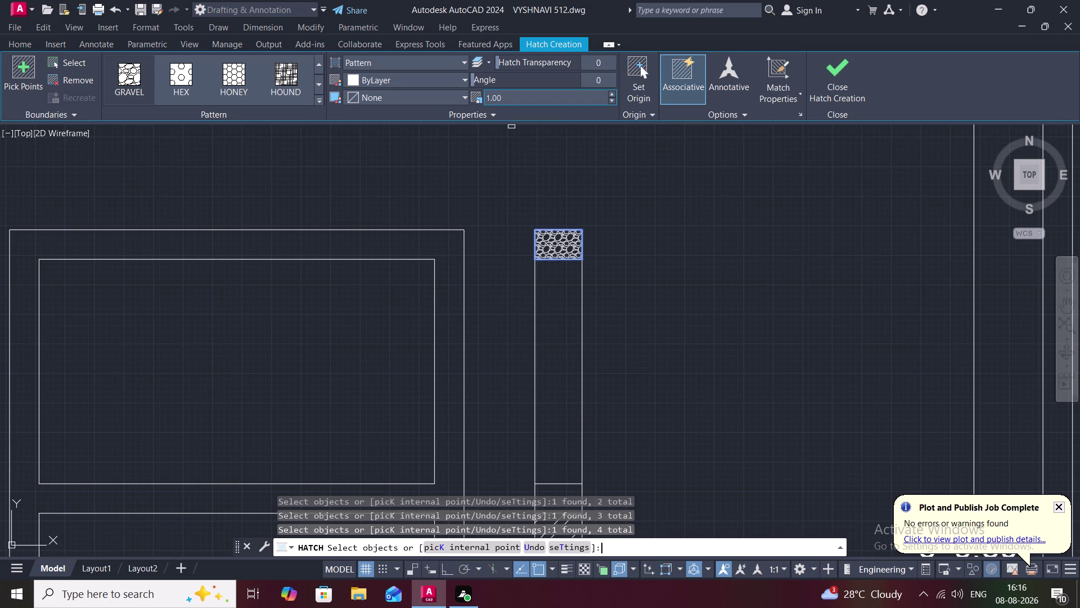
click(502, 100)
key(BackSpace)
key(0)
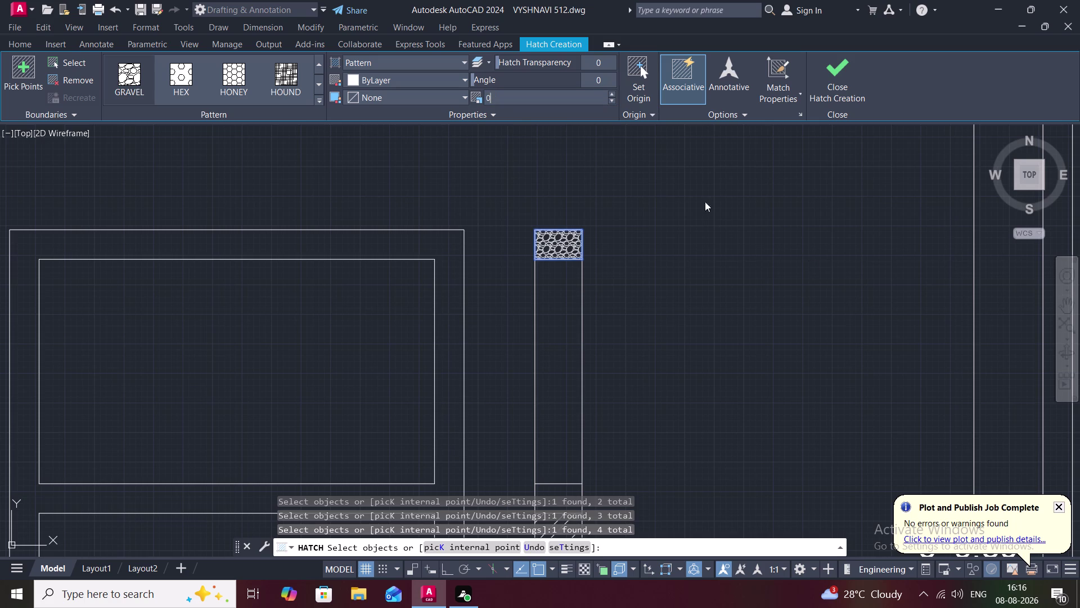
key(Return)
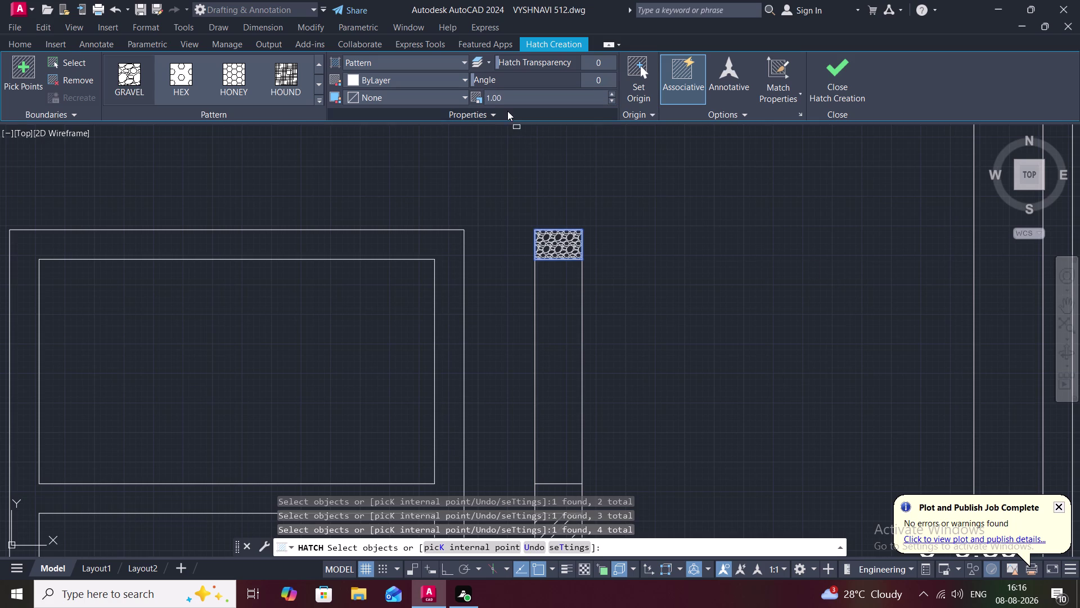
click(507, 94)
key(BackSpace)
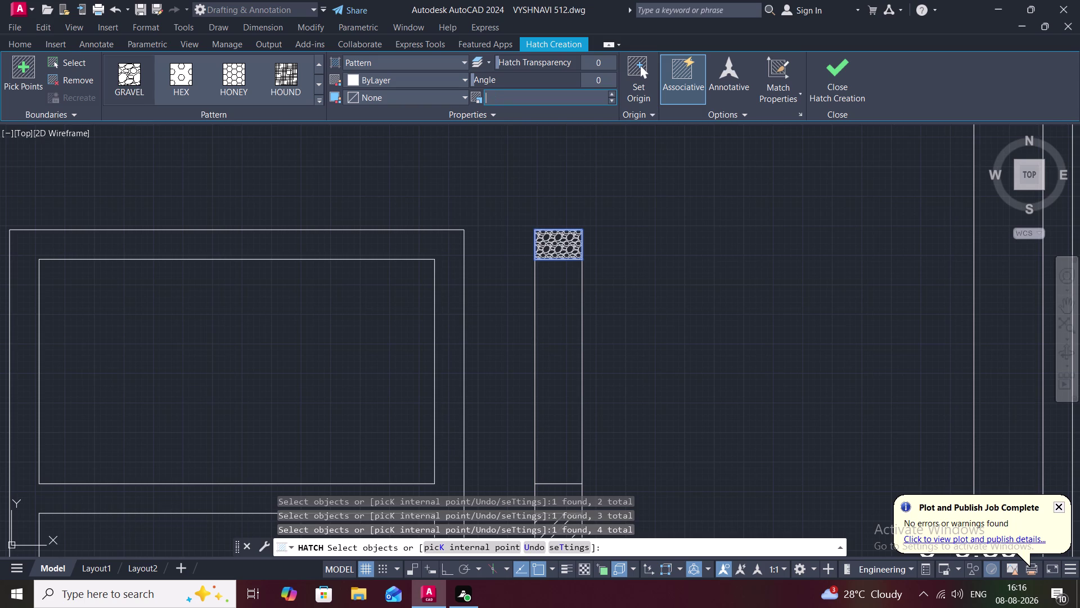
key(0)
key(Return)
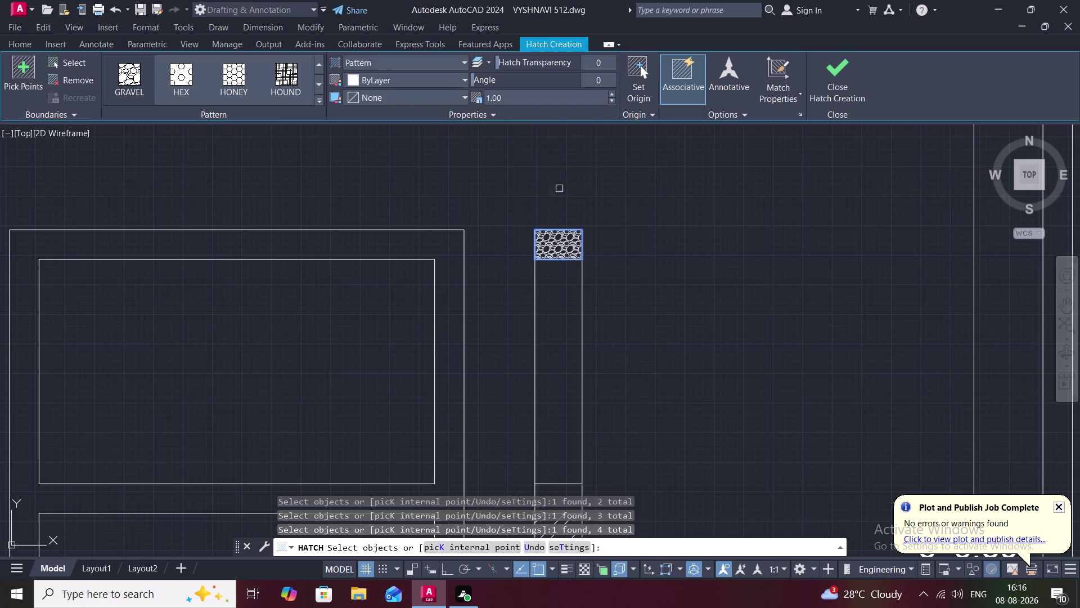
key(Escape)
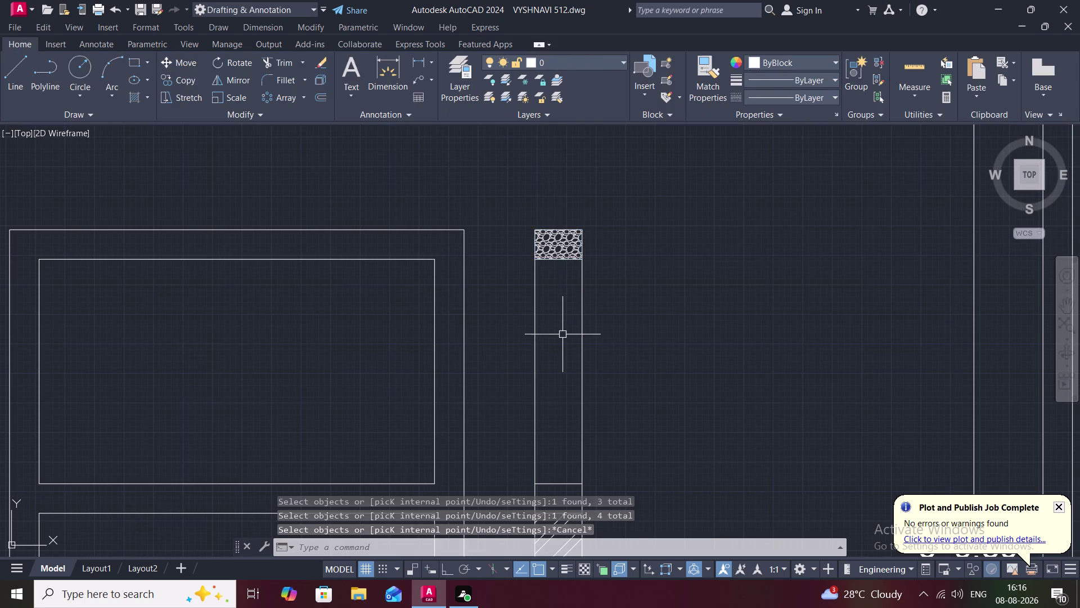
Delete the unwanted hatch accidentally placed above the strip.
scroll(down, 3)
middle_drag(565, 364, 567, 300)
scroll(up, 3)
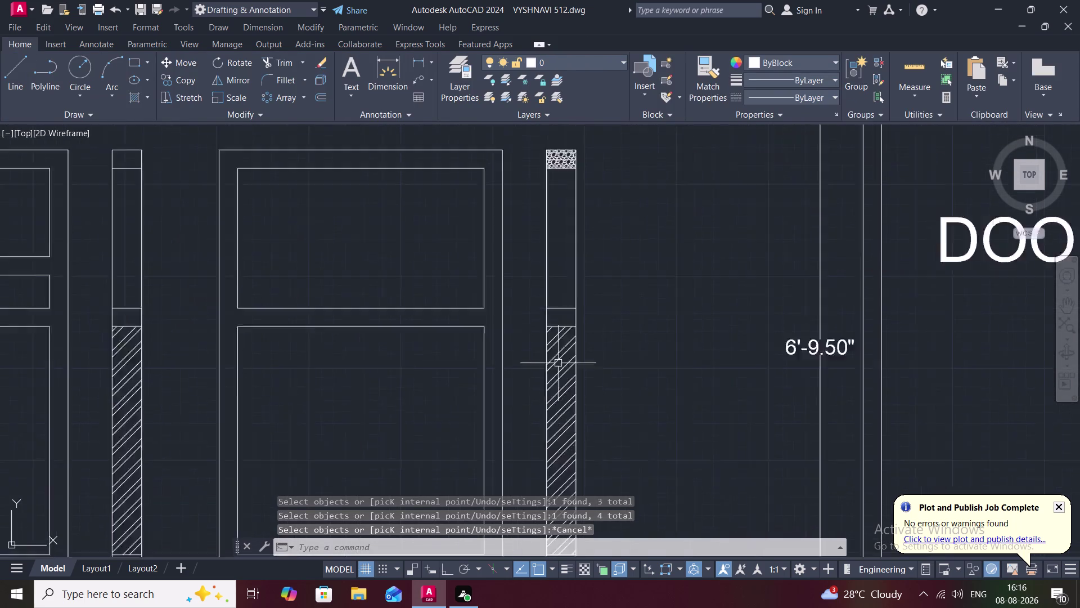
scroll(up, 3)
key(space)
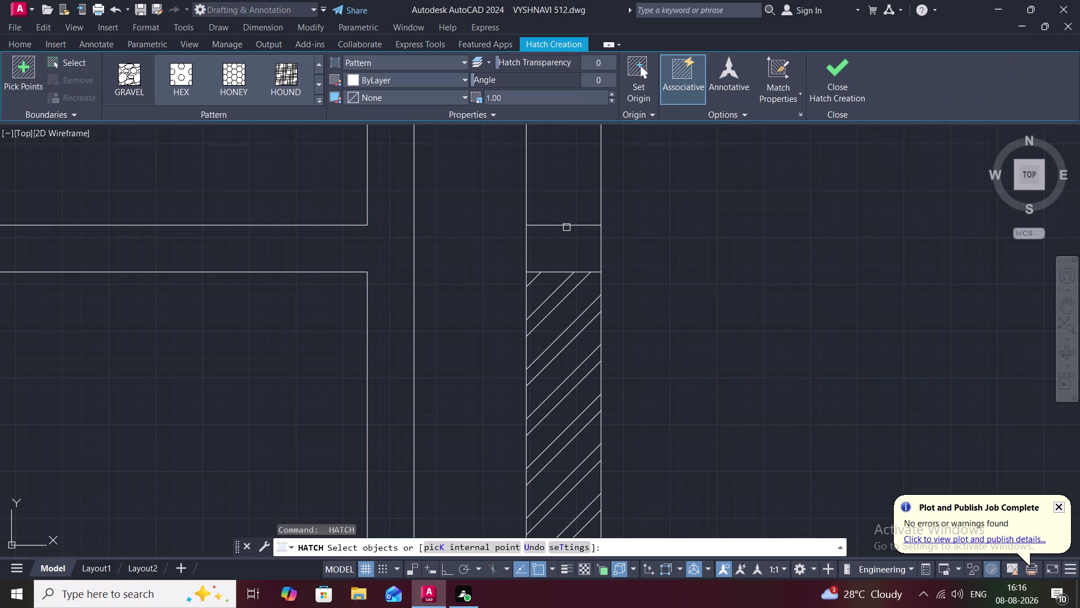
click(567, 228)
key(Escape)
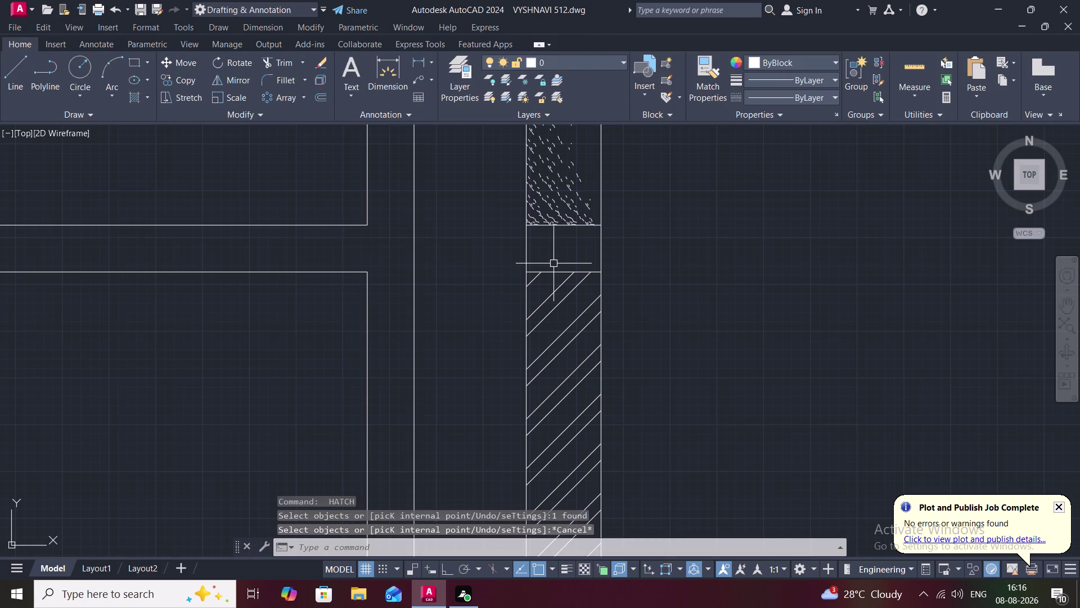
click(551, 185)
key(Delete)
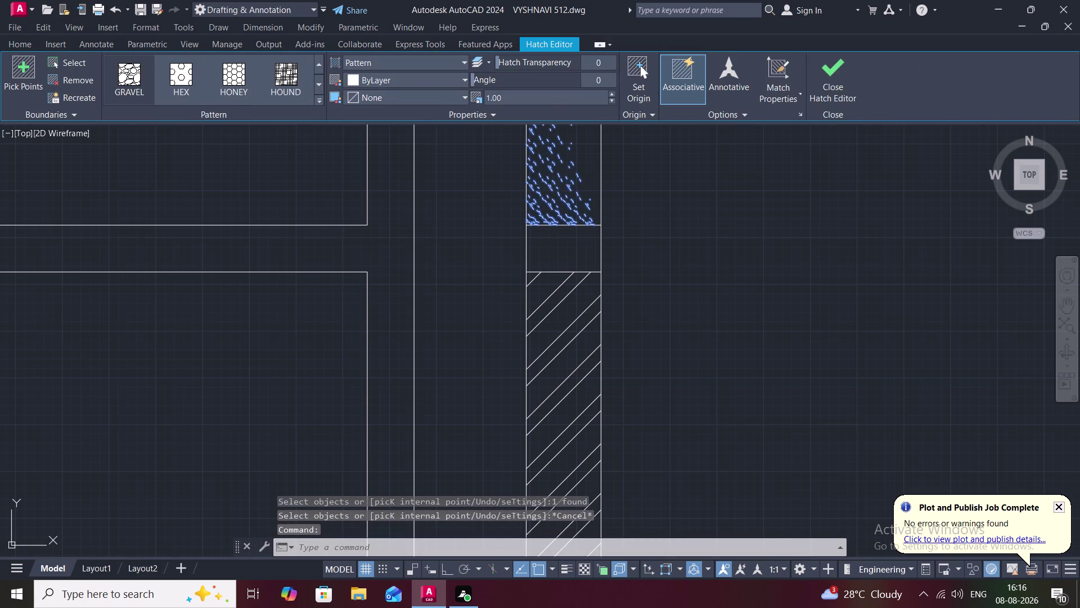
Delete the stone hatch from the W1 top panel.
scroll(down, 3)
scroll(down, 3)
scroll(up, 3)
scroll(down, 3)
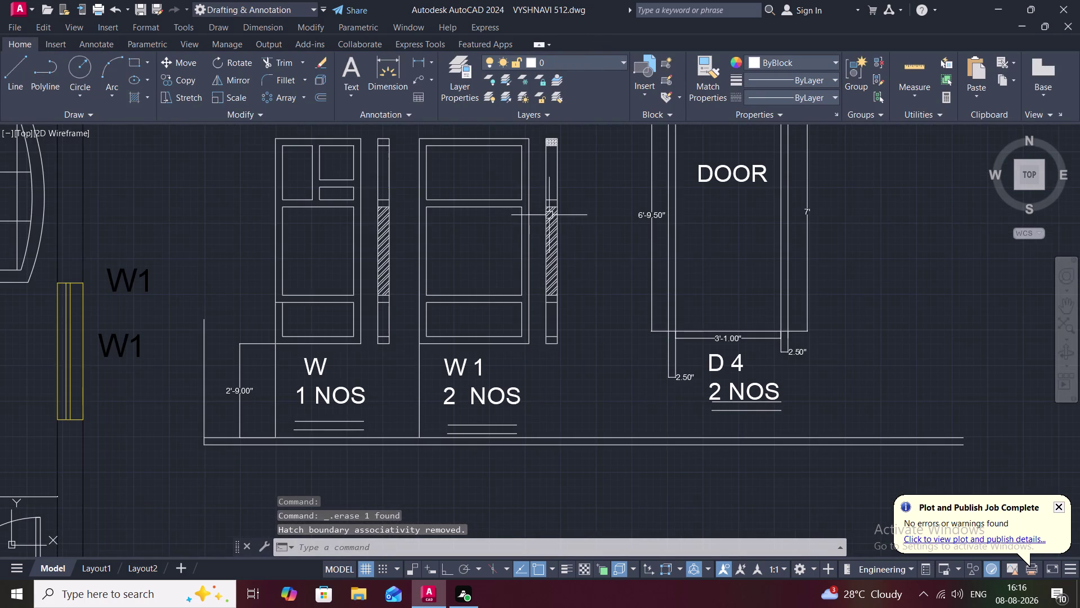
scroll(up, 3)
scroll(down, 3)
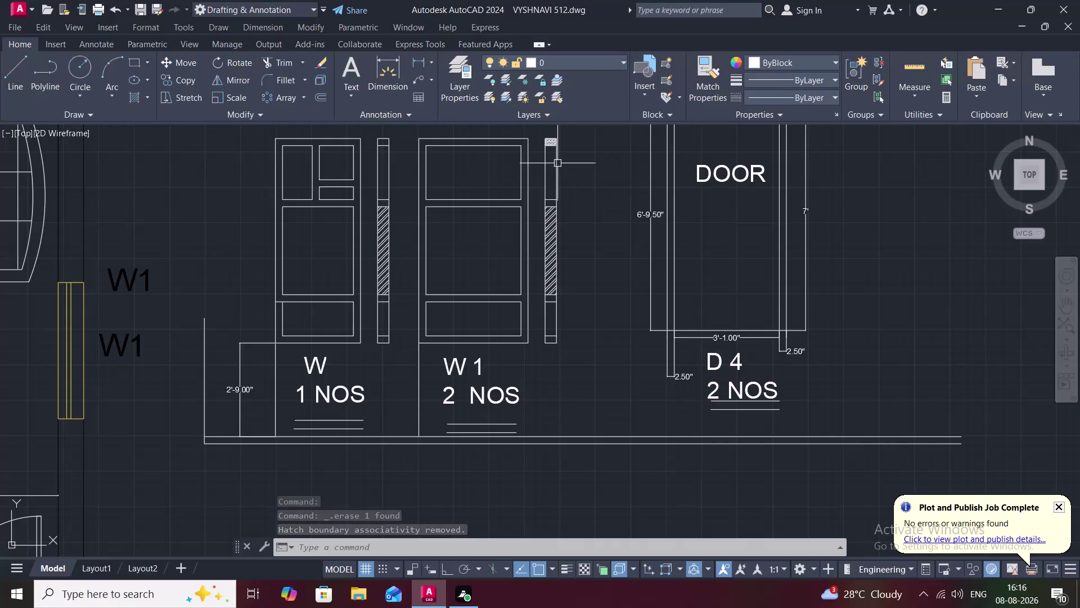
scroll(up, 3)
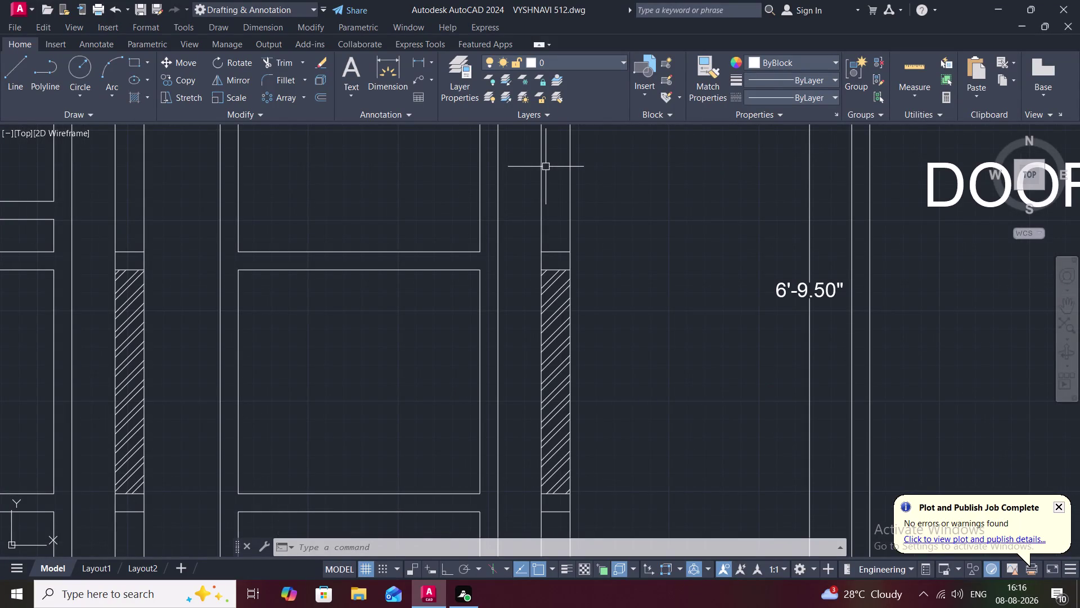
middle_drag(545, 167, 535, 315)
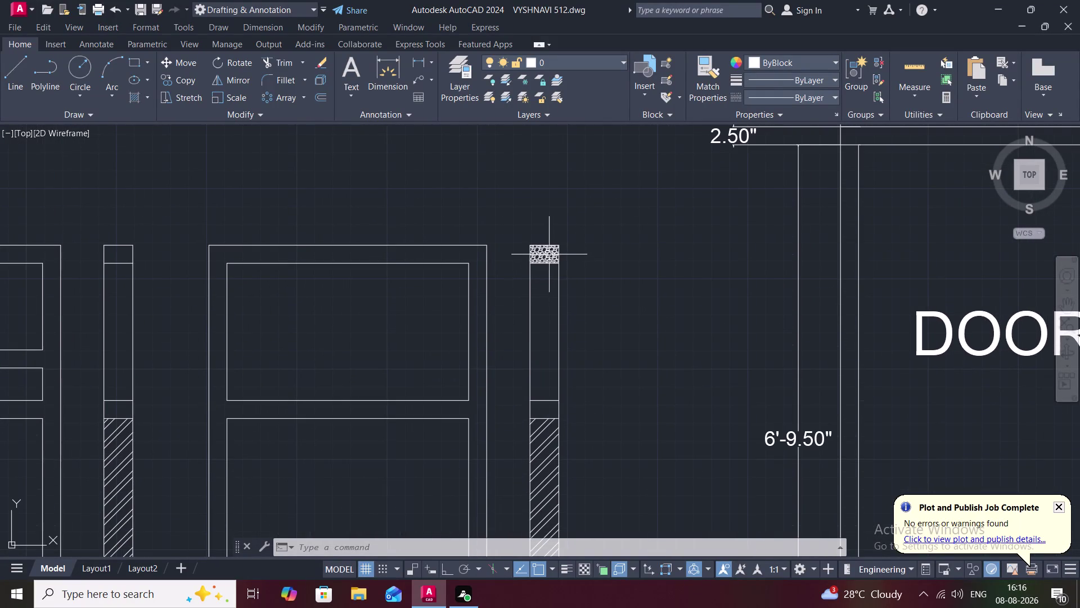
click(545, 251)
key(Delete)
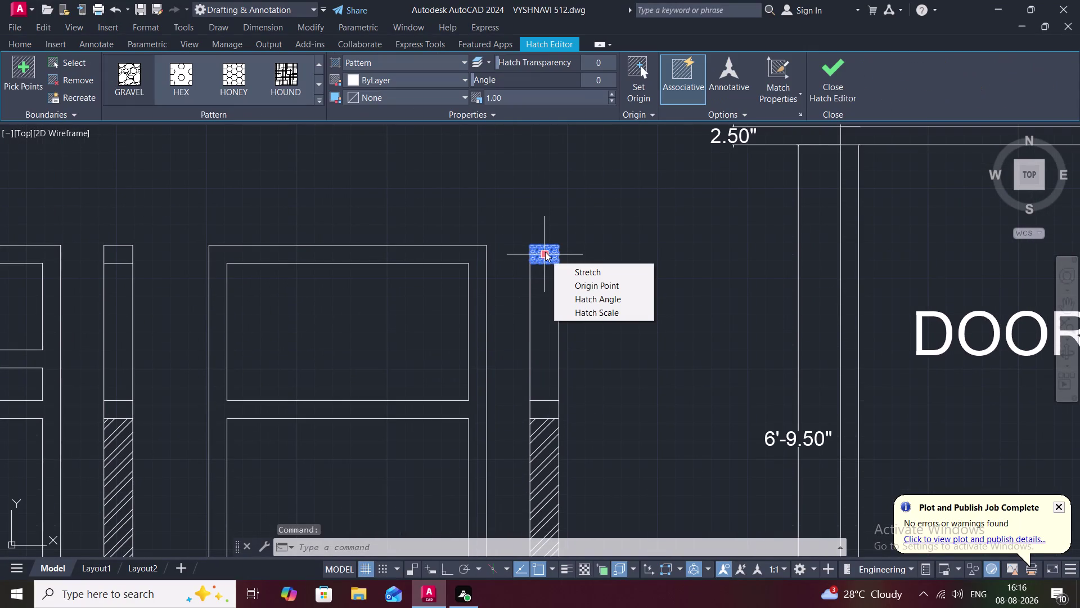
key(Delete)
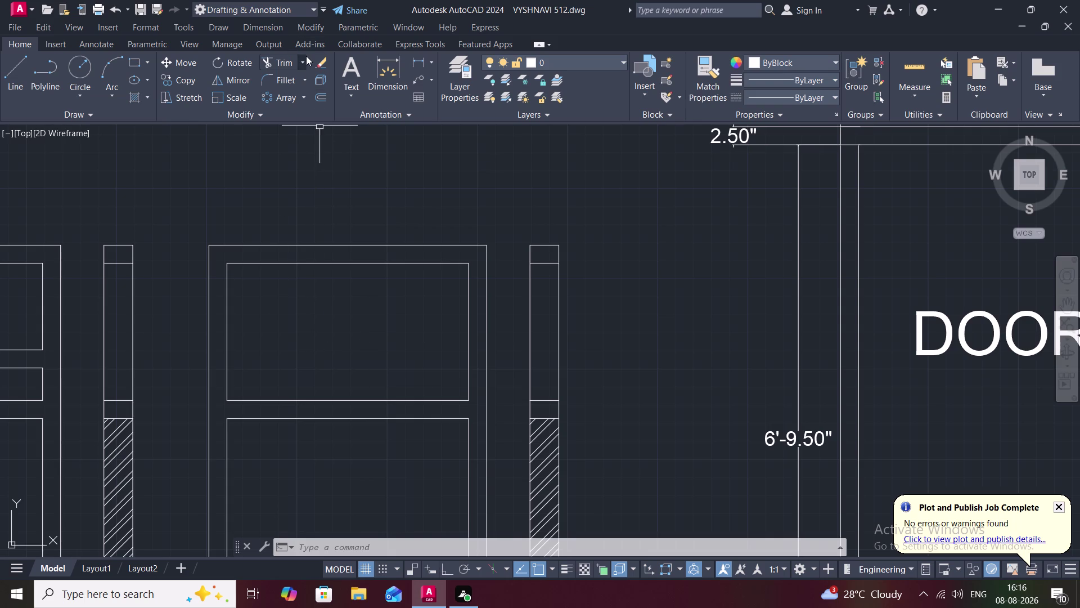
Restart HATCH and choose the HOUND pattern.
key(h)
key(space)
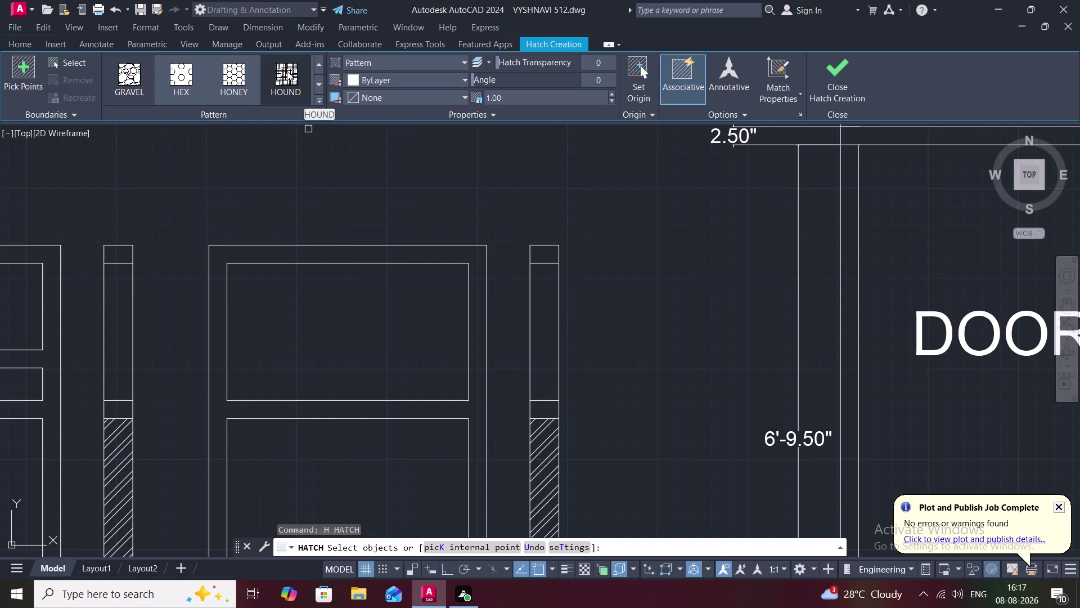
click(290, 79)
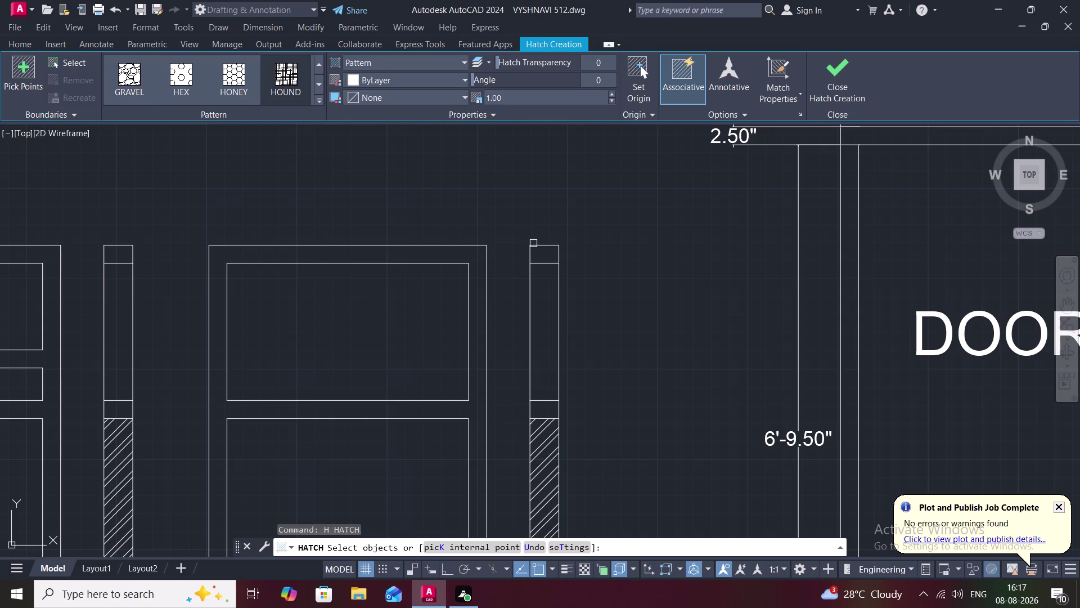
Place a HOUND hatch in the top panel from two edges, then erase it.
click(540, 248)
click(545, 264)
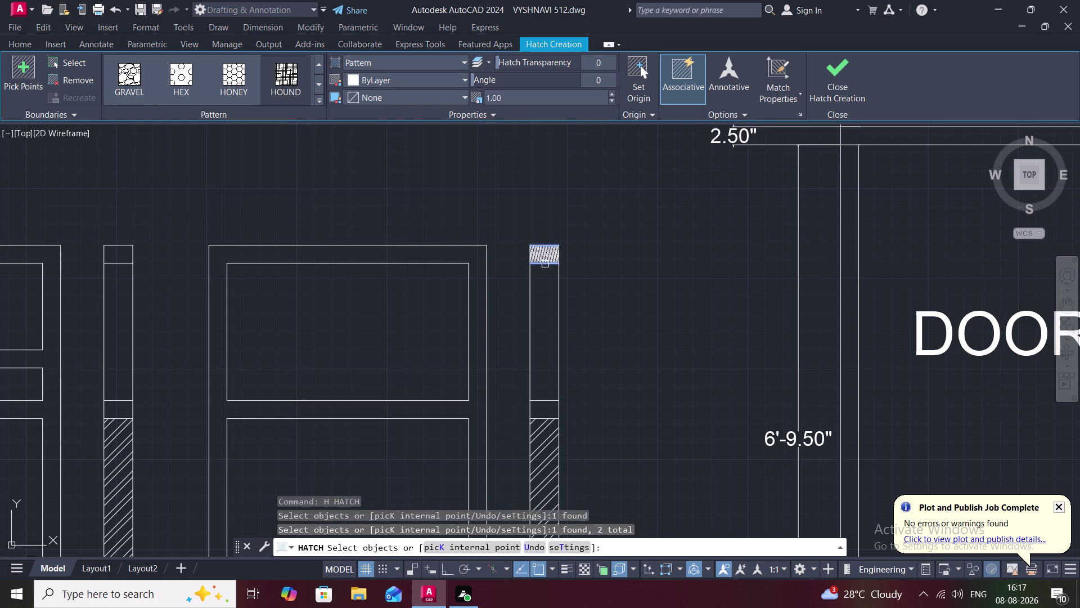
scroll(up, 3)
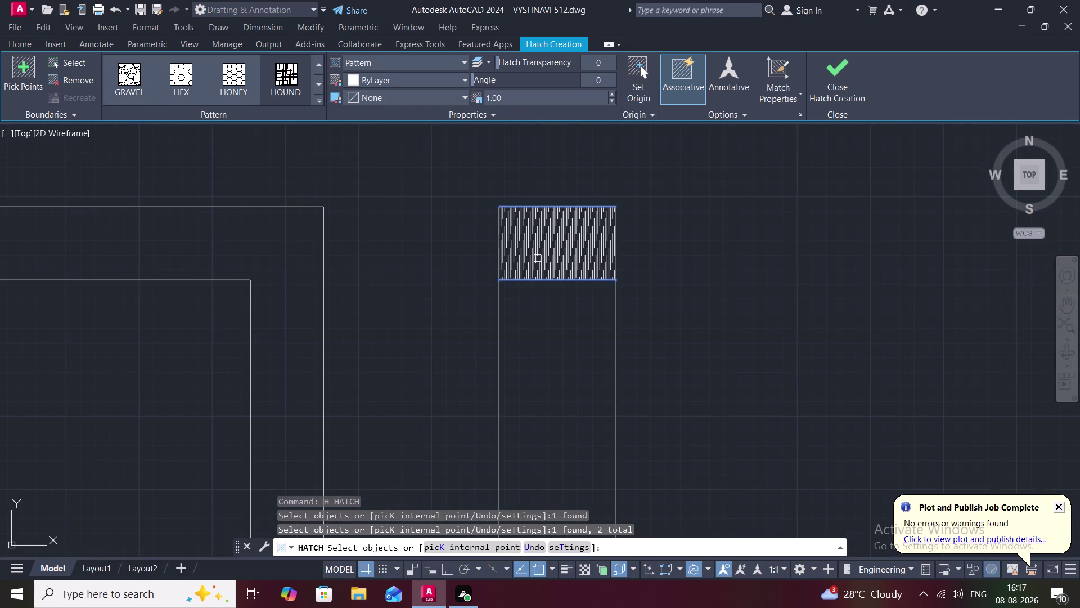
key(Escape)
click(544, 249)
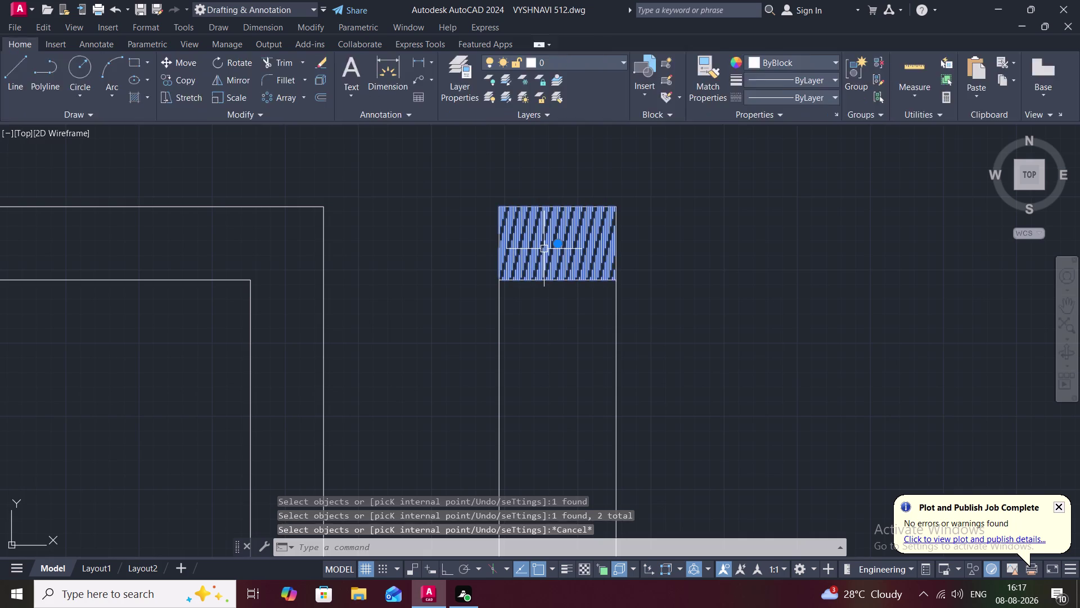
key(Delete)
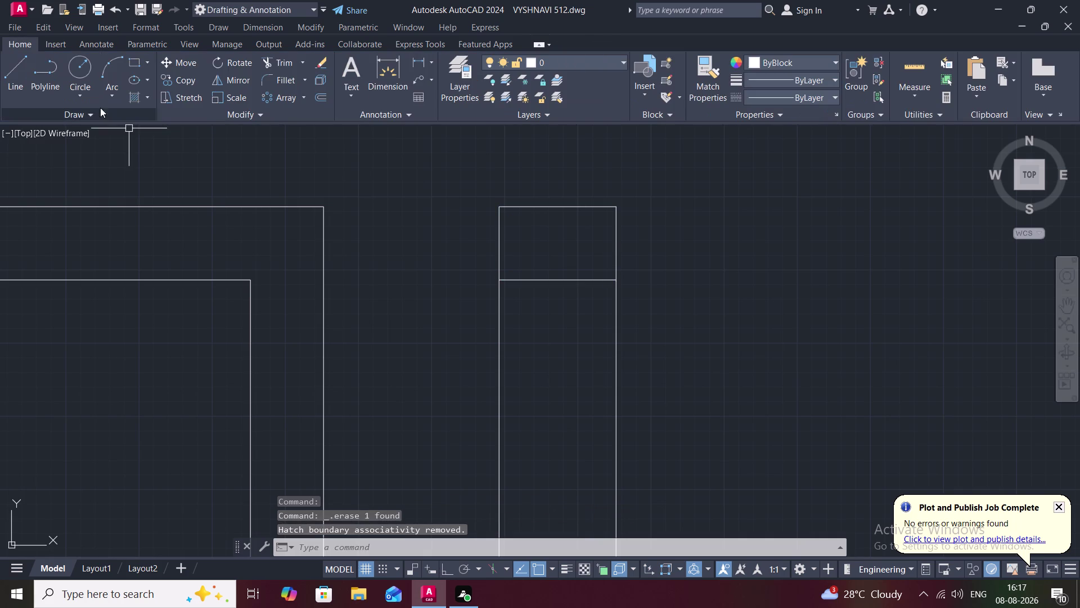
Start HATCH with H, browse the expanded Pattern gallery, and pick another pattern.
text(H)
key(space)
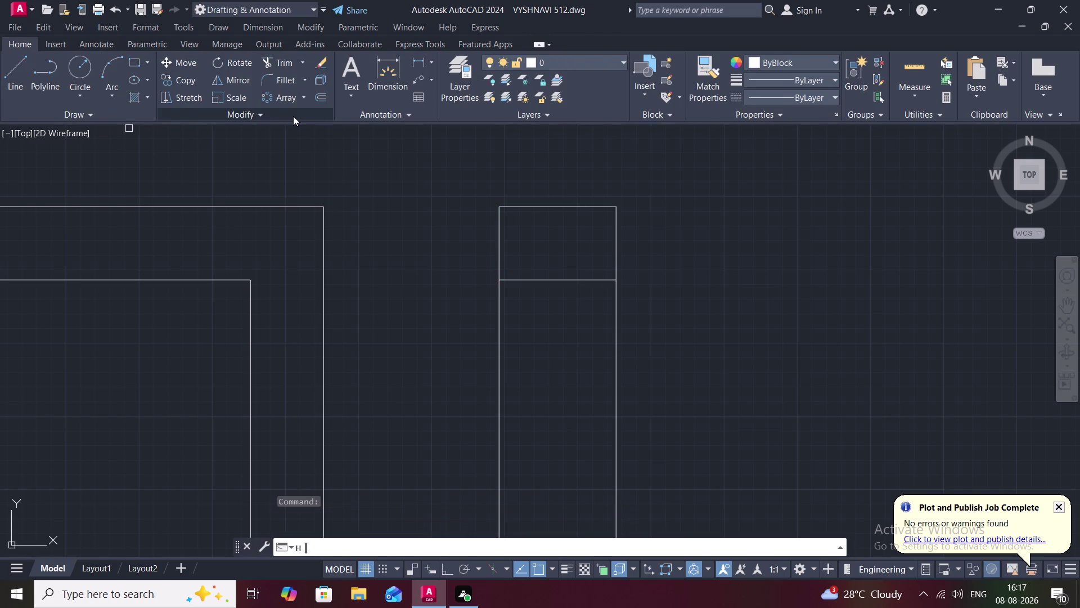
click(320, 100)
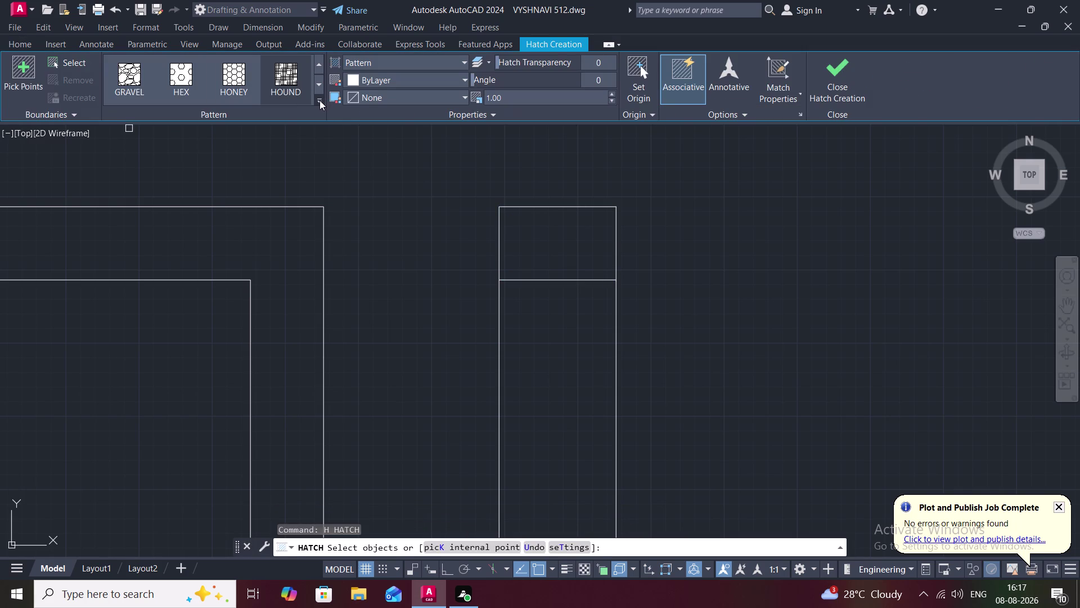
click(319, 100)
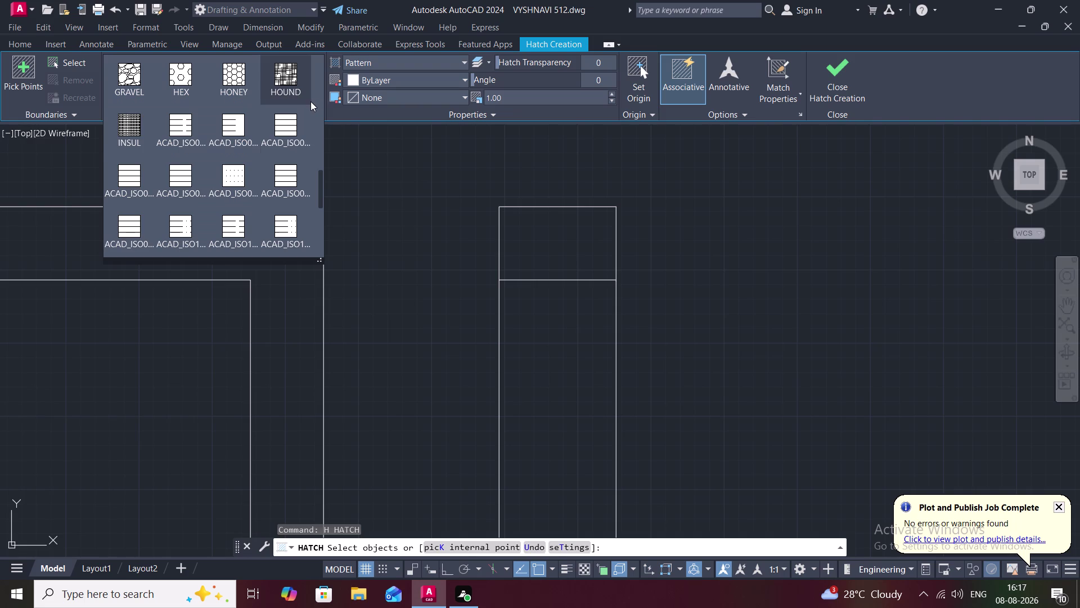
scroll(down, 3)
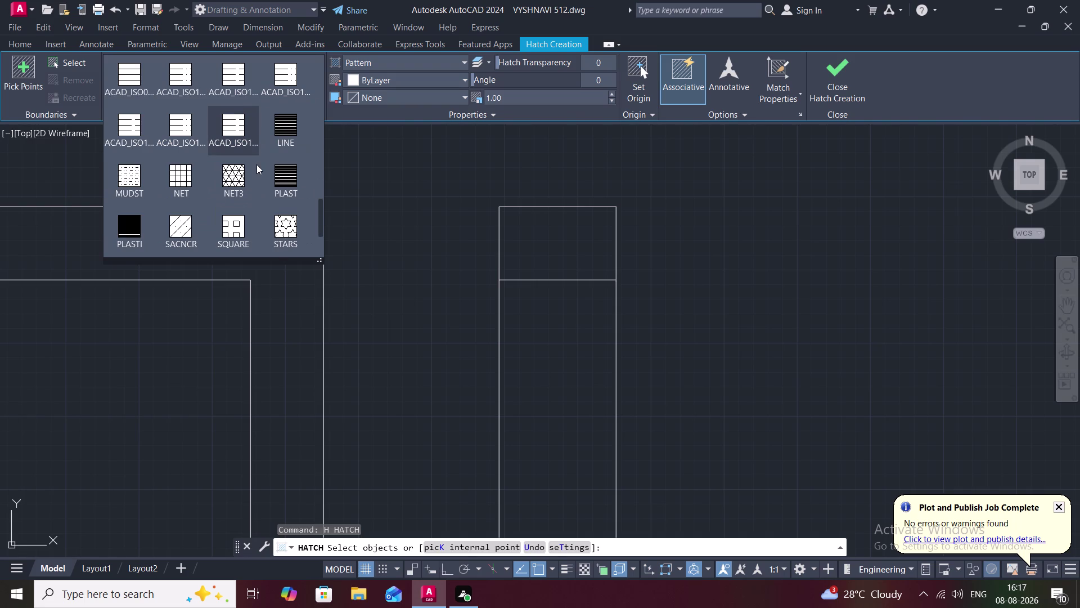
scroll(down, 3)
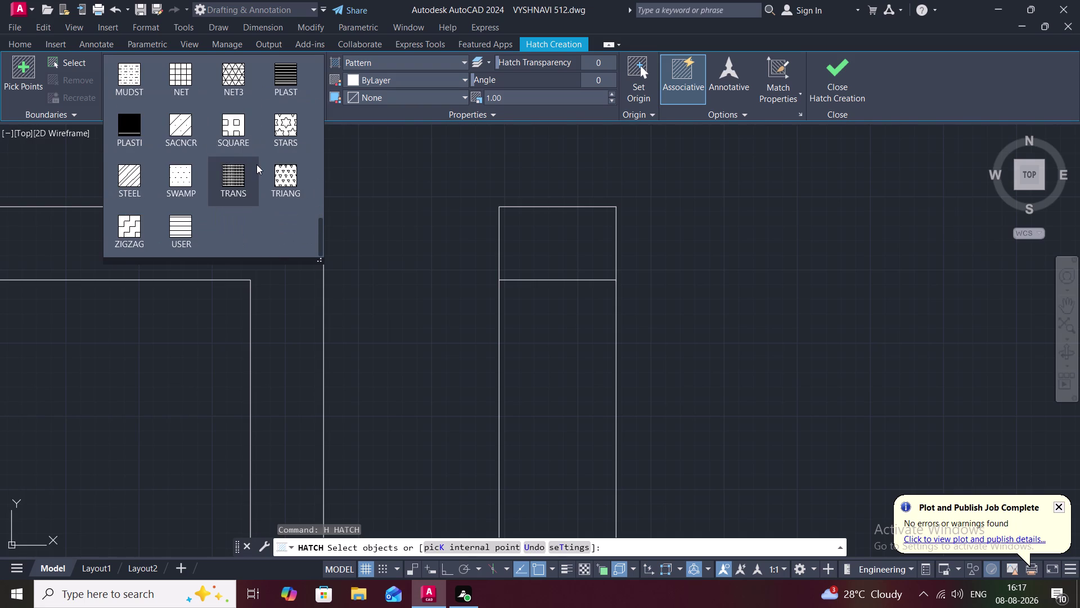
scroll(up, 3)
scroll(up, 3)
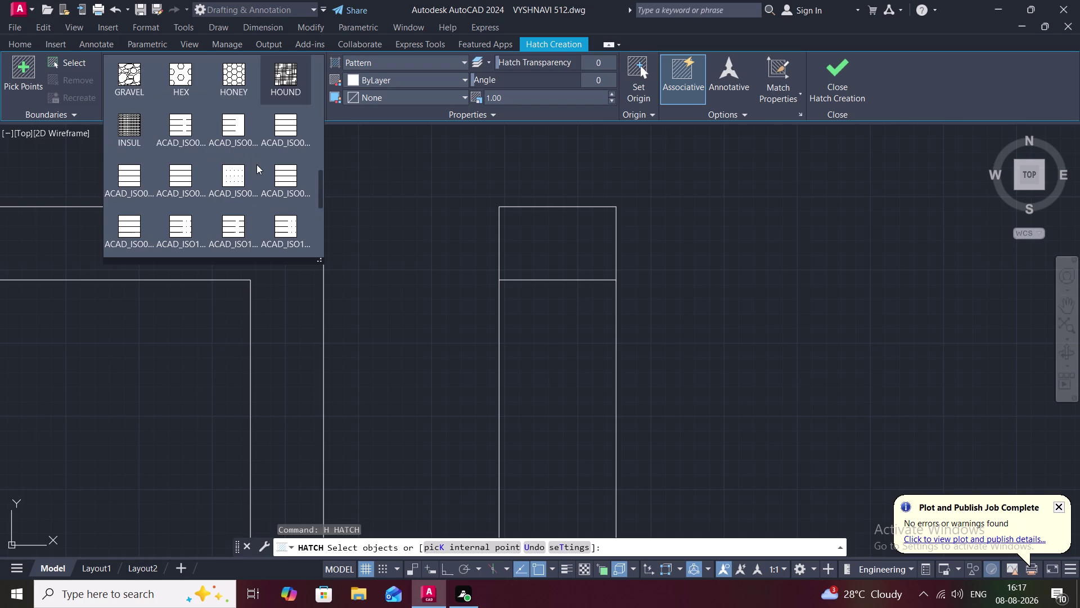
scroll(up, 3)
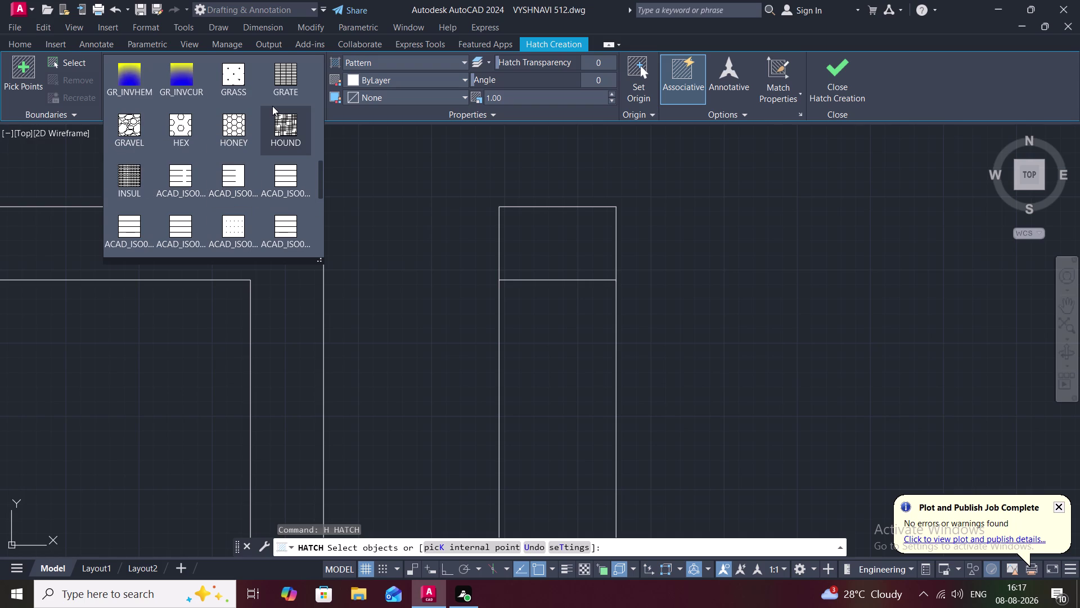
scroll(up, 3)
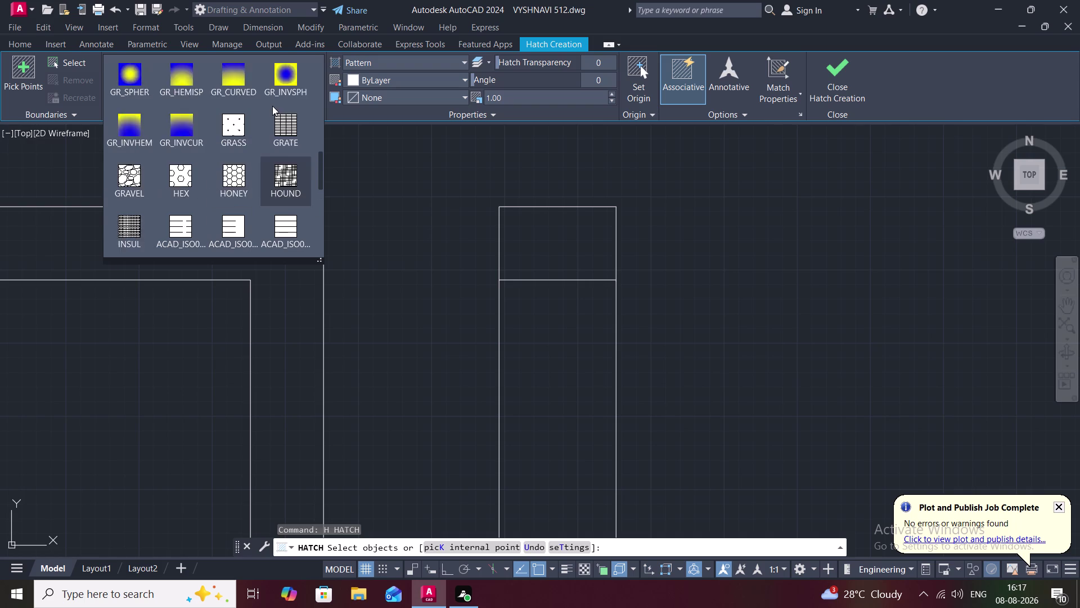
scroll(up, 3)
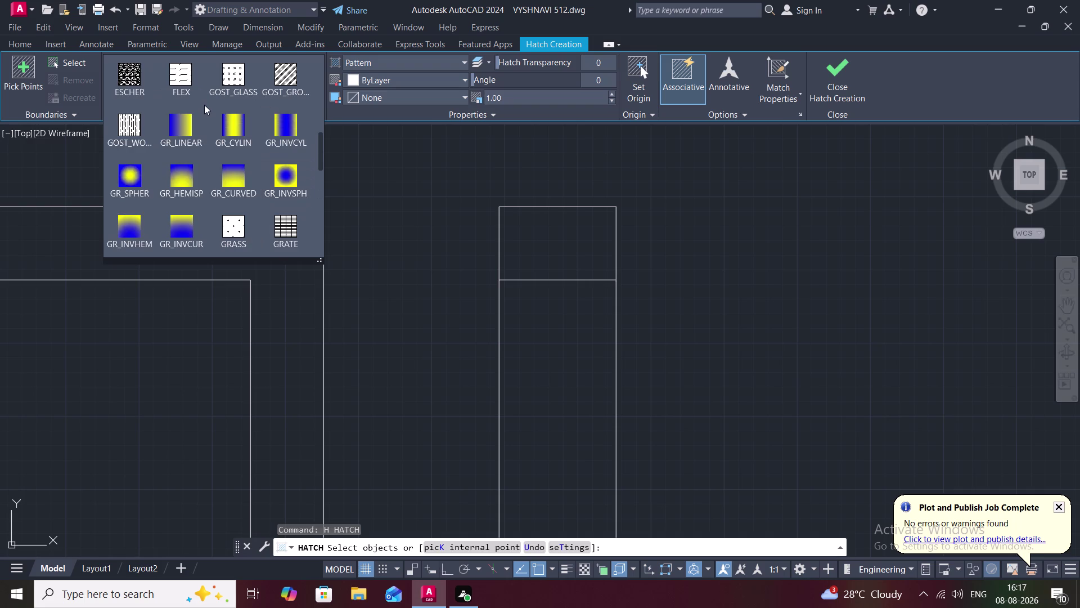
scroll(up, 3)
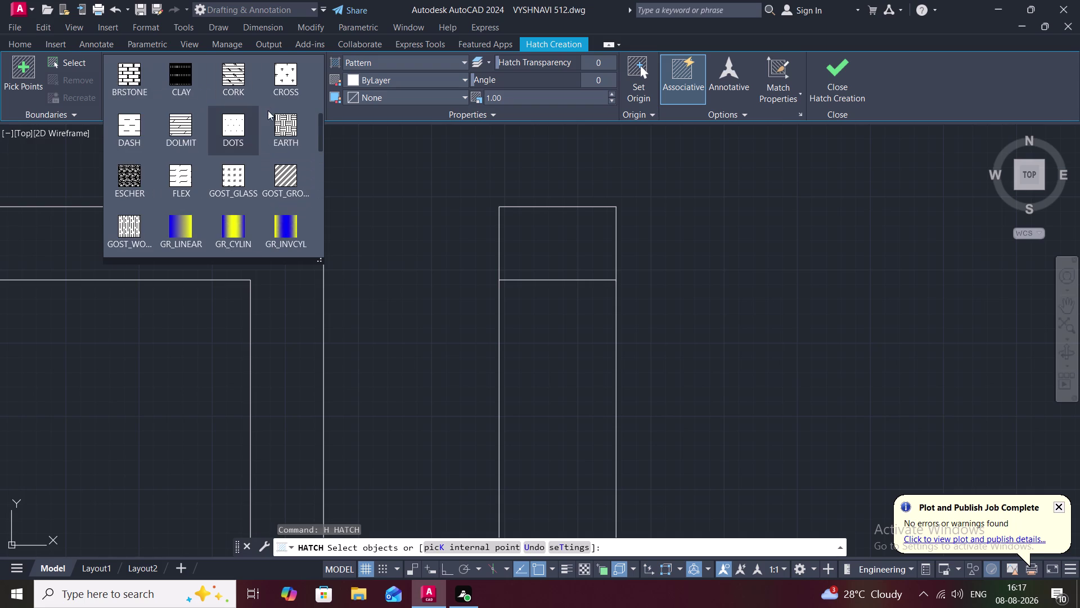
click(282, 119)
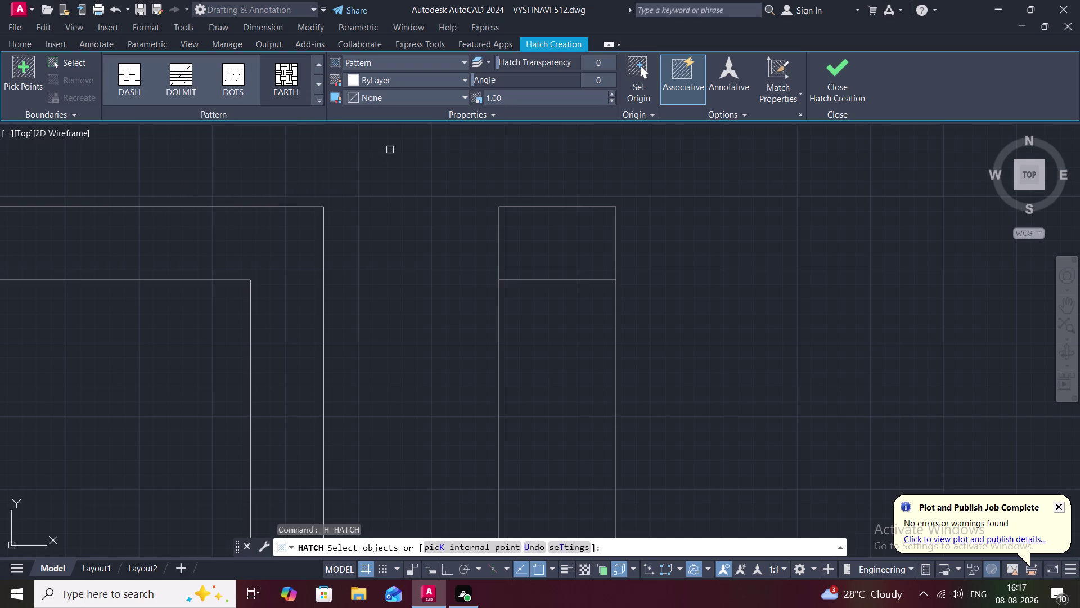
Hatch the top panel with the checkered pattern from its edges, then delete it.
click(531, 204)
click(498, 244)
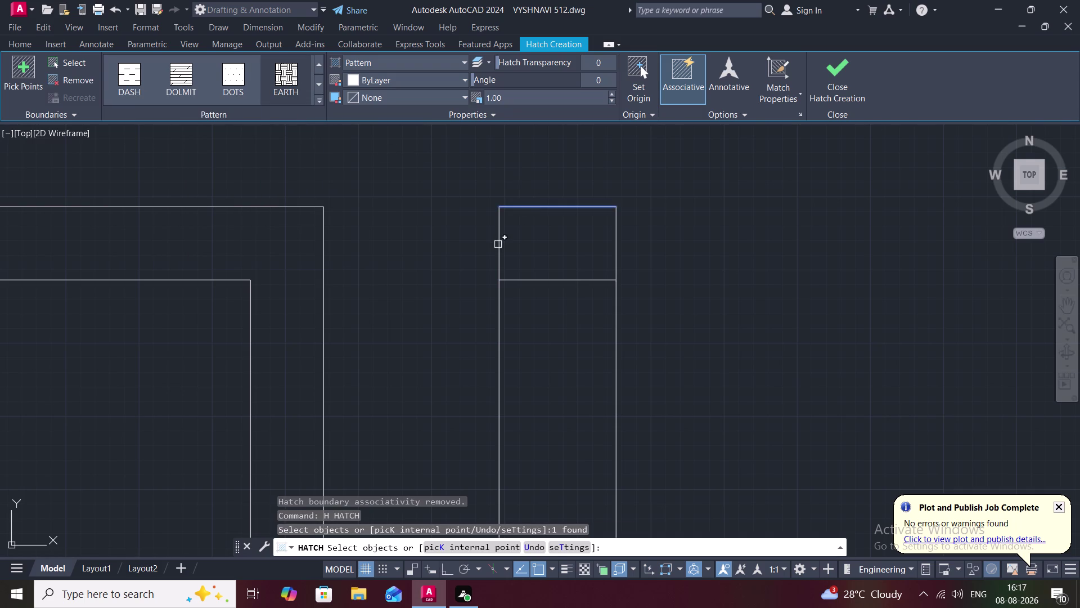
click(531, 280)
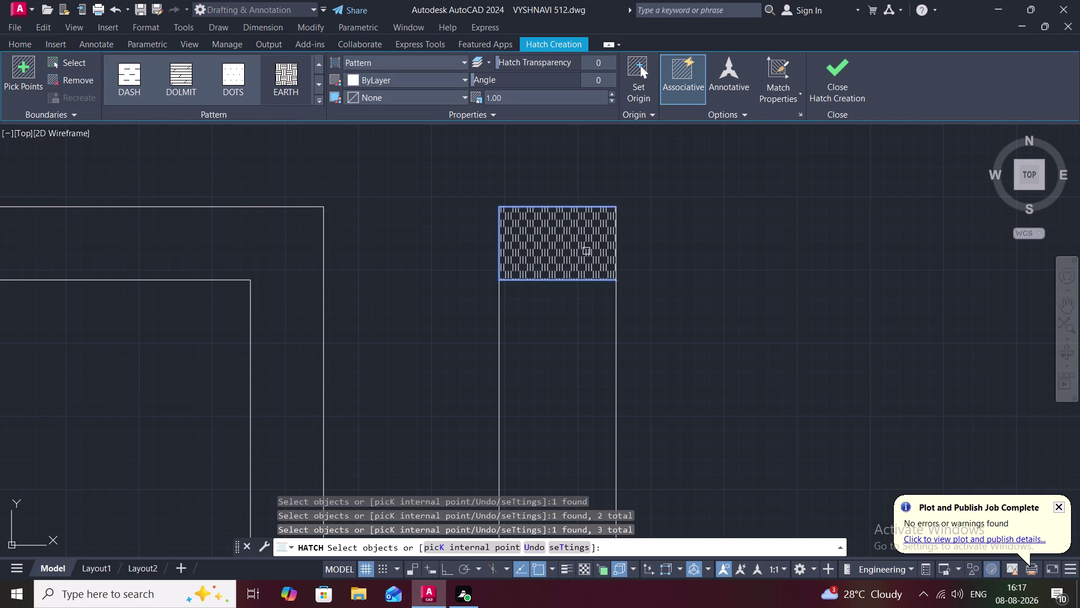
scroll(down, 3)
middle_drag(569, 324, 551, 228)
scroll(down, 3)
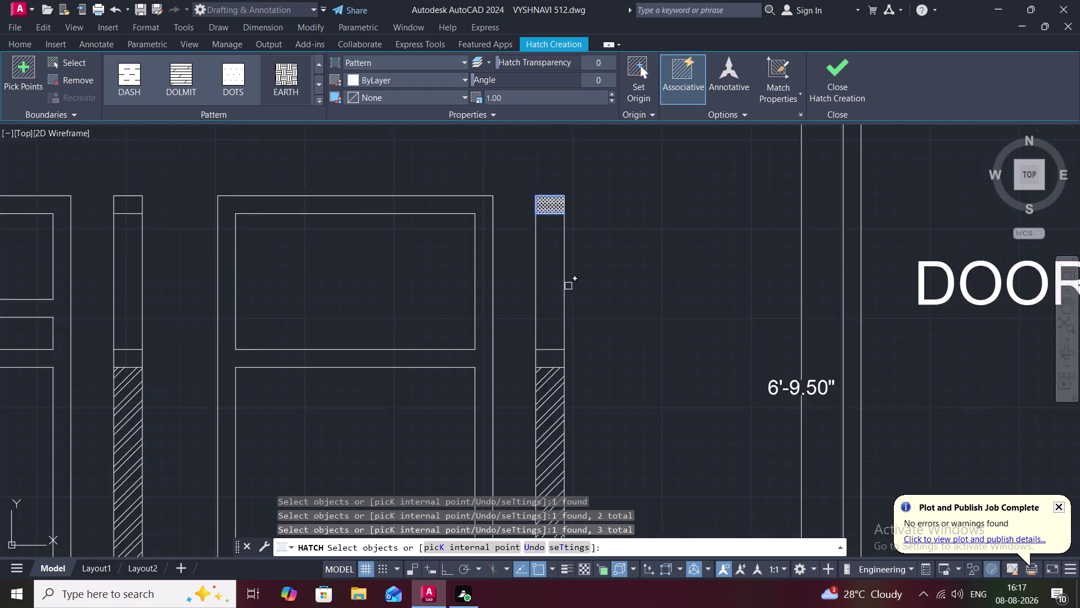
scroll(down, 3)
scroll(up, 3)
click(550, 316)
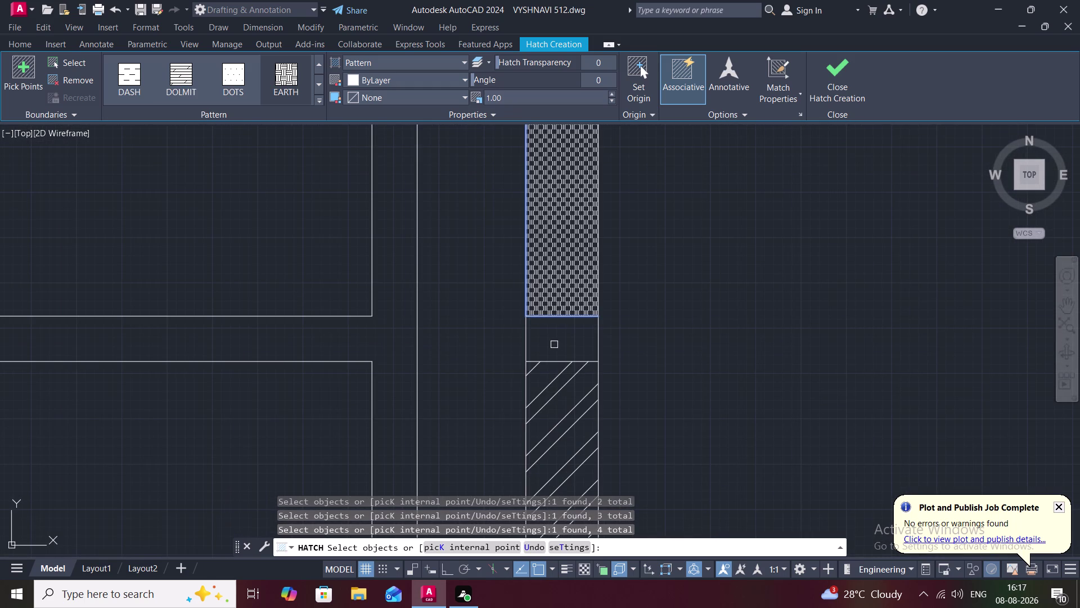
key(Escape)
click(560, 236)
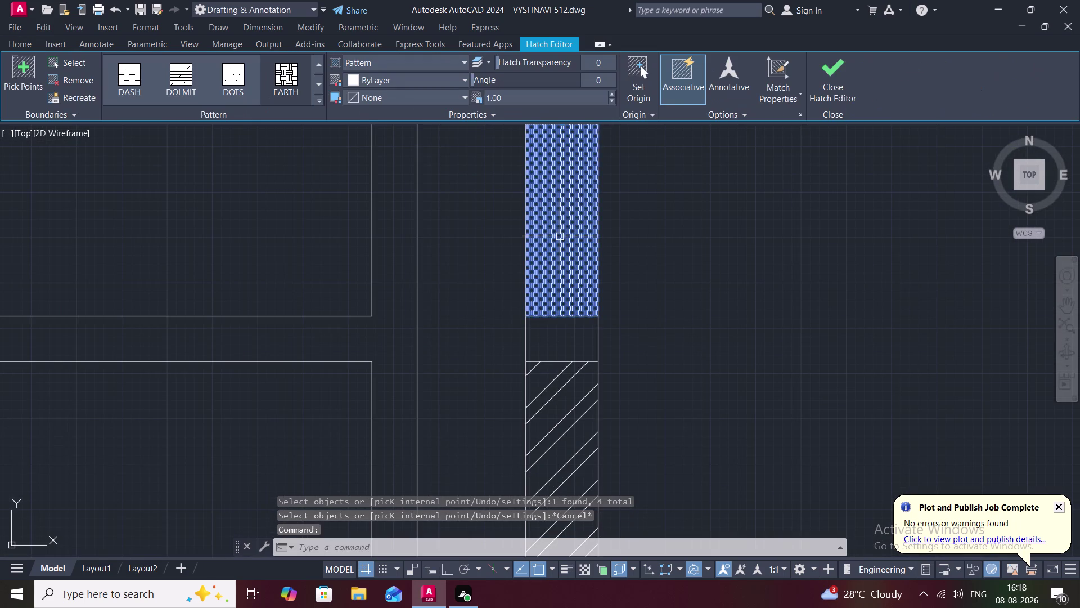
key(Delete)
scroll(down, 3)
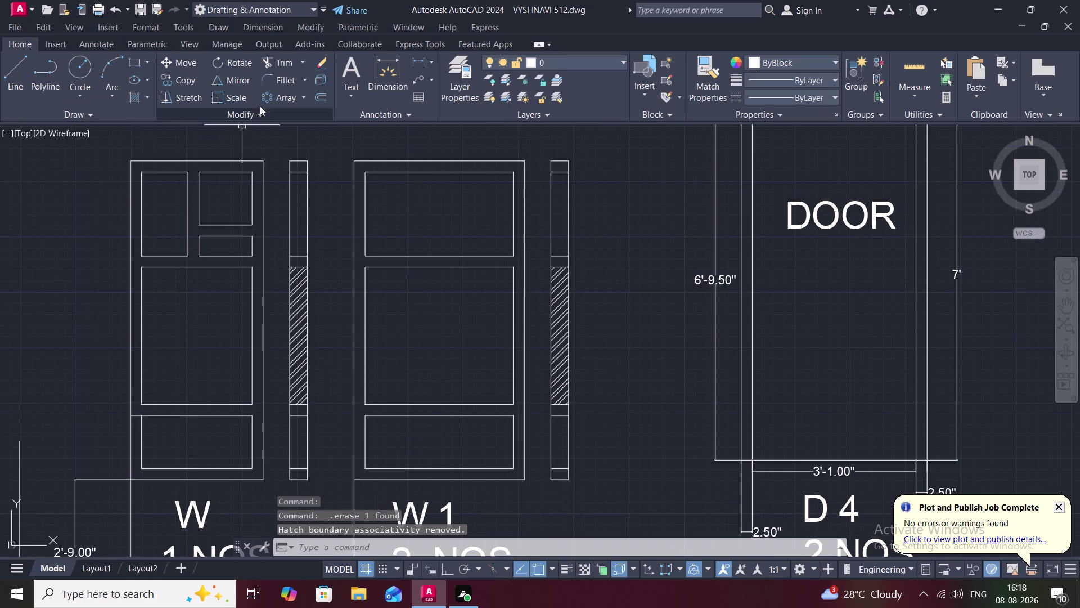
Re-run HATCH with the same pattern on the top panel and delete the result again.
text(H)
key(space)
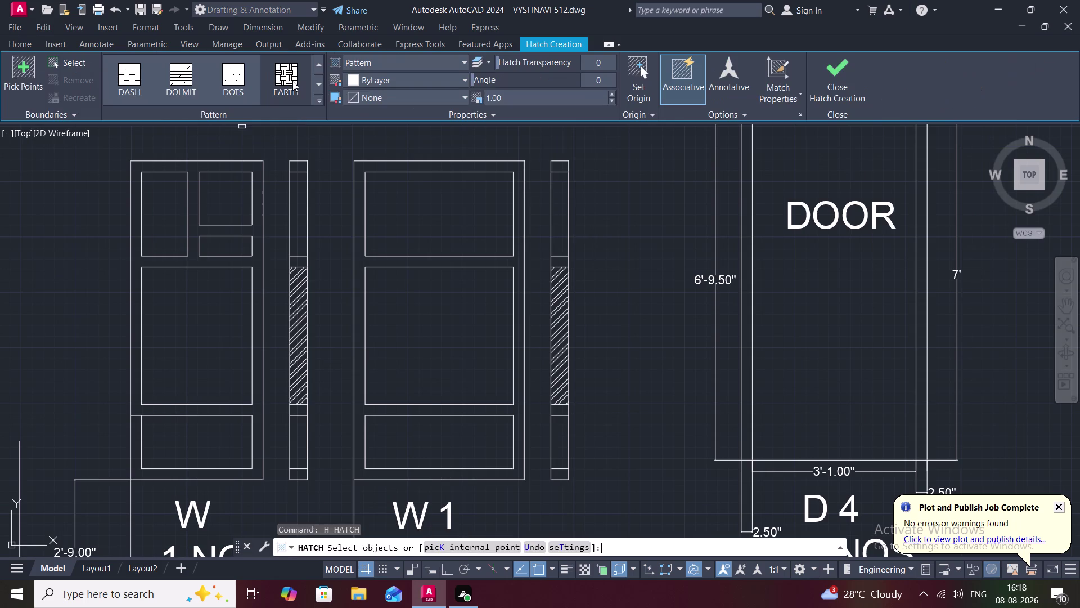
click(292, 81)
click(558, 157)
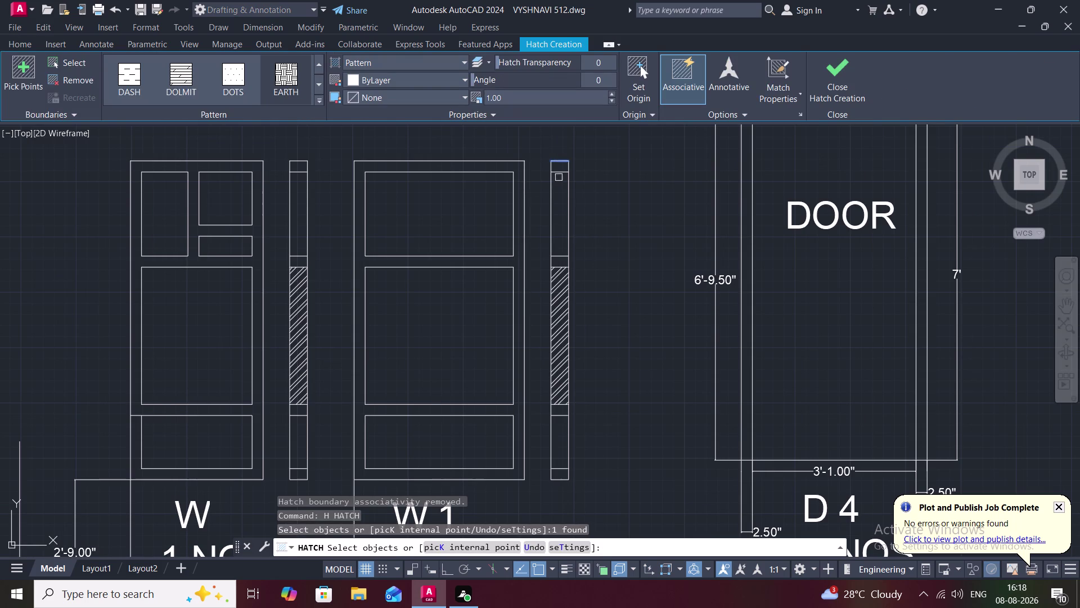
click(559, 173)
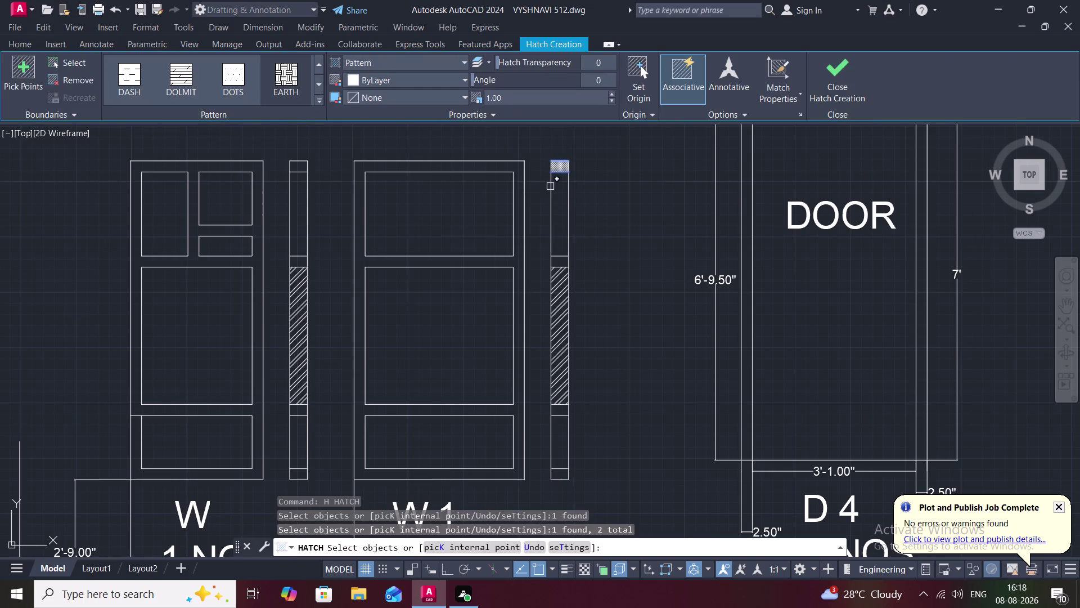
scroll(up, 3)
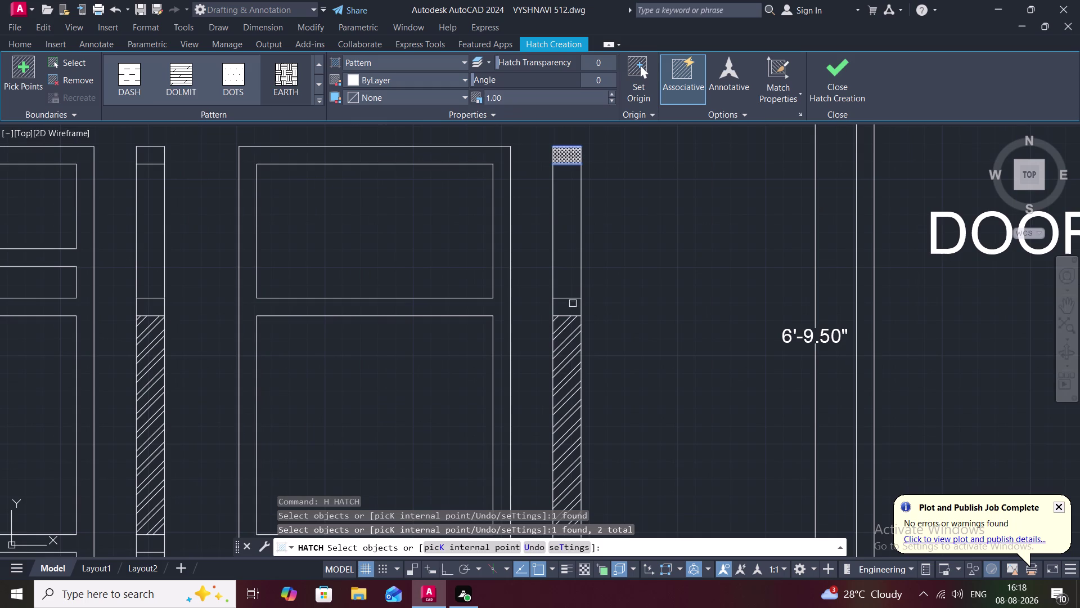
scroll(up, 3)
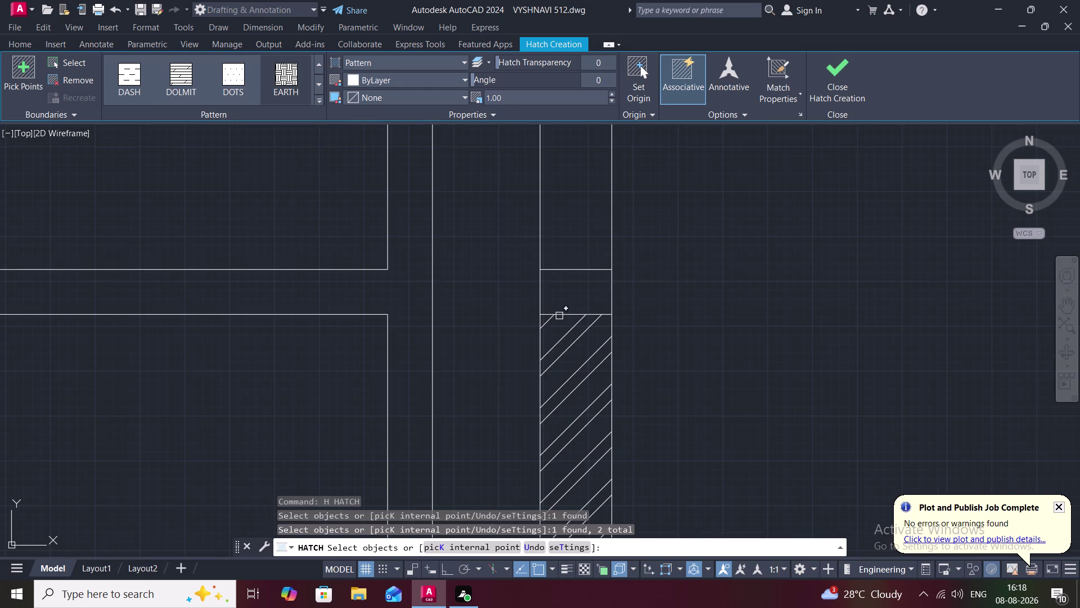
click(565, 315)
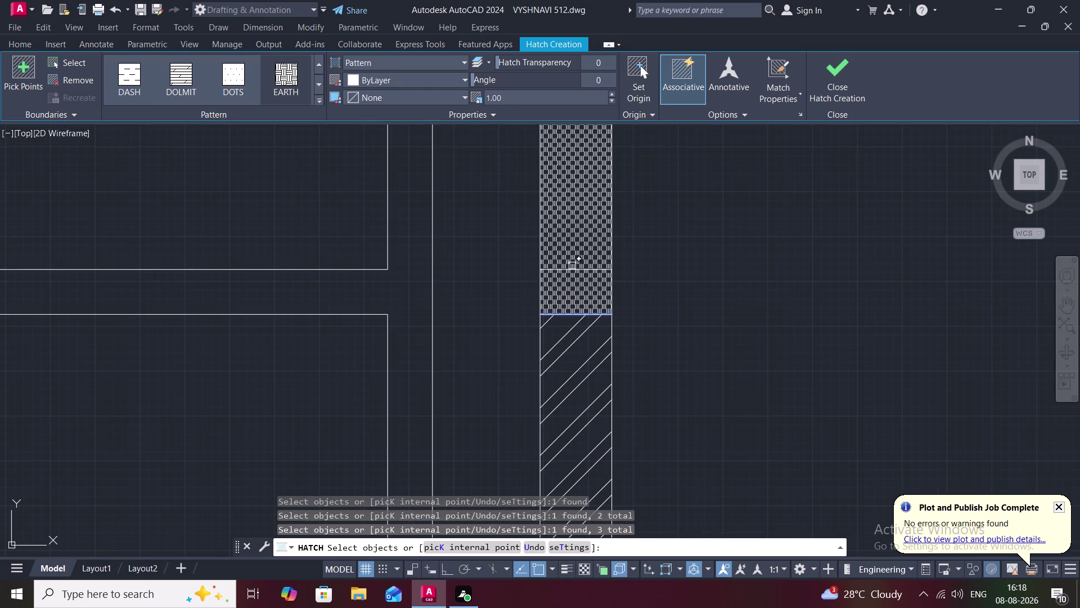
key(Escape)
click(566, 256)
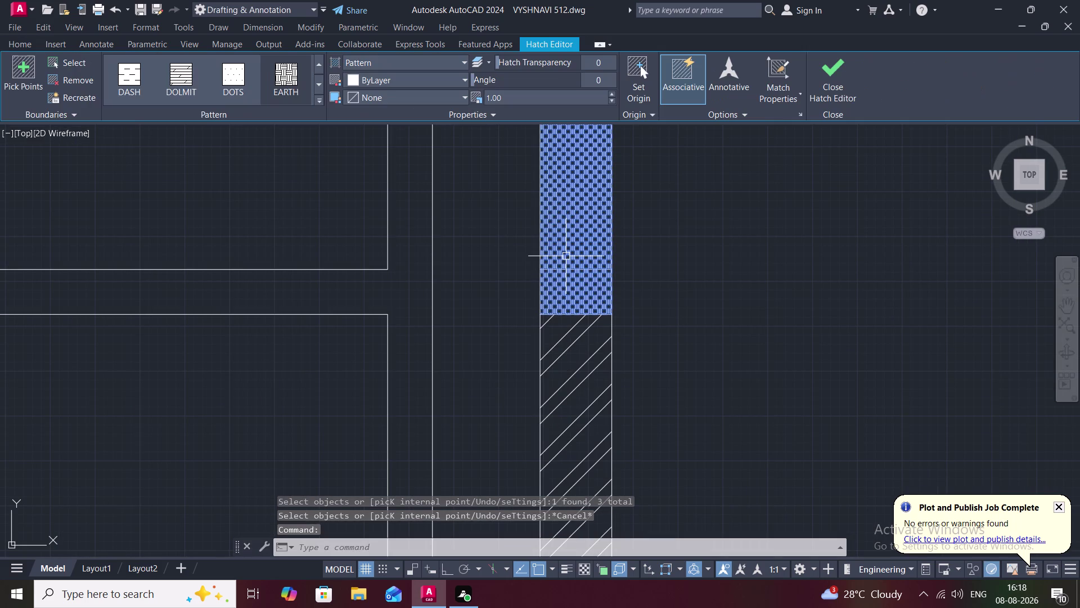
key(Delete)
scroll(down, 3)
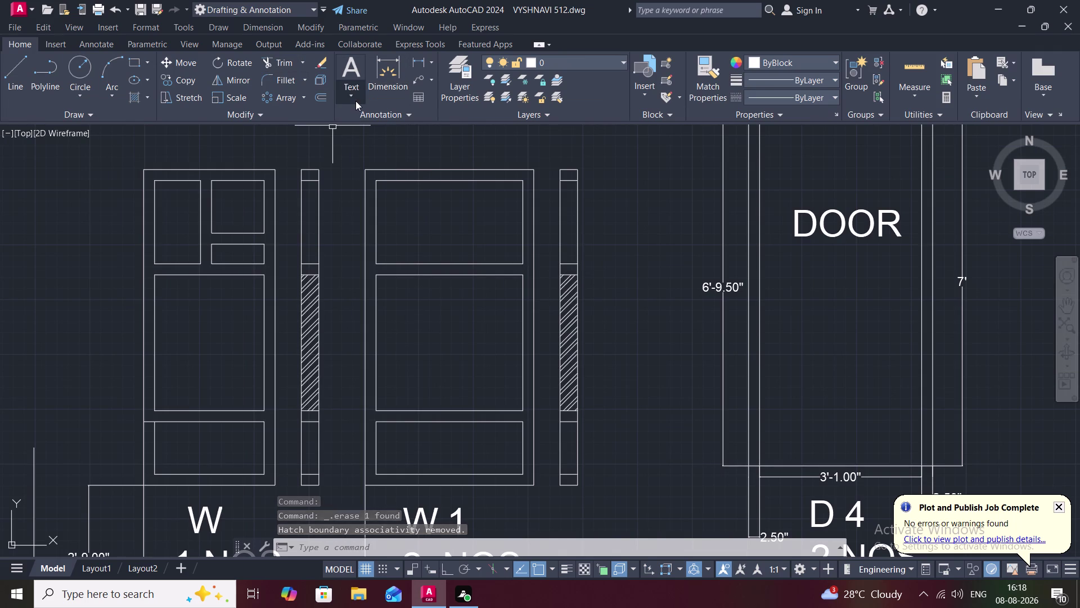
Net-hatch the small band at the top panel of the W1 side section.
key(h)
key(space)
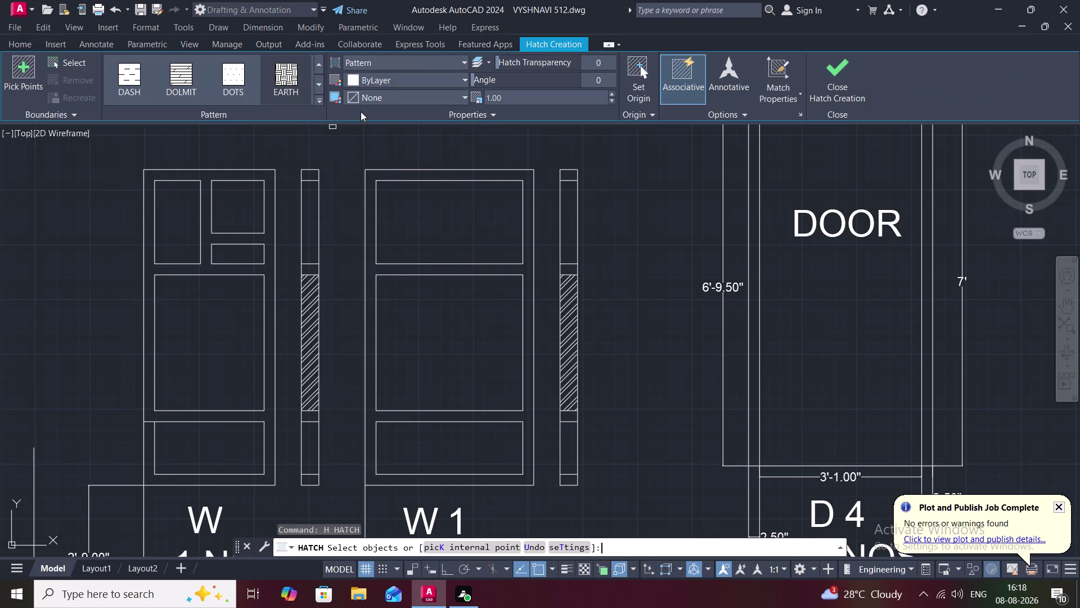
click(567, 178)
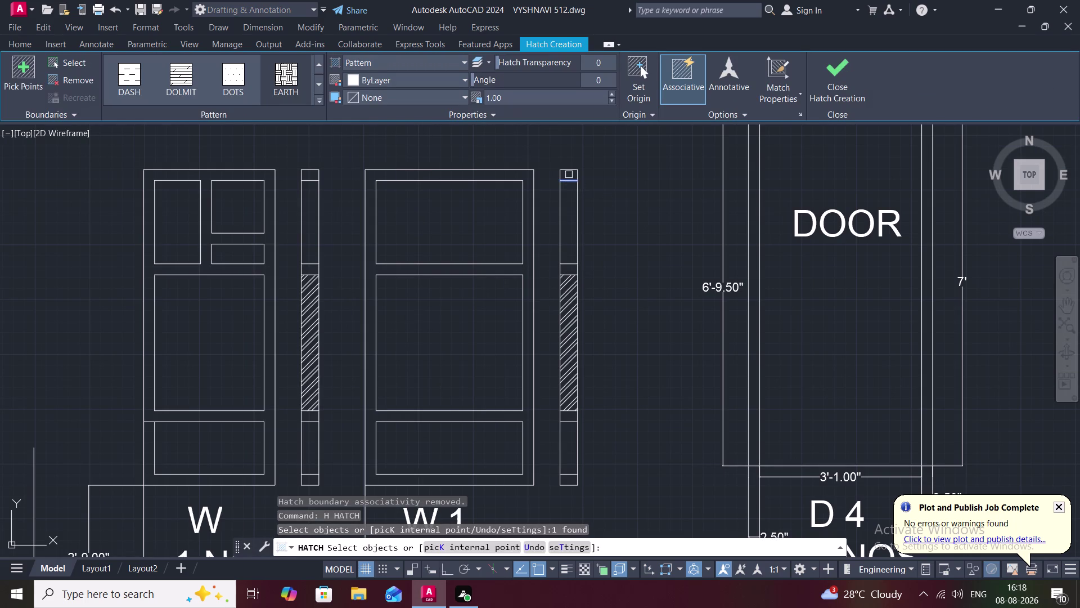
click(572, 171)
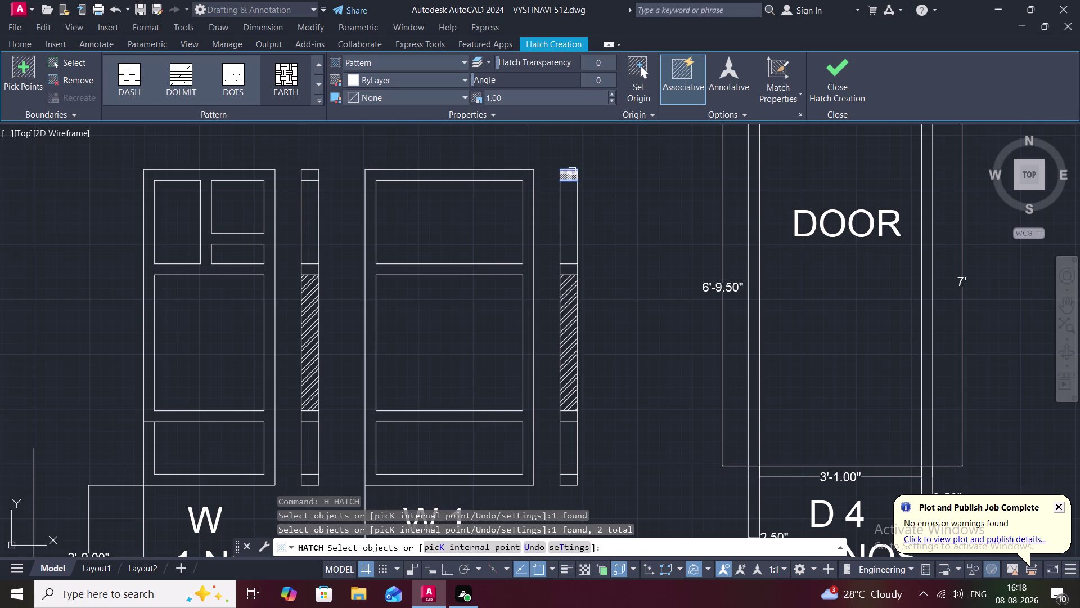
scroll(up, 3)
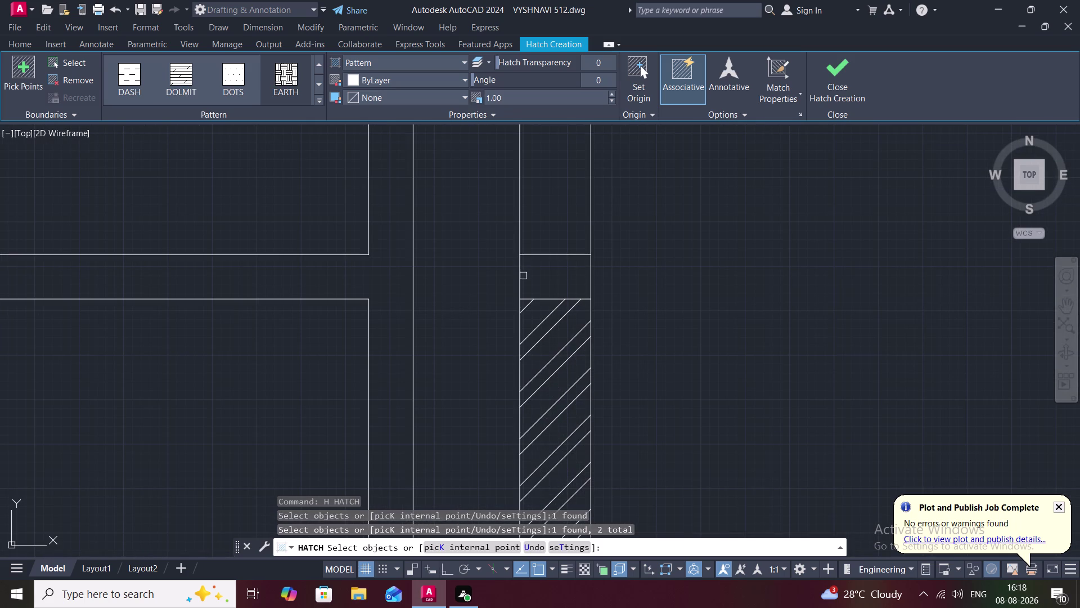
click(521, 277)
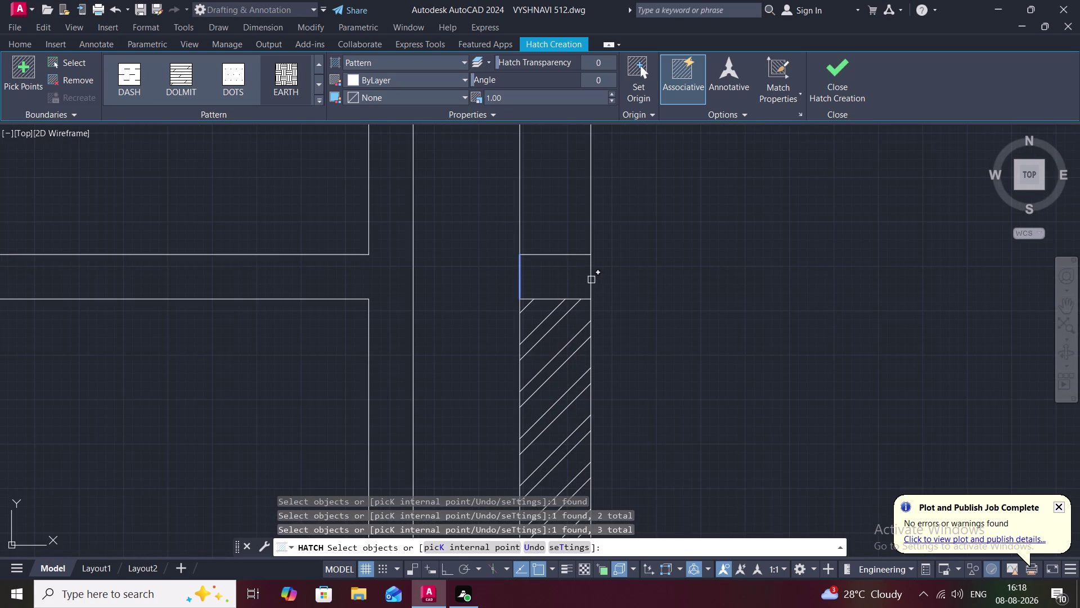
click(591, 280)
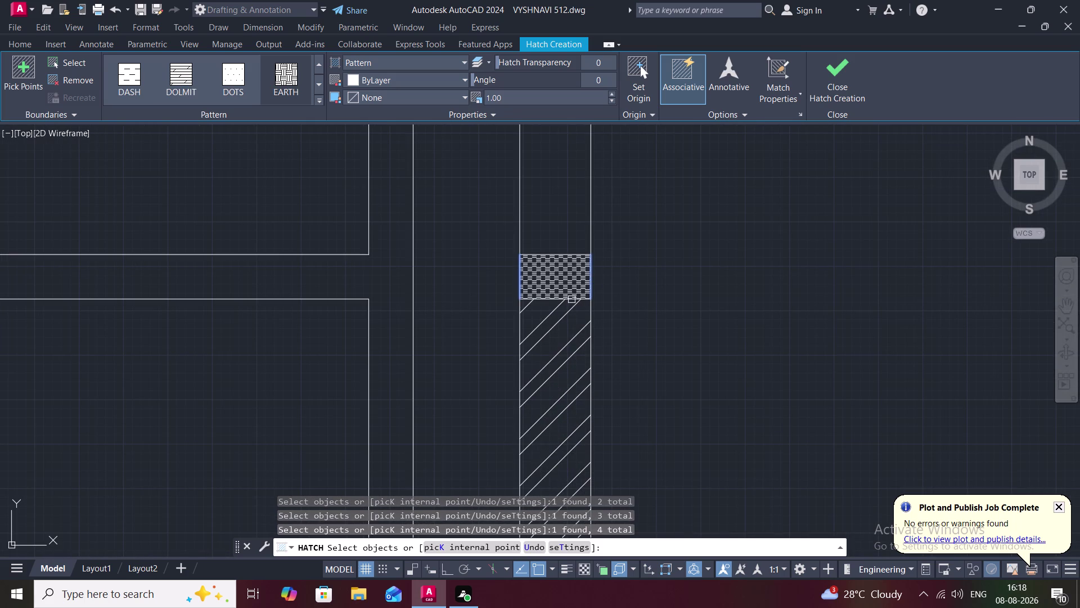
key(Escape)
Net-hatch the small band below the W1 side section's diagonal hatching.
scroll(down, 3)
middle_drag(563, 363, 536, 214)
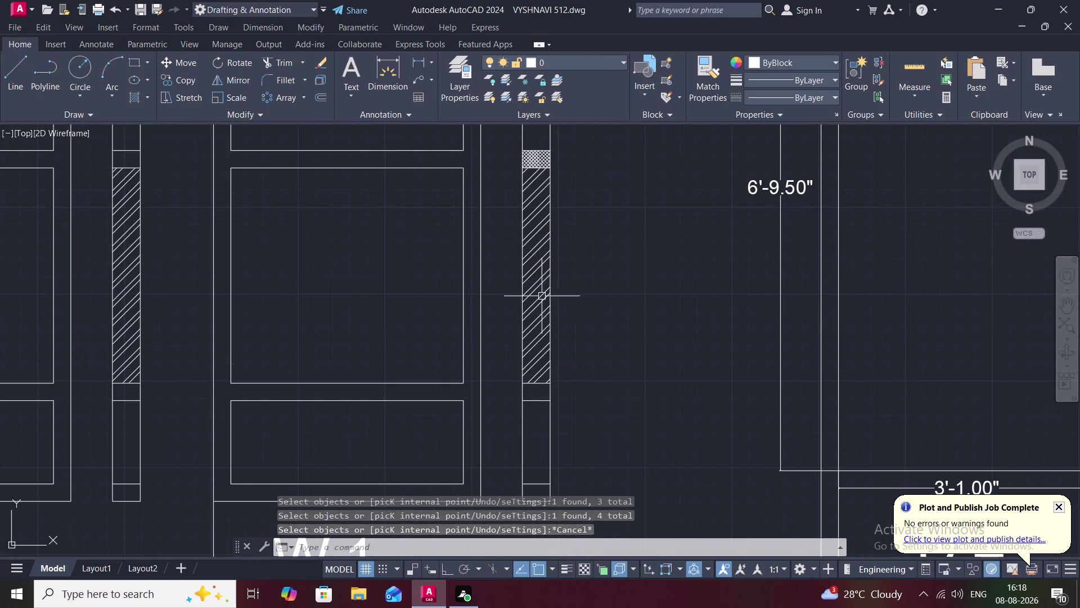
scroll(up, 3)
key(space)
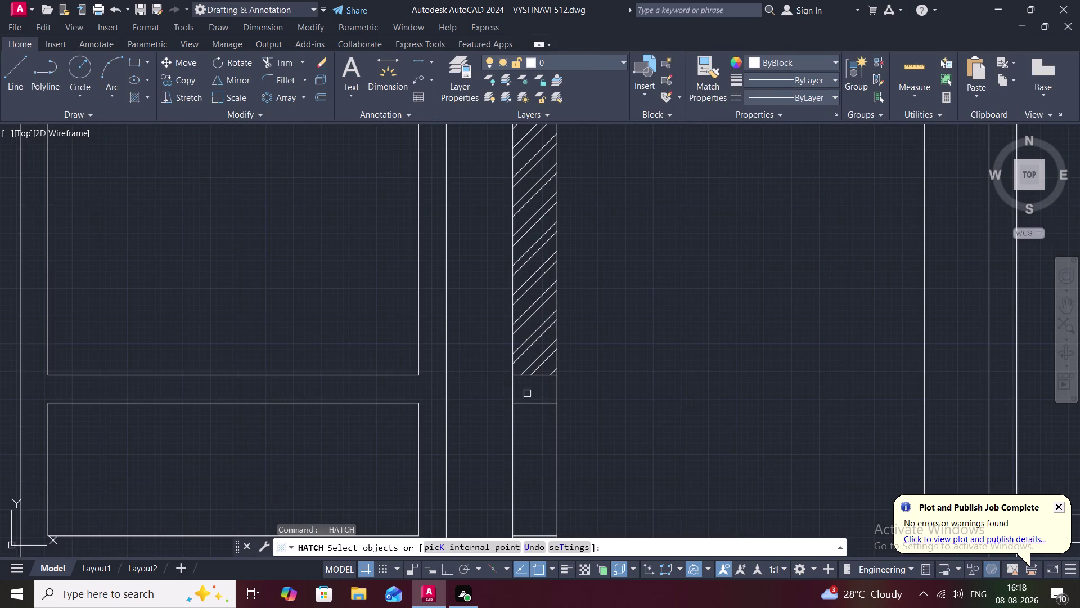
click(513, 389)
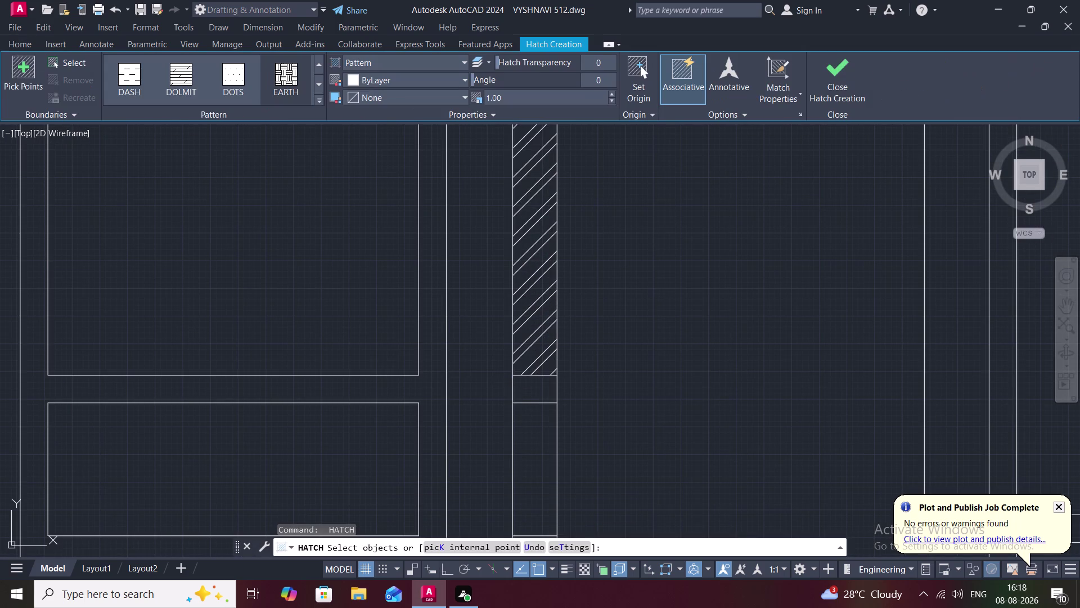
click(558, 390)
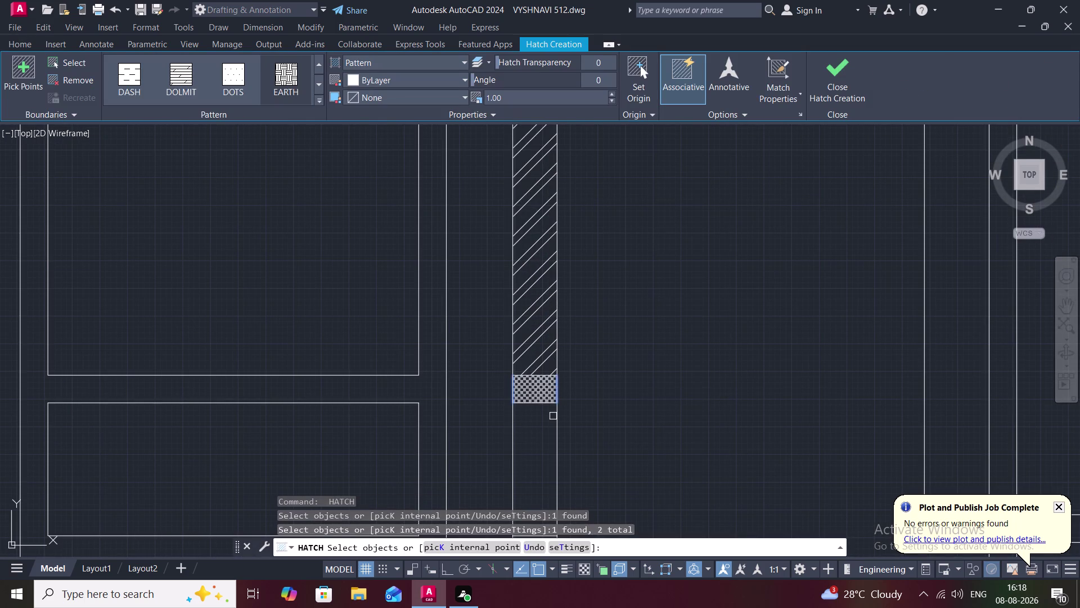
key(Escape)
Net-hatch the bottom bands at the lower end of the W1 side section.
middle_drag(551, 416, 531, 315)
scroll(down, 3)
scroll(up, 3)
key(space)
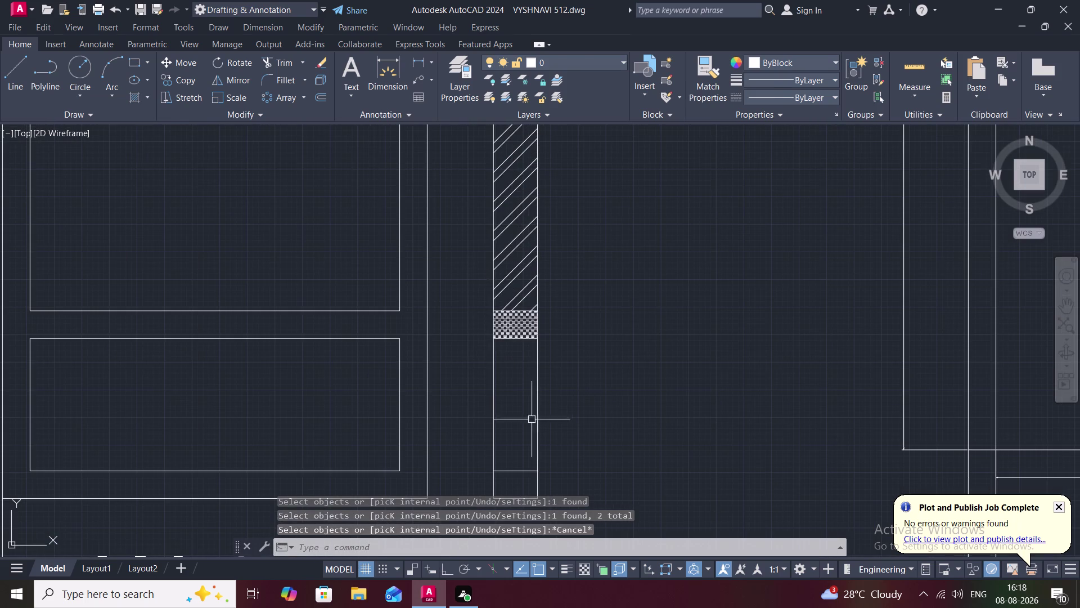
click(523, 470)
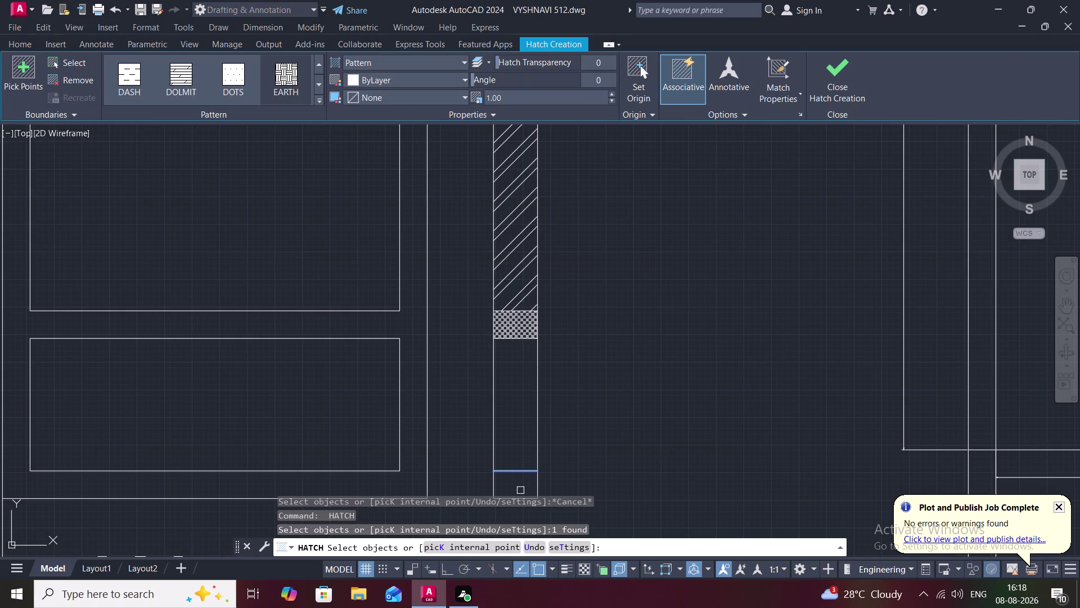
middle_drag(520, 490, 520, 388)
click(524, 396)
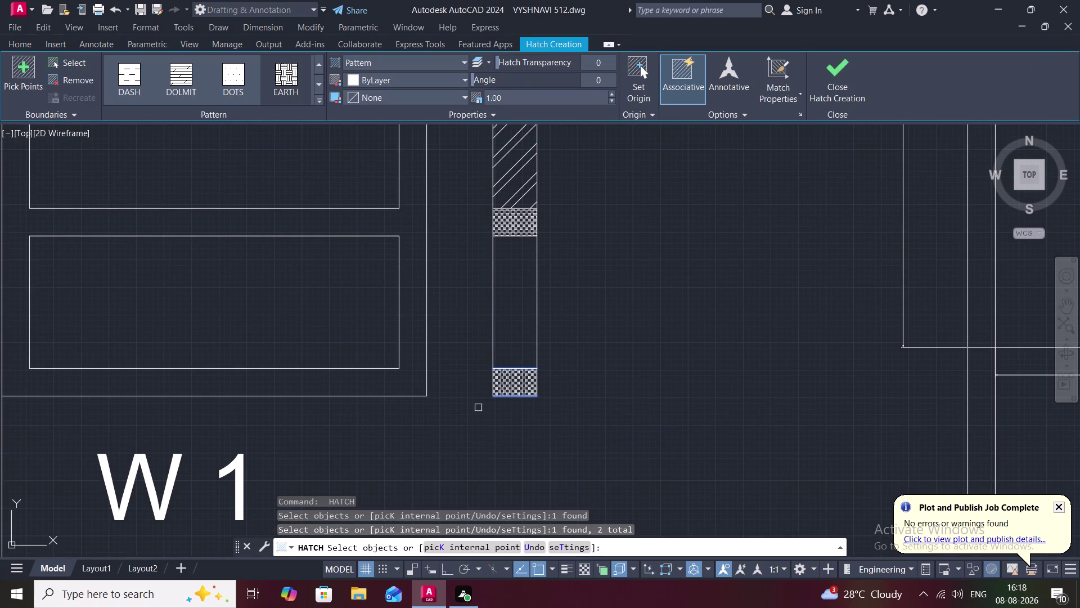
scroll(down, 3)
middle_drag(452, 409, 482, 394)
scroll(down, 3)
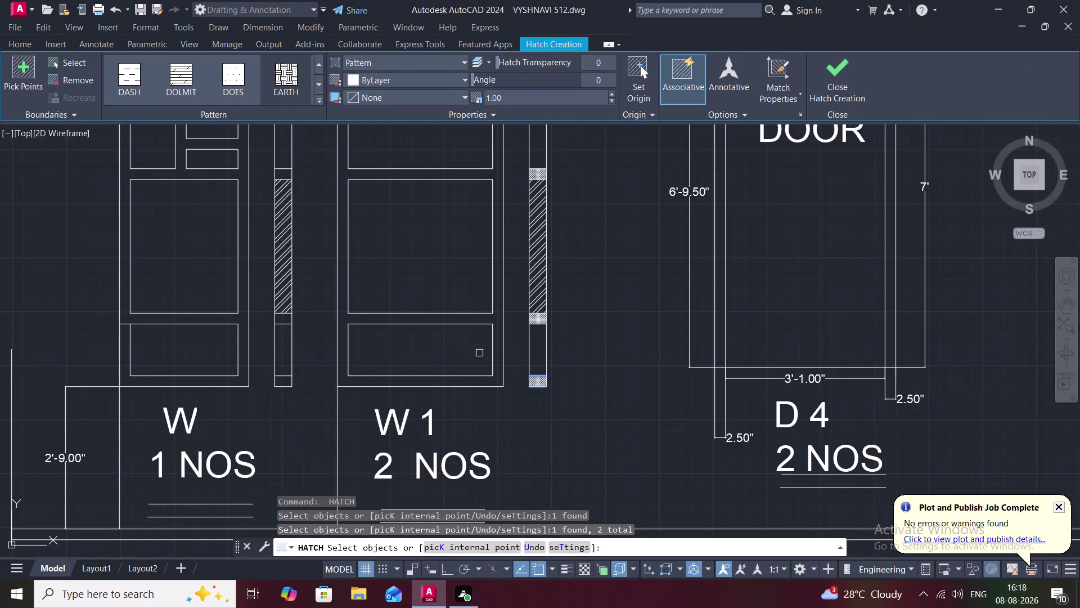
key(Escape)
scroll(down, 3)
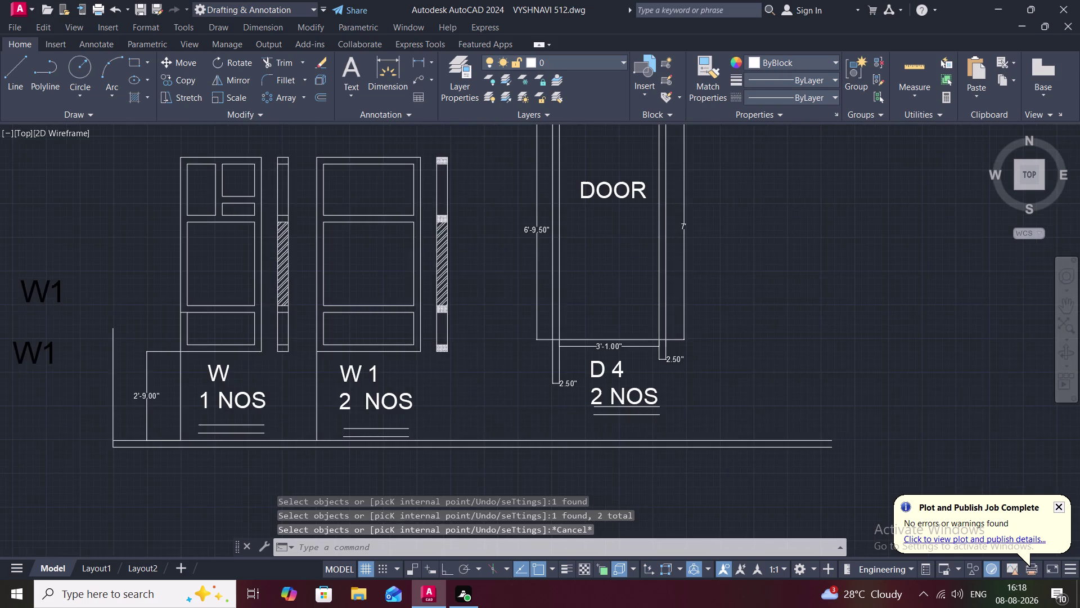
Cross-hatch the bottom and upper bands of the W side section.
middle_drag(282, 293, 479, 315)
scroll(up, 3)
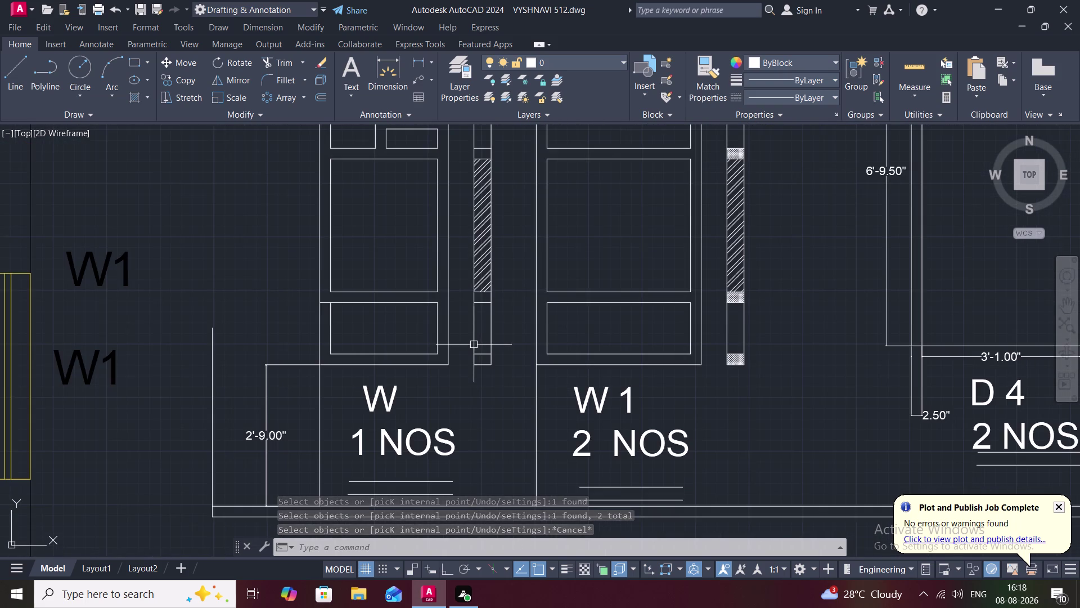
middle_drag(478, 353, 484, 334)
scroll(up, 3)
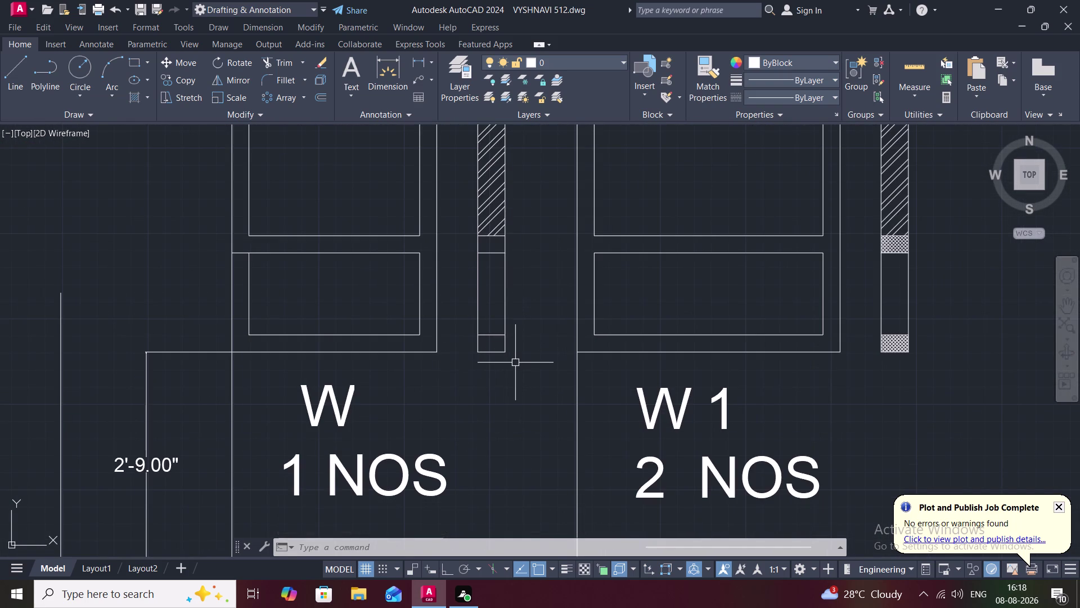
key(h)
key(space)
click(490, 353)
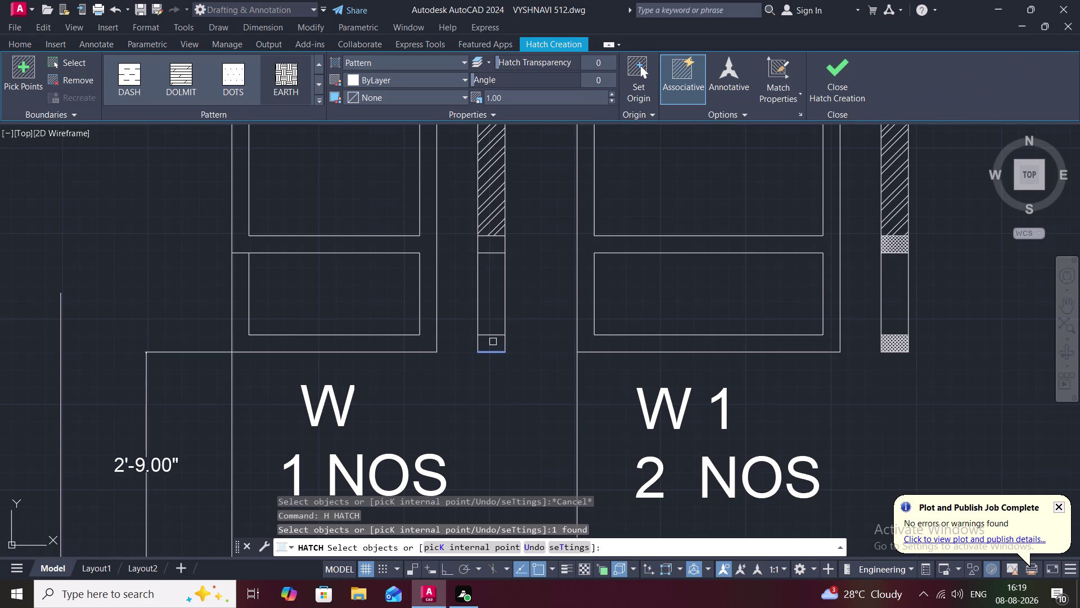
click(493, 339)
key(Escape)
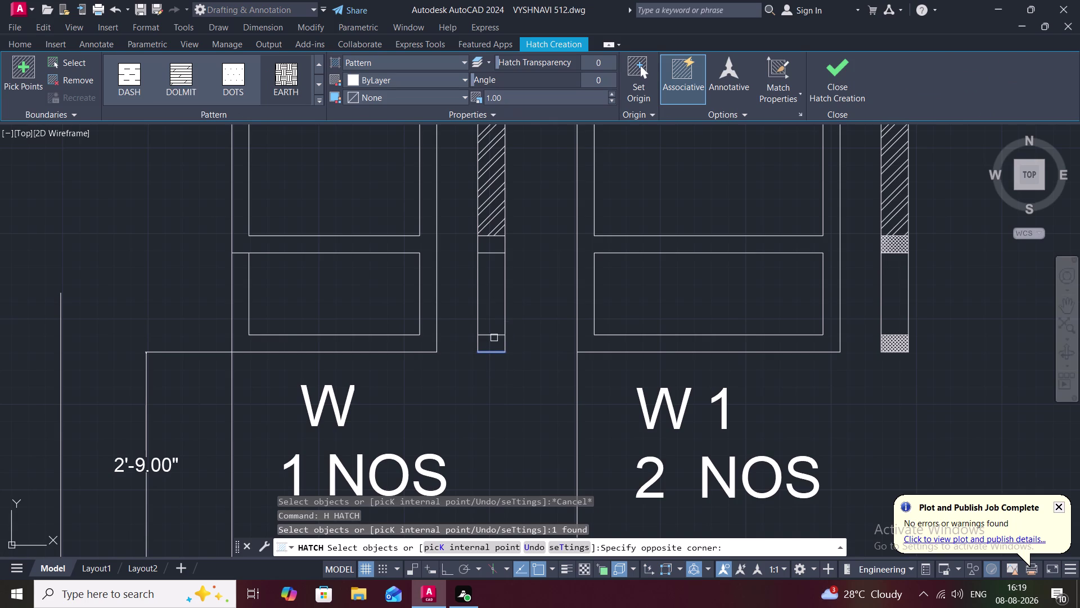
click(496, 335)
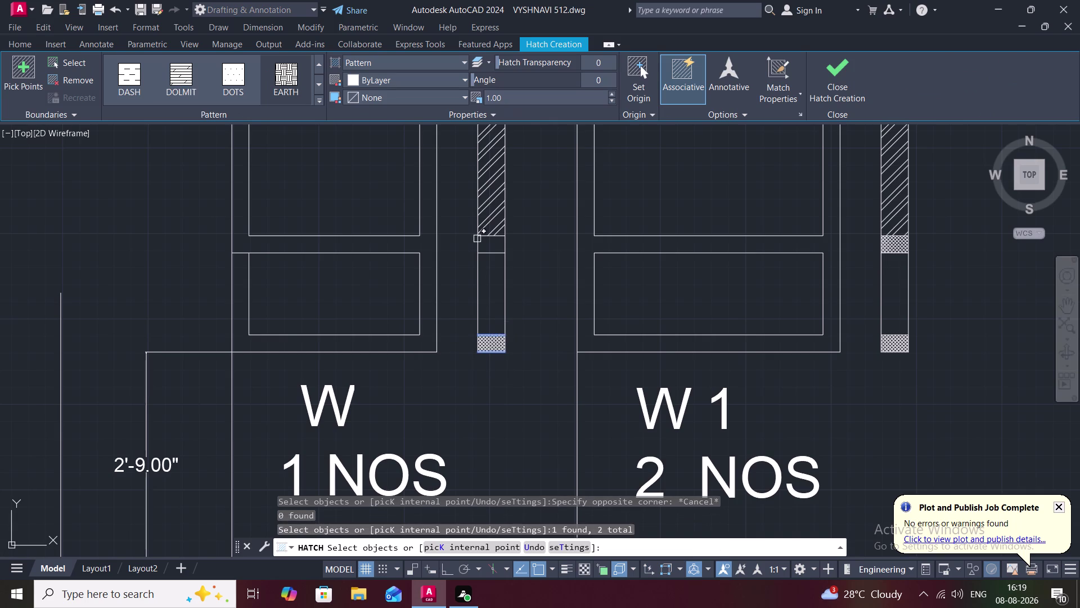
click(478, 247)
click(503, 246)
Add further regions to the hatch, including the tall upper region of W.
scroll(down, 3)
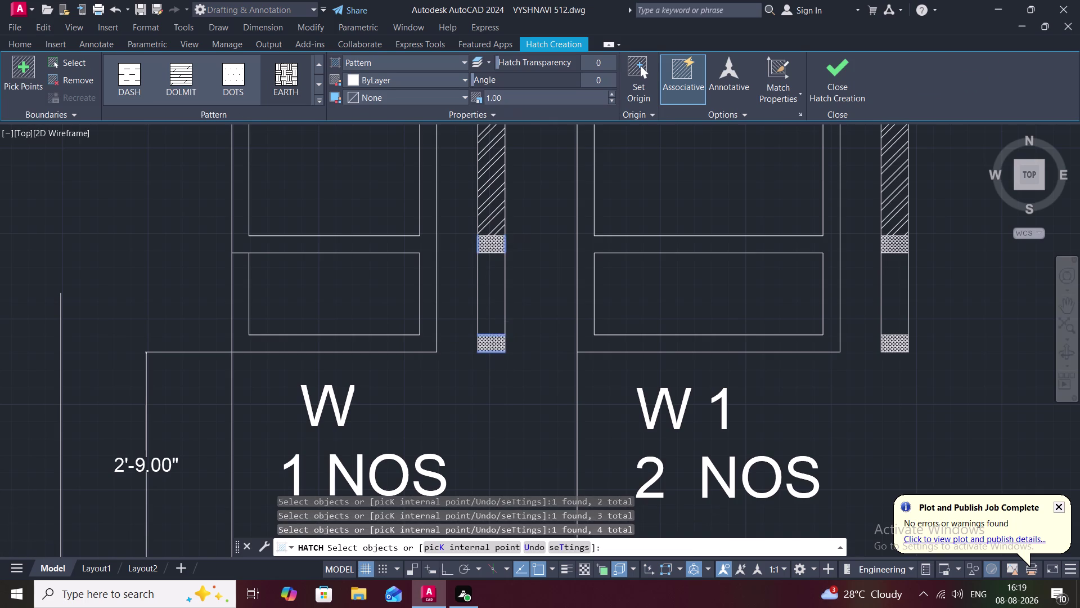
middle_drag(519, 241, 499, 451)
scroll(up, 3)
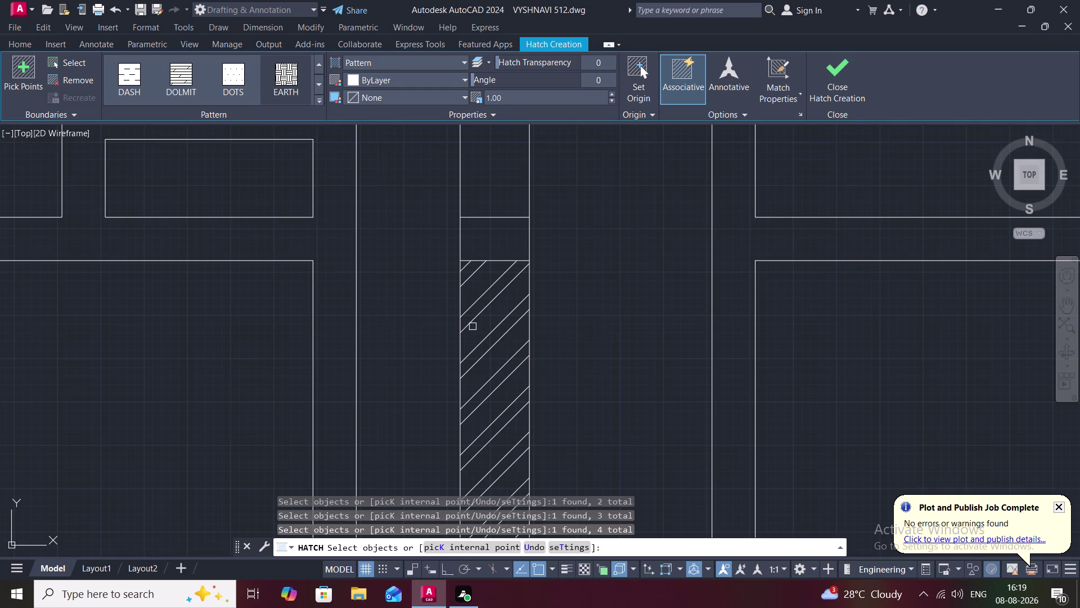
click(461, 238)
click(527, 241)
scroll(down, 3)
middle_drag(529, 208, 436, 478)
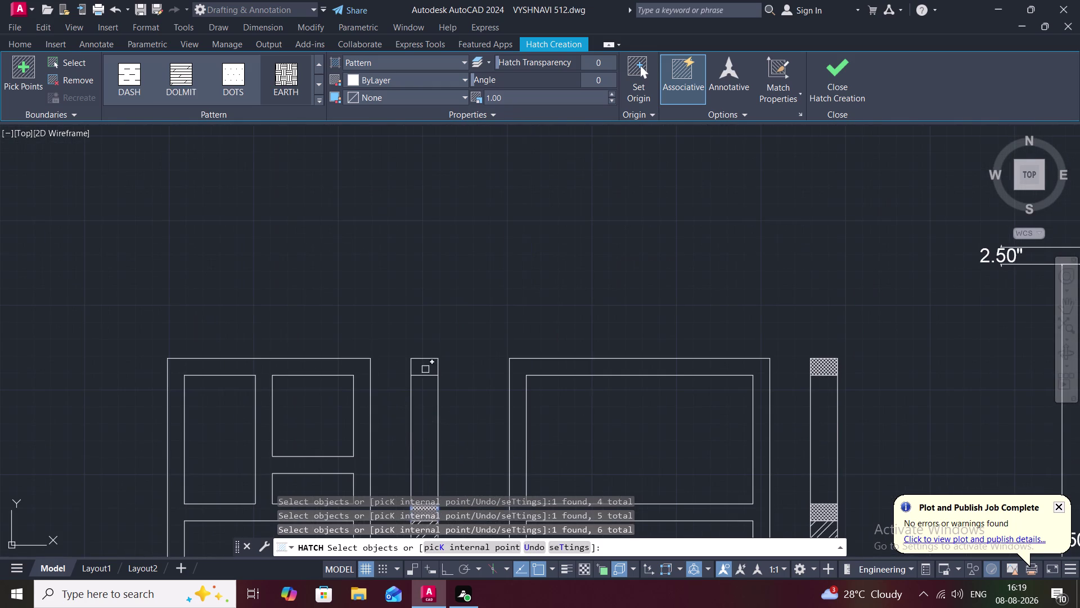
click(427, 374)
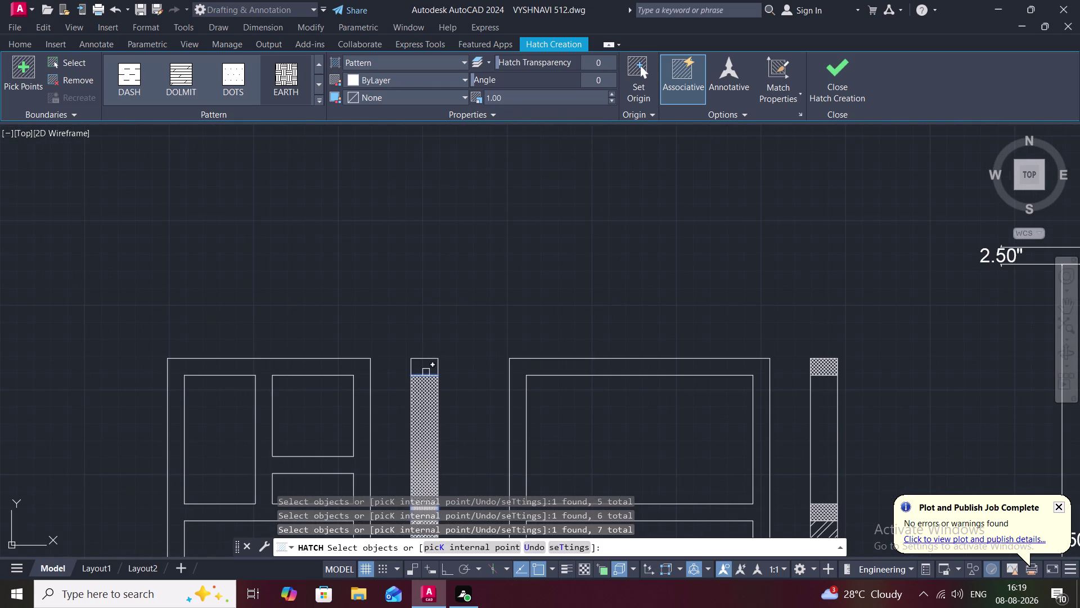
key(Escape)
Erase the oversized cross-hatch fill from the W side section.
click(427, 392)
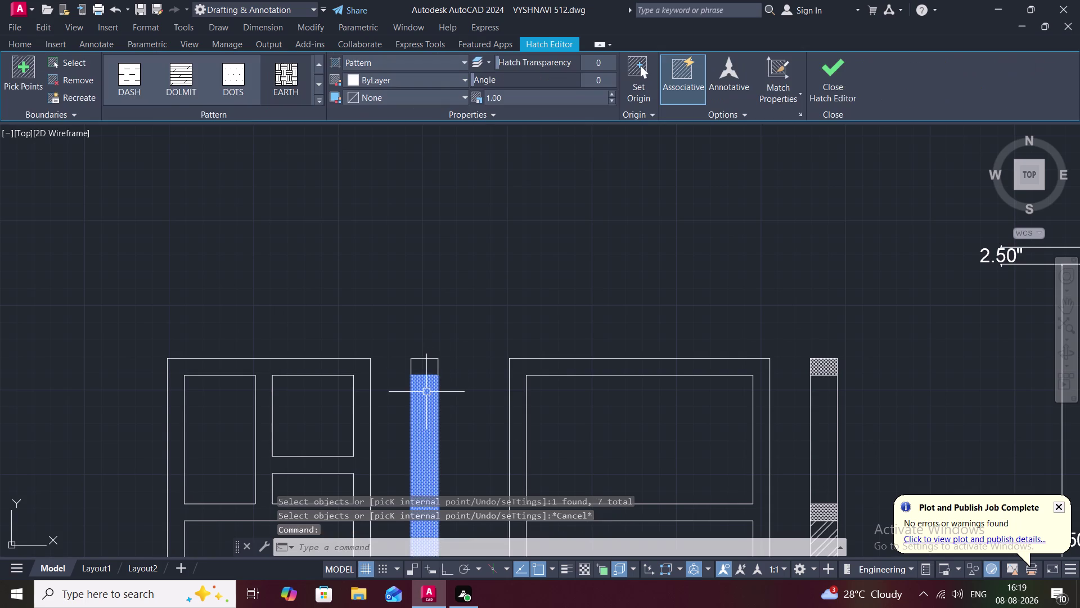
key(Delete)
scroll(down, 3)
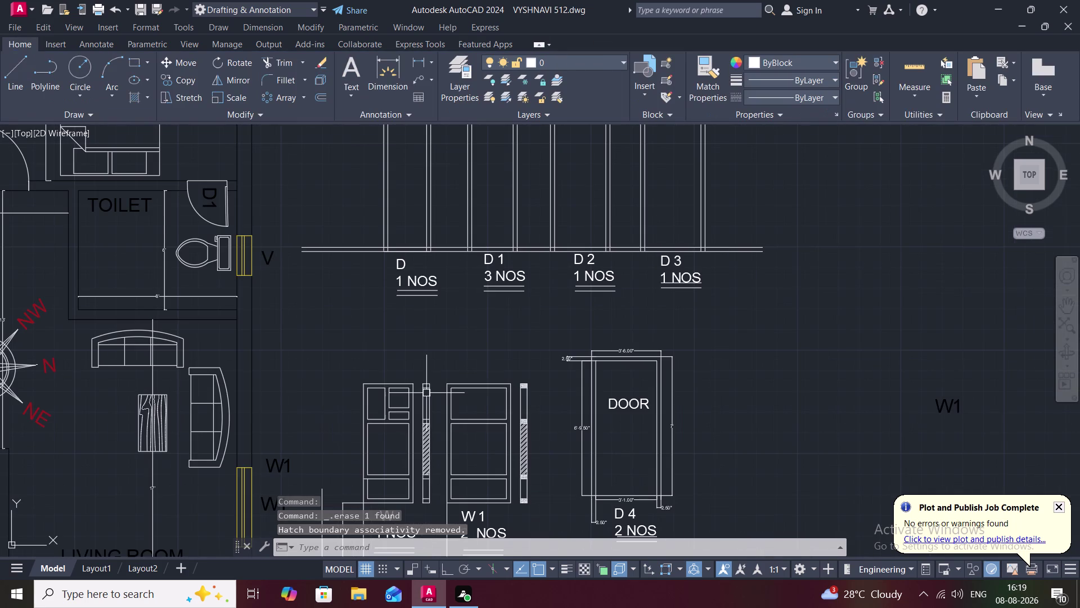
Cross-hatch the W side section's bottom bands and the band below its diagonal hatching.
scroll(up, 3)
middle_drag(424, 488, 441, 442)
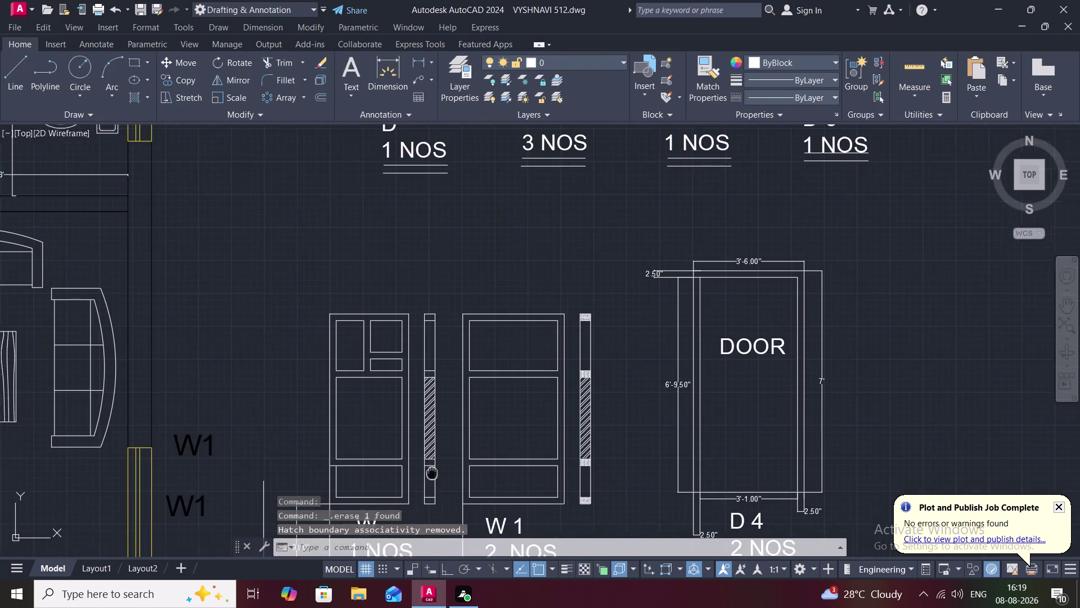
middle_drag(441, 441, 460, 374)
scroll(up, 3)
key(space)
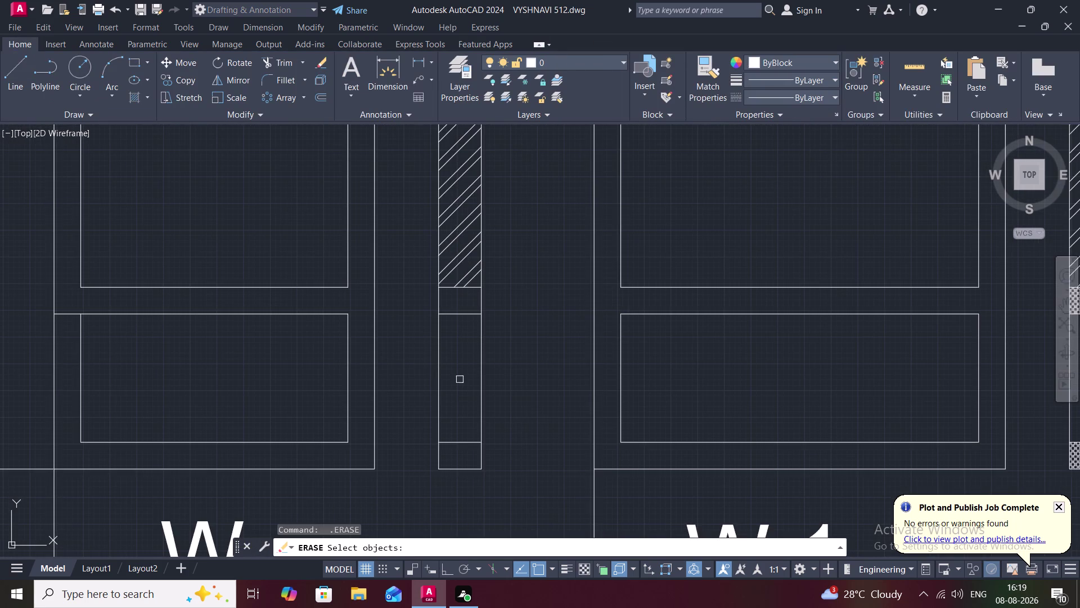
key(Escape)
text(H)
key(space)
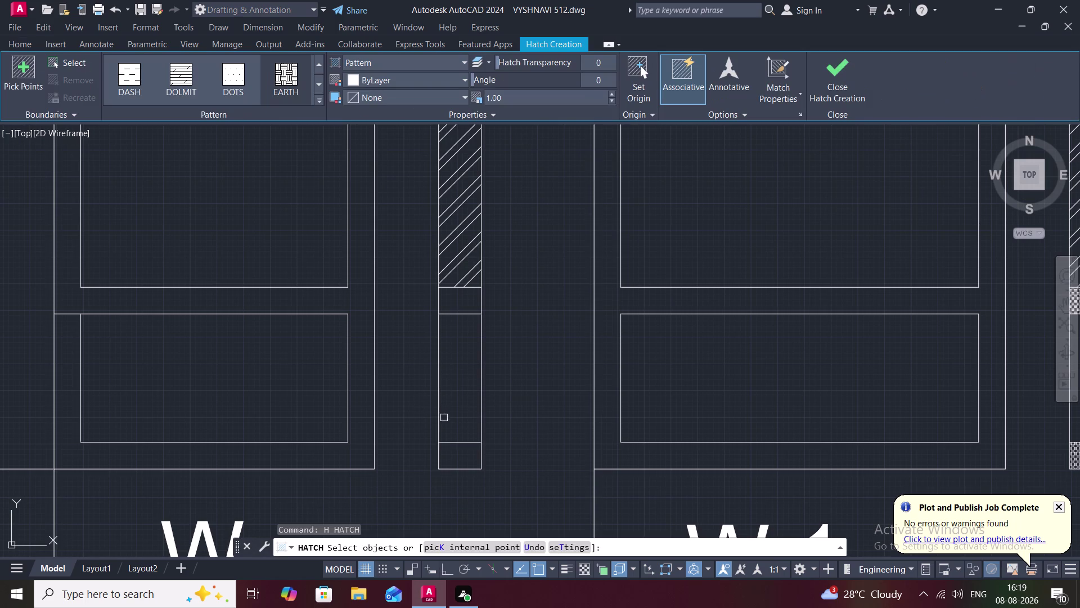
click(436, 458)
click(459, 444)
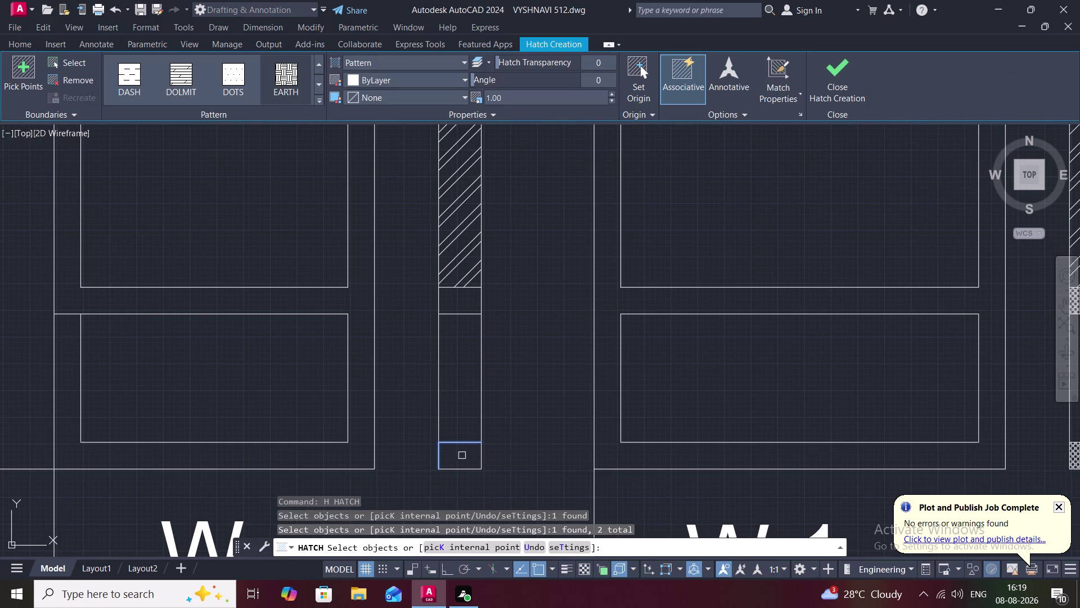
click(463, 472)
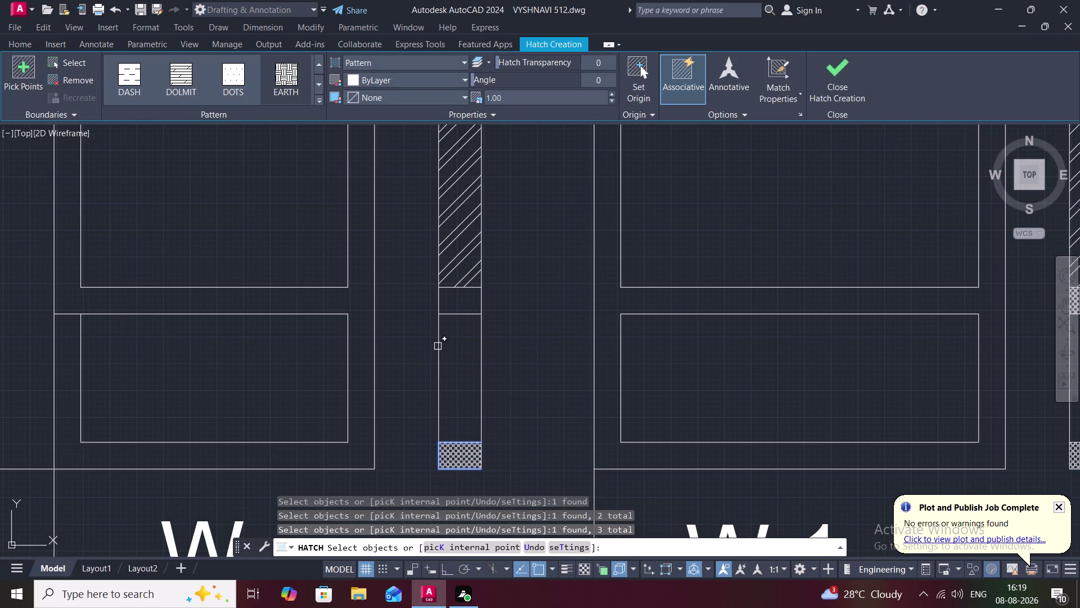
click(481, 304)
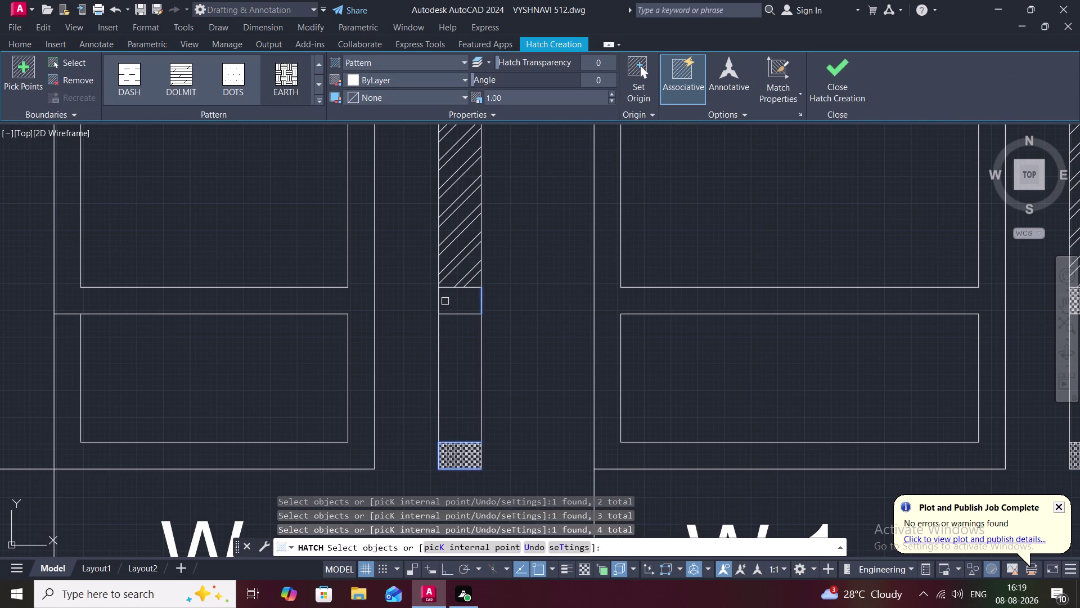
click(440, 301)
key(Escape)
Cross-hatch the band beneath the W elevation's upper panels.
middle_drag(396, 280, 405, 509)
scroll(down, 3)
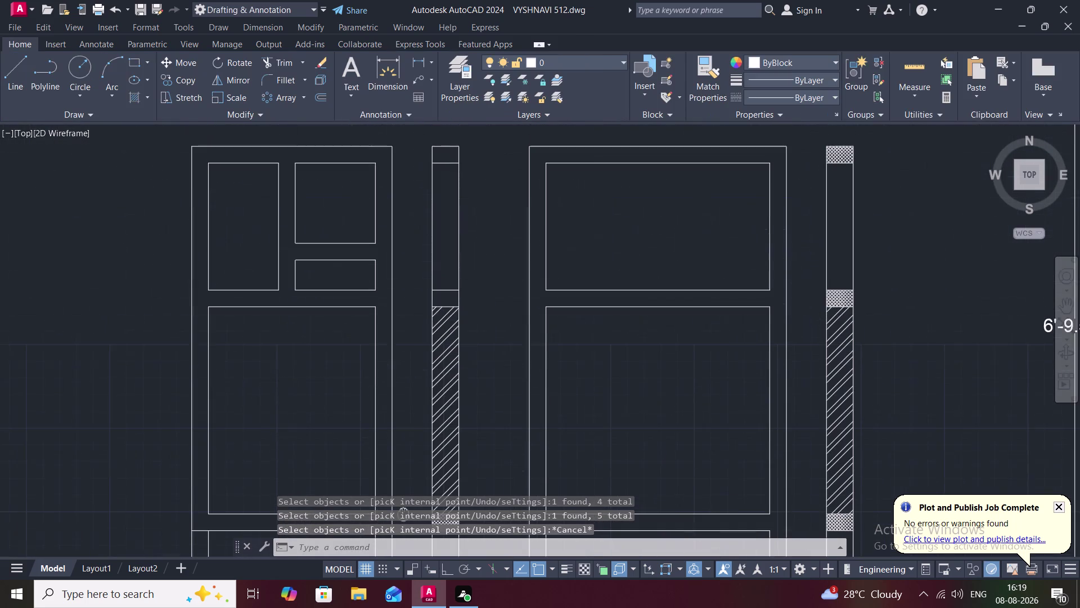
key(space)
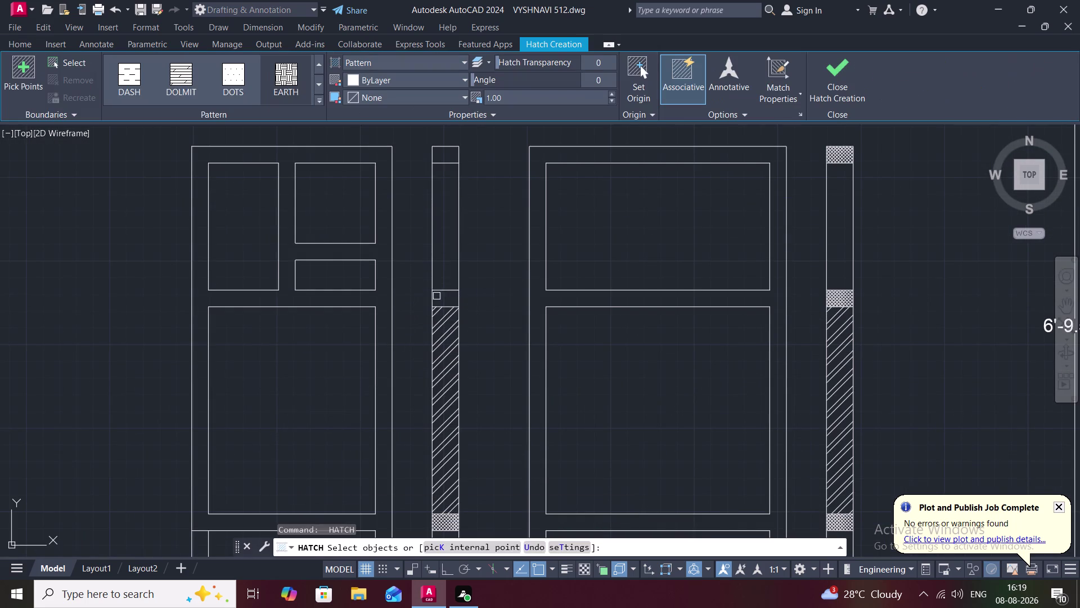
click(432, 299)
click(460, 299)
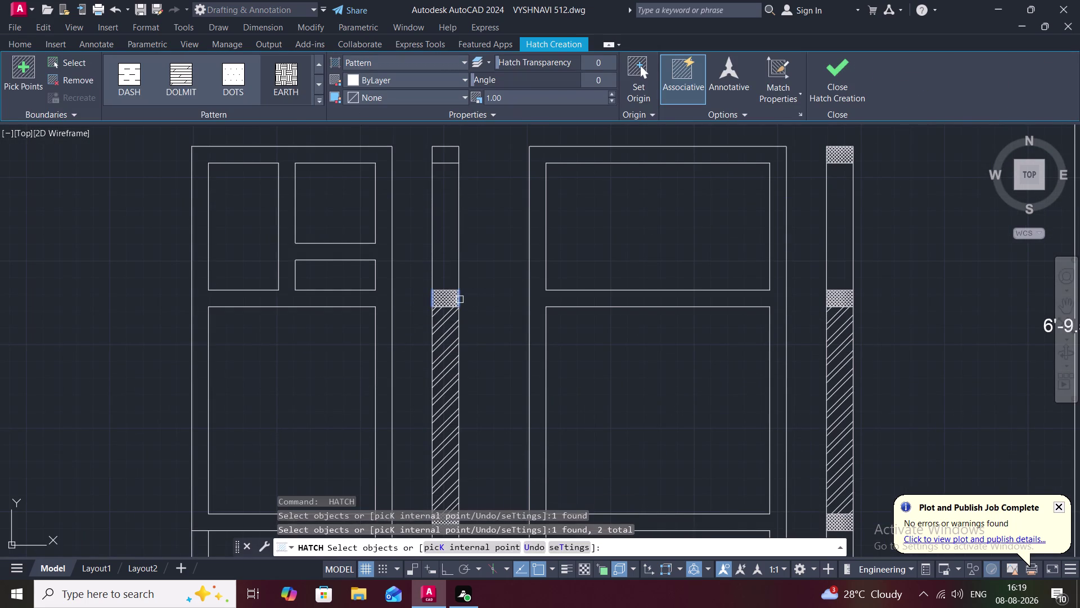
key(Escape)
Fill three end blocks of the W side section with the checker hatch.
middle_drag(399, 253, 400, 253)
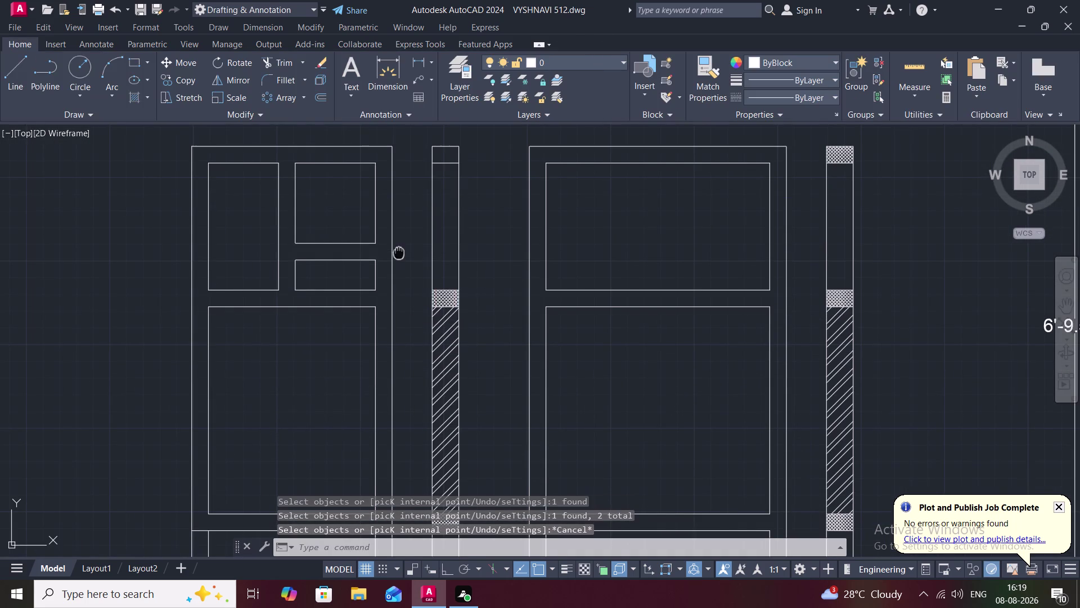
middle_drag(400, 252, 407, 476)
scroll(up, 3)
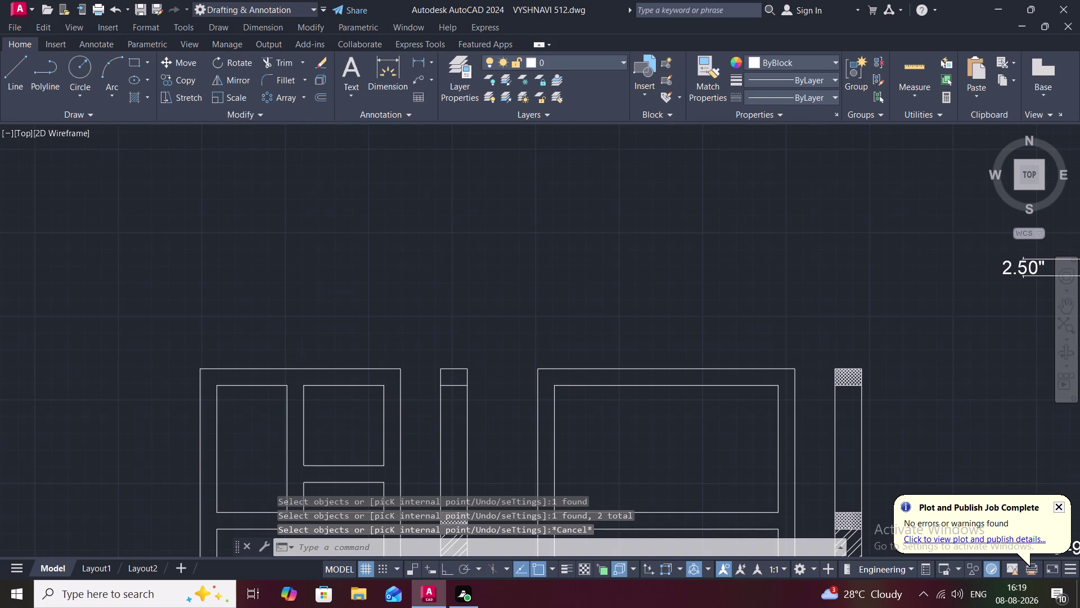
key(space)
click(450, 360)
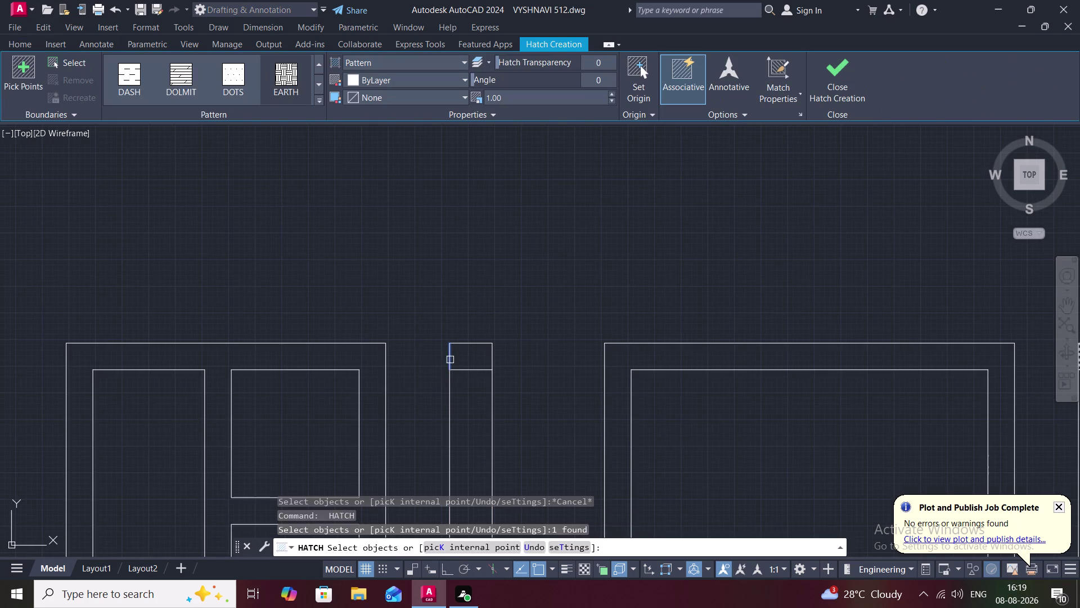
click(477, 341)
click(490, 354)
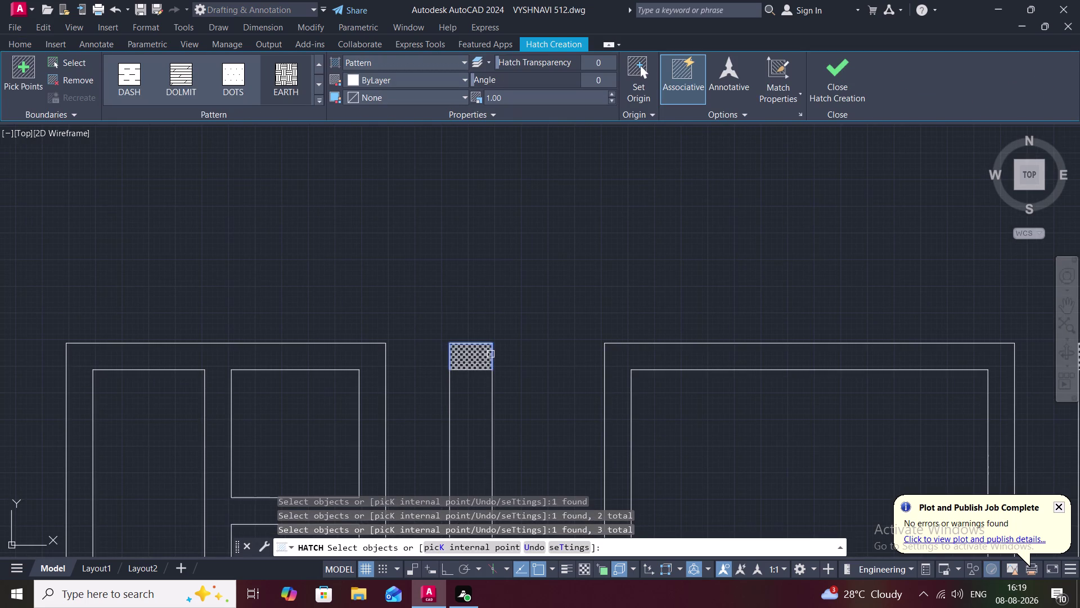
key(Escape)
scroll(down, 3)
middle_drag(520, 377, 520, 320)
scroll(down, 3)
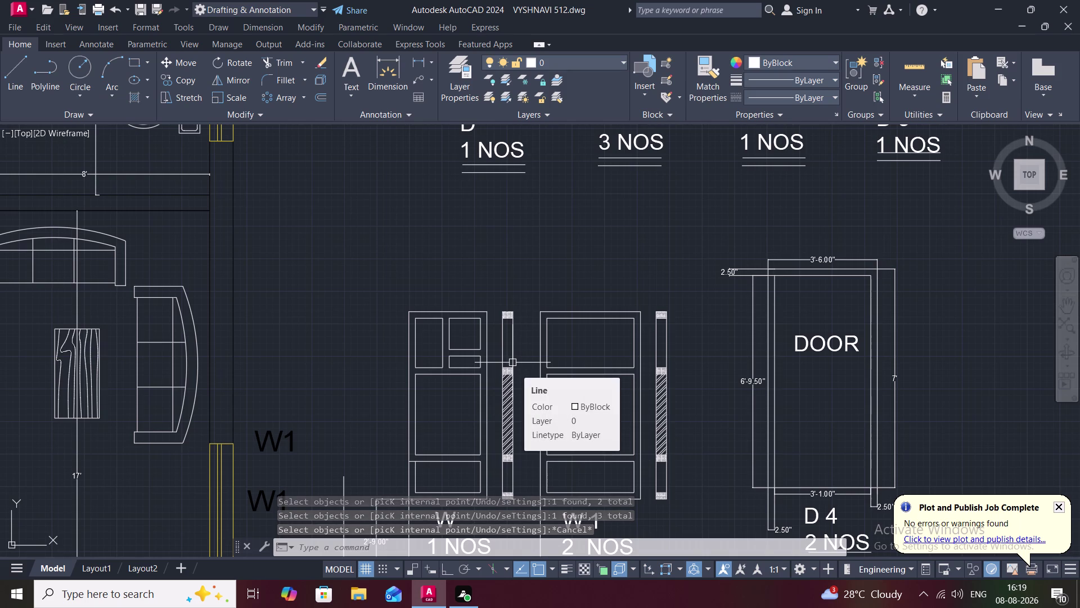
Draw a vertical line from the top checkered block down to the middle block.
scroll(up, 3)
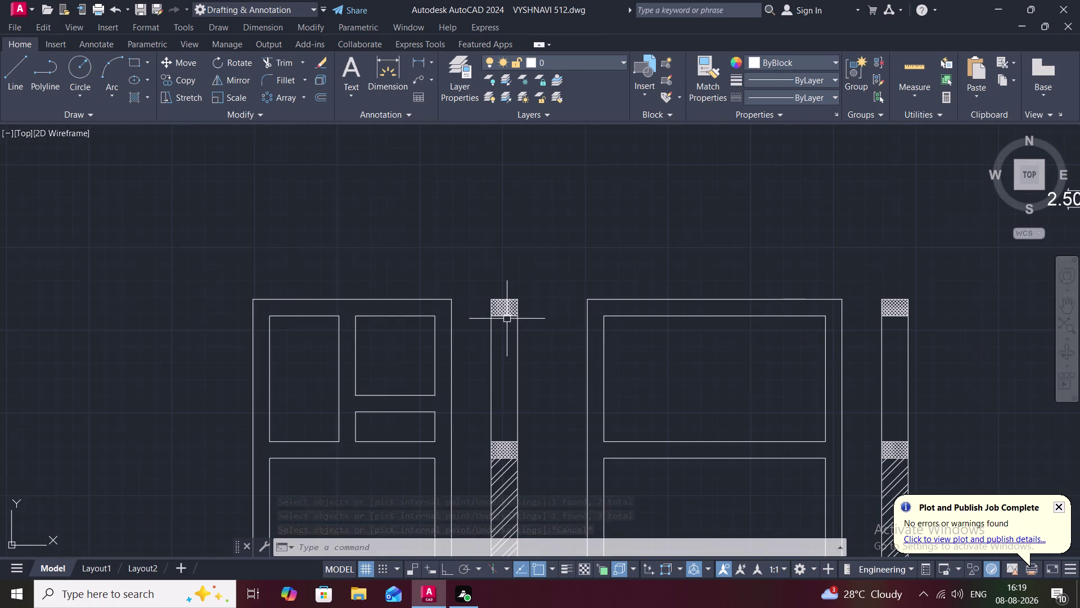
middle_drag(507, 319, 551, 287)
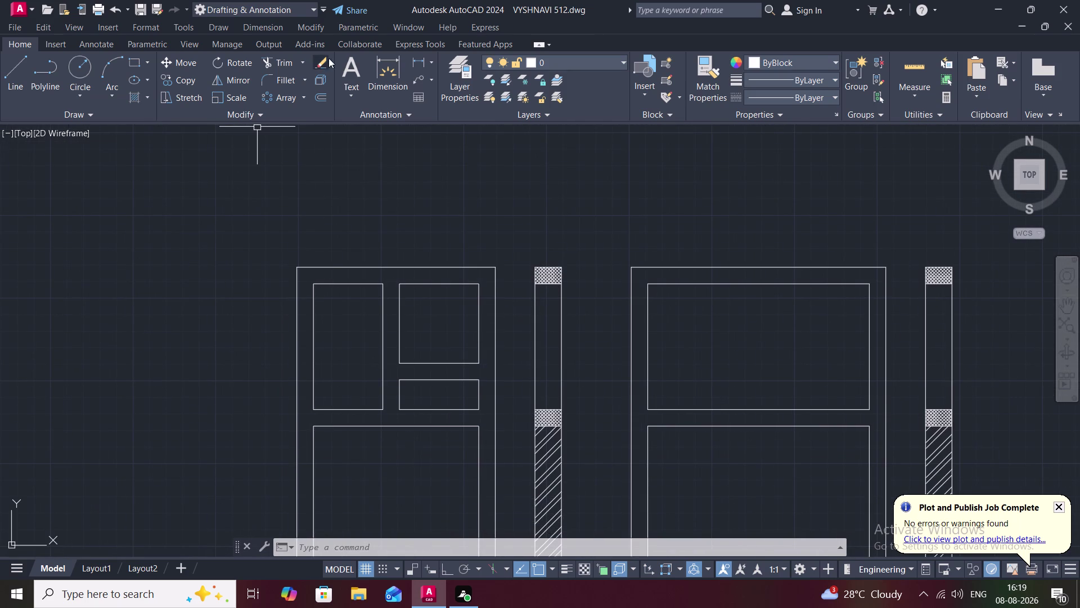
click(16, 74)
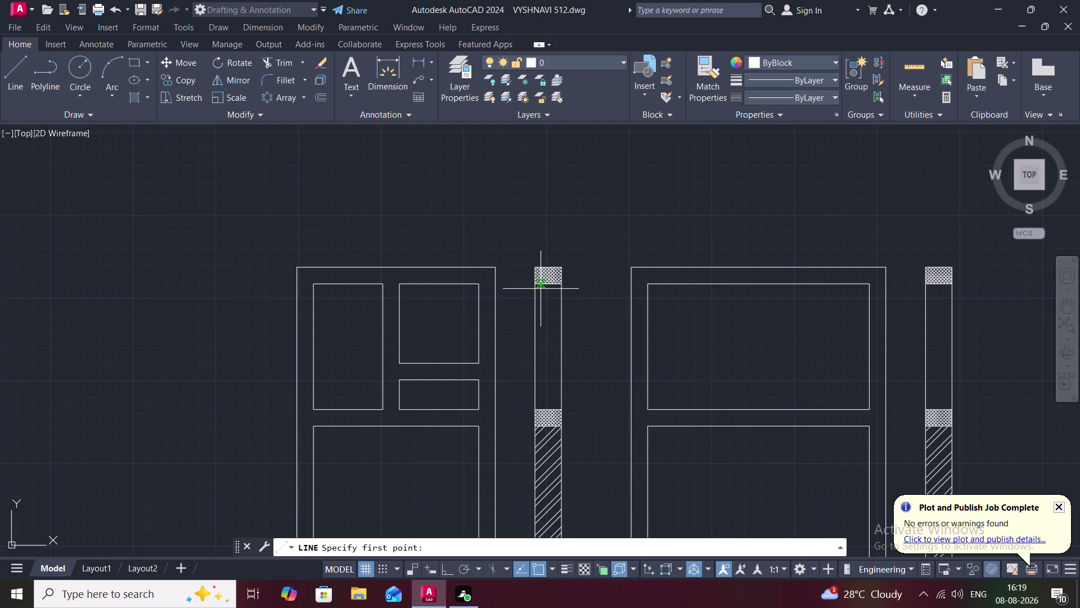
scroll(up, 3)
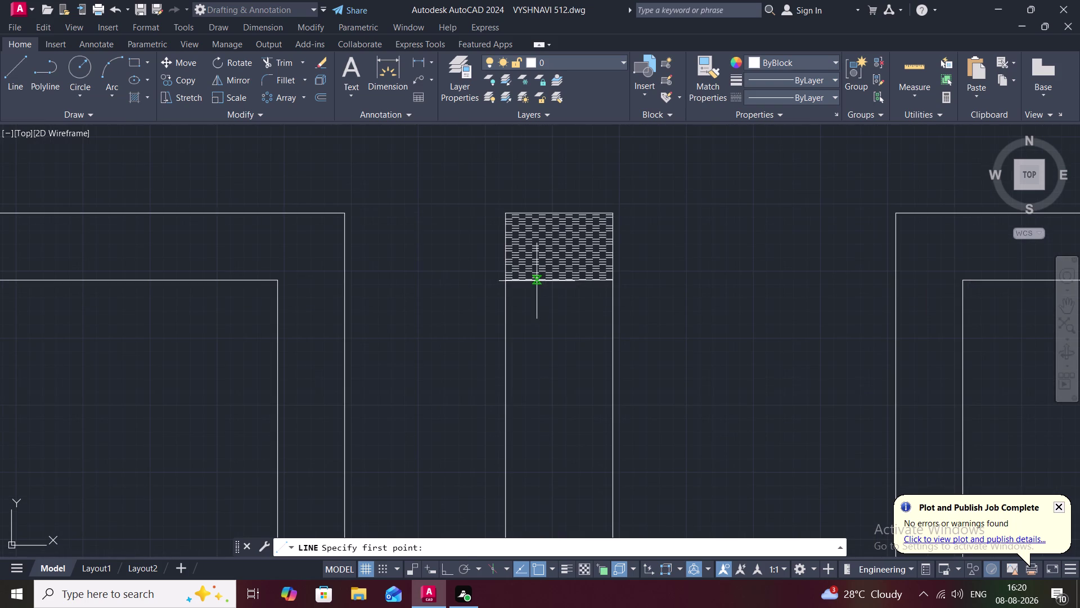
click(542, 281)
middle_drag(539, 323, 539, 321)
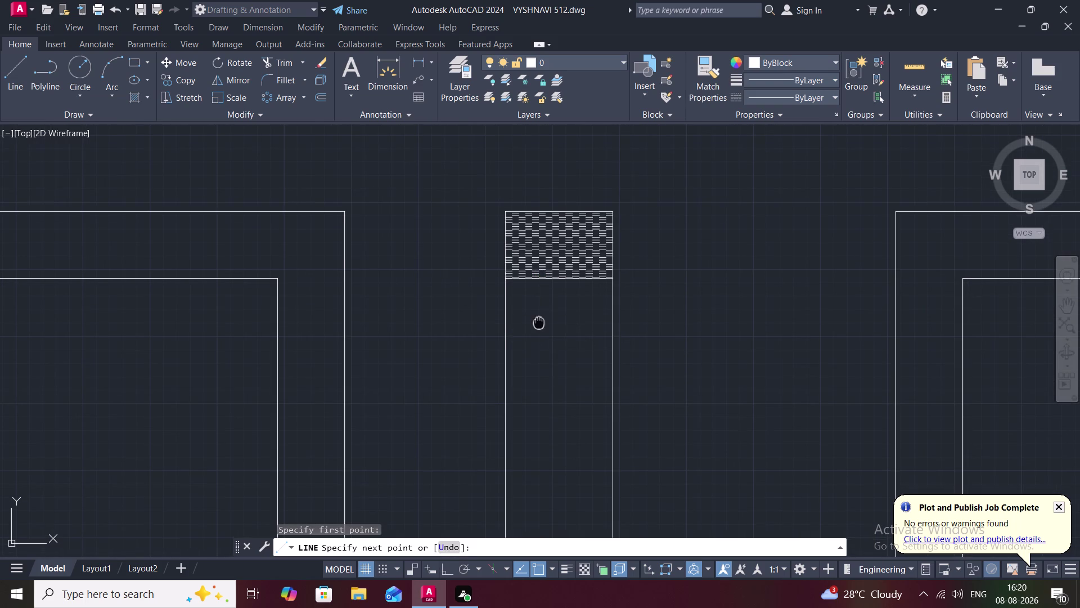
middle_drag(539, 321, 539, 251)
middle_drag(537, 447, 523, 300)
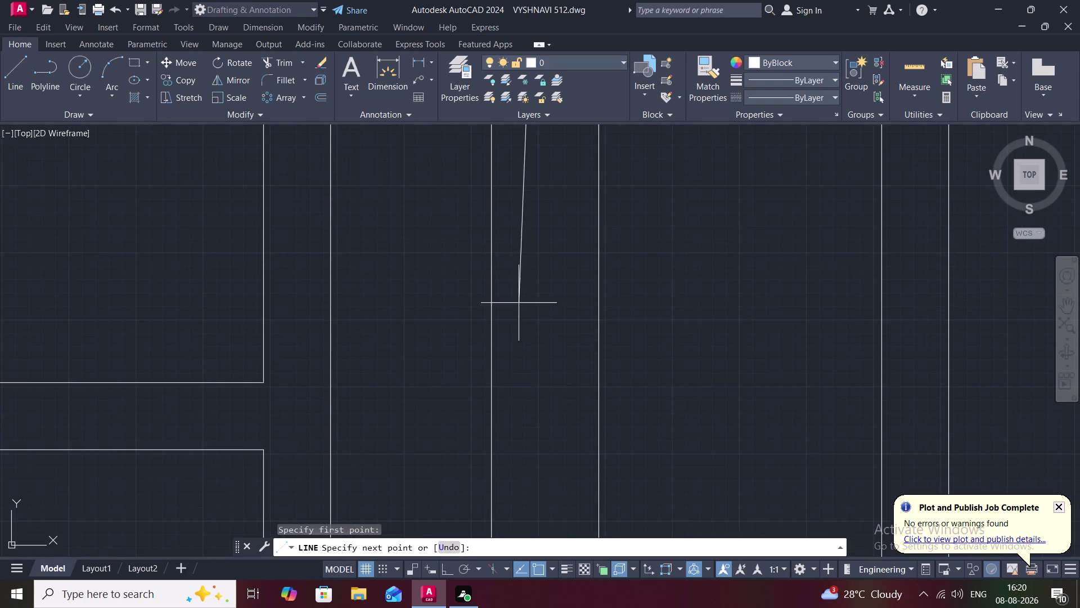
scroll(down, 3)
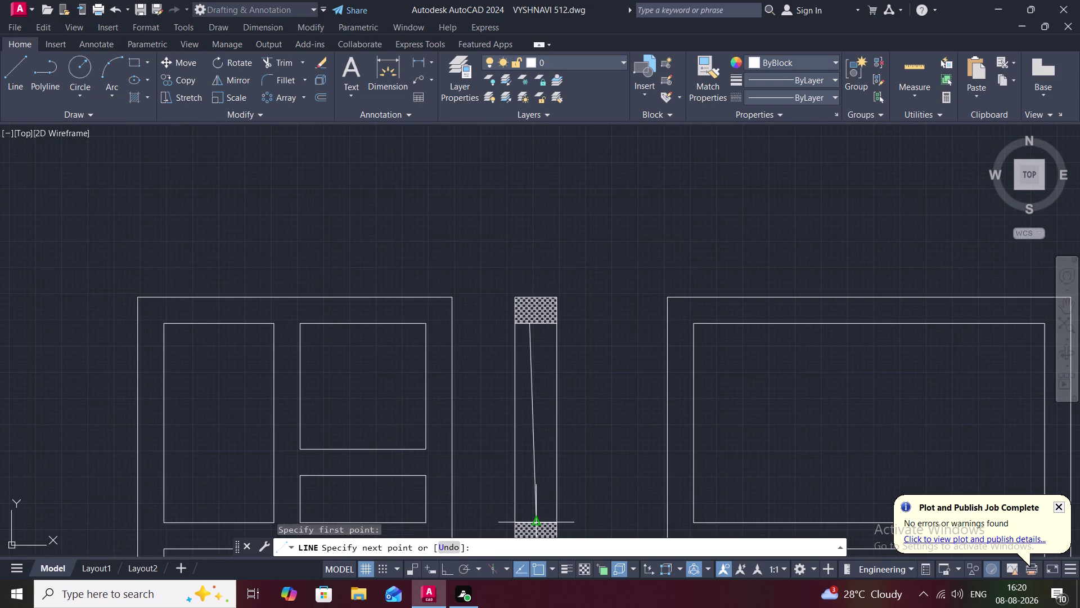
click(525, 524)
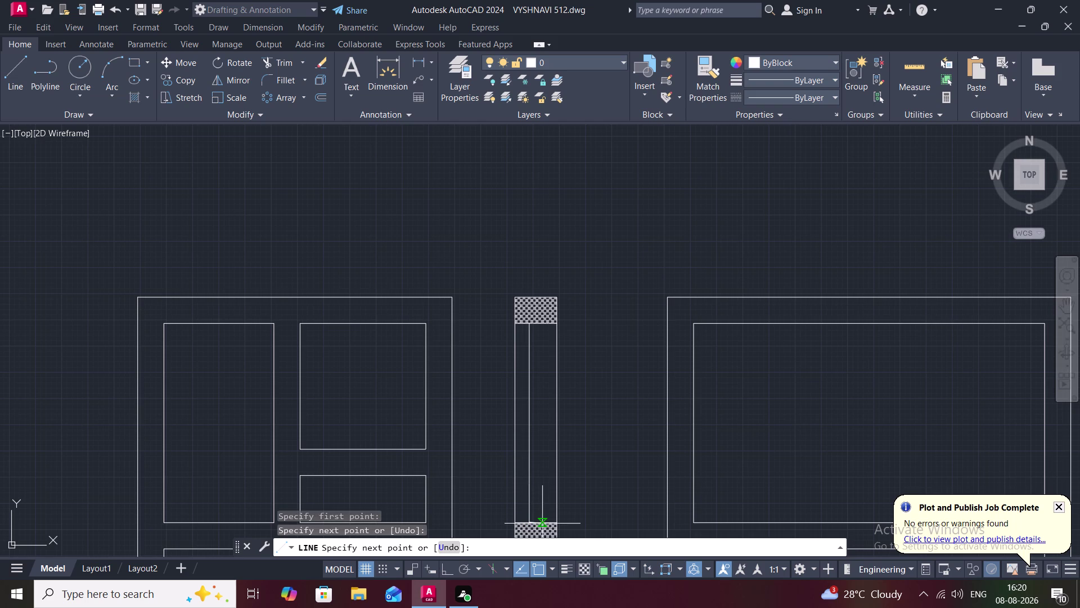
Draw a parallel vertical line from the middle block back up.
click(541, 524)
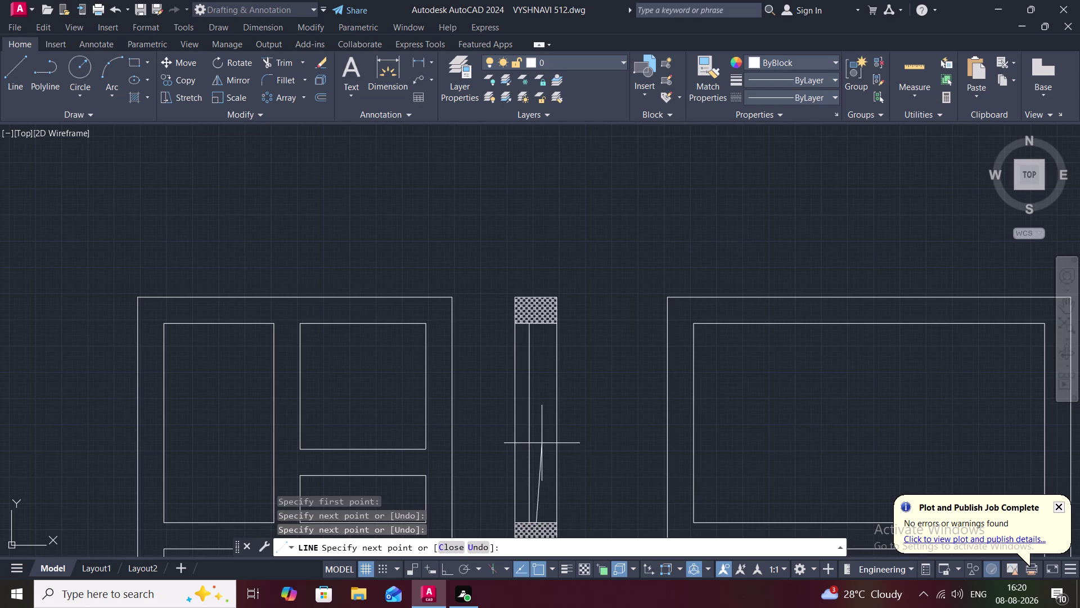
scroll(up, 3)
click(539, 320)
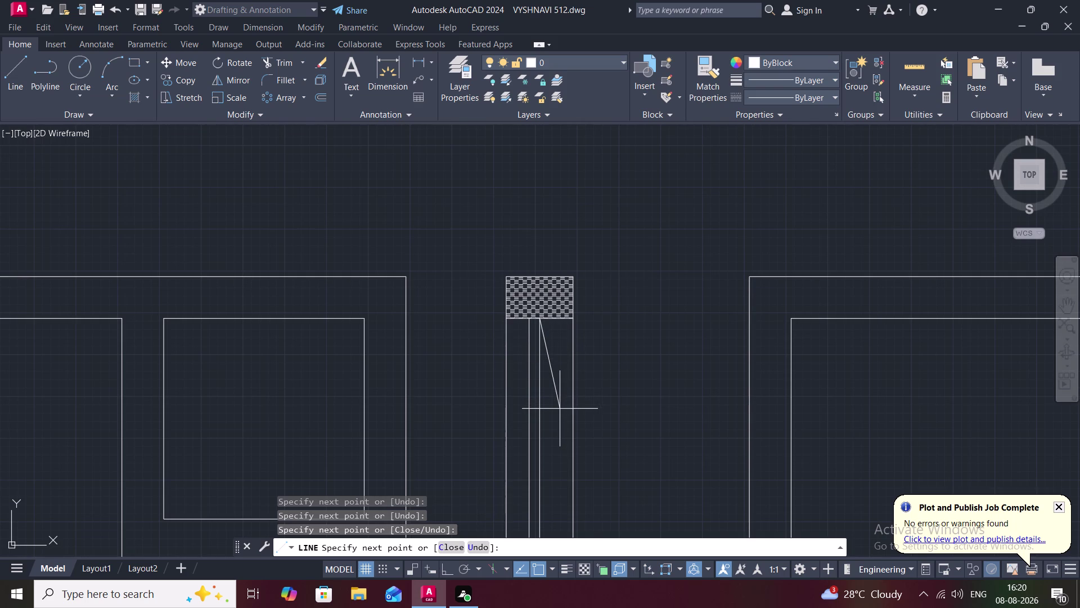
key(Escape)
scroll(down, 3)
scroll(down, 3)
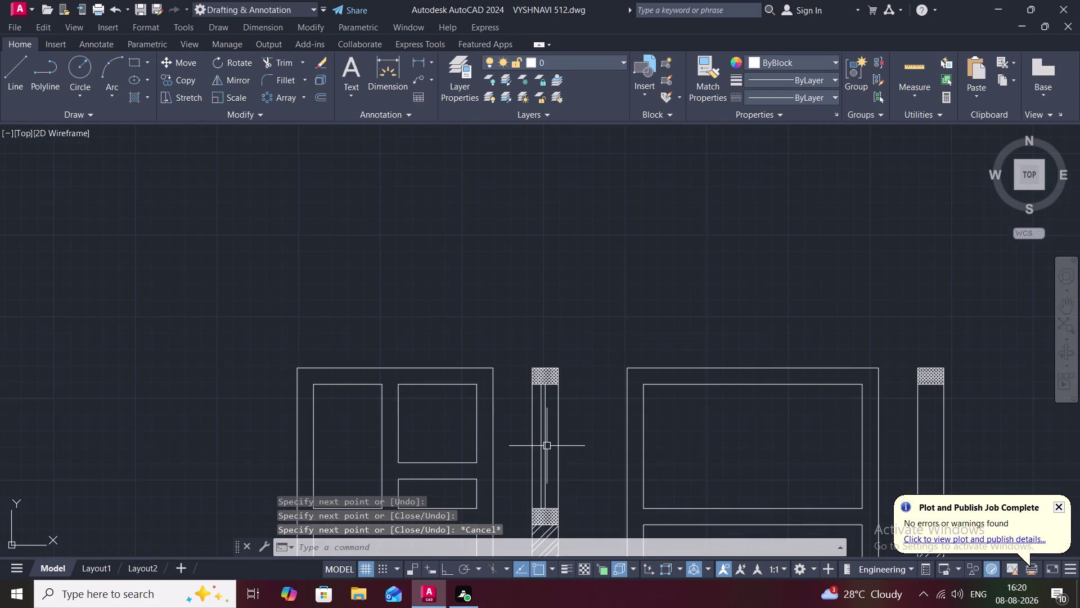
middle_drag(547, 451, 538, 245)
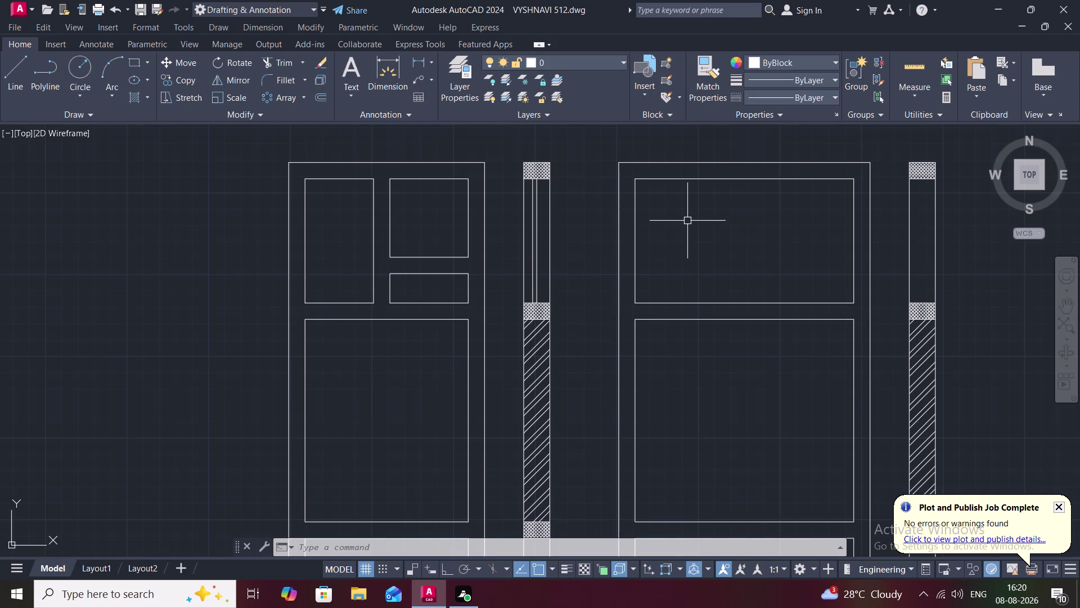
scroll(down, 3)
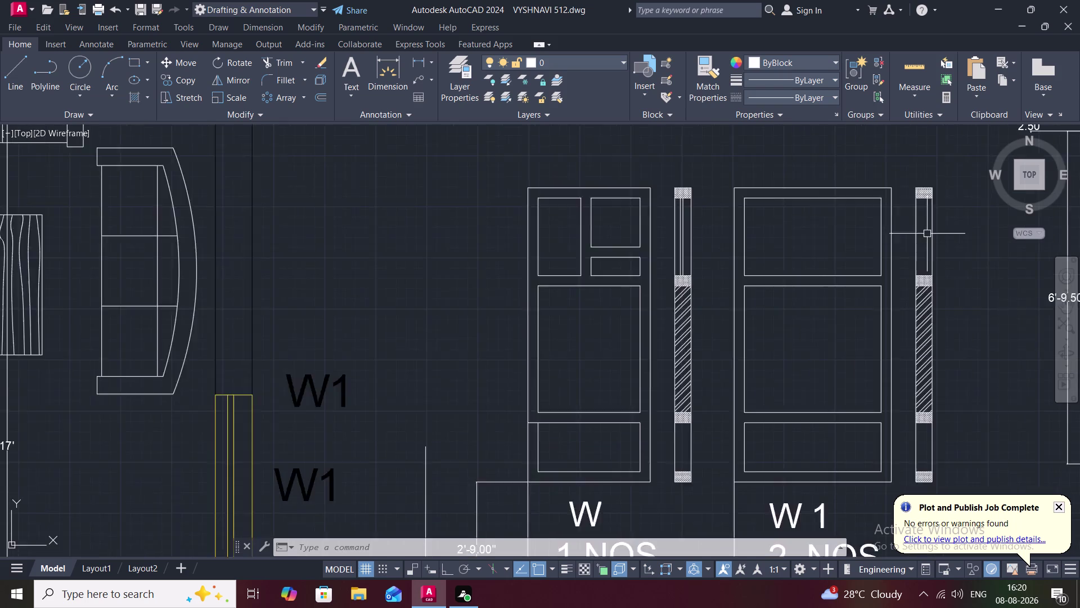
Draw two parallel vertical lines down and back up between the lower checkered blocks.
scroll(down, 3)
scroll(up, 3)
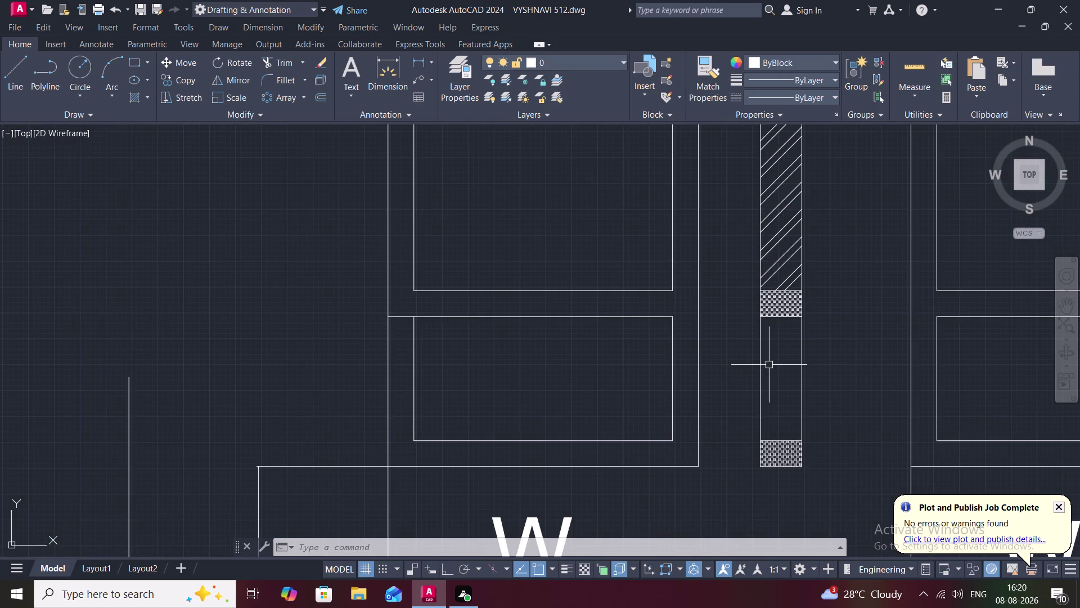
scroll(up, 3)
text(L)
key(space)
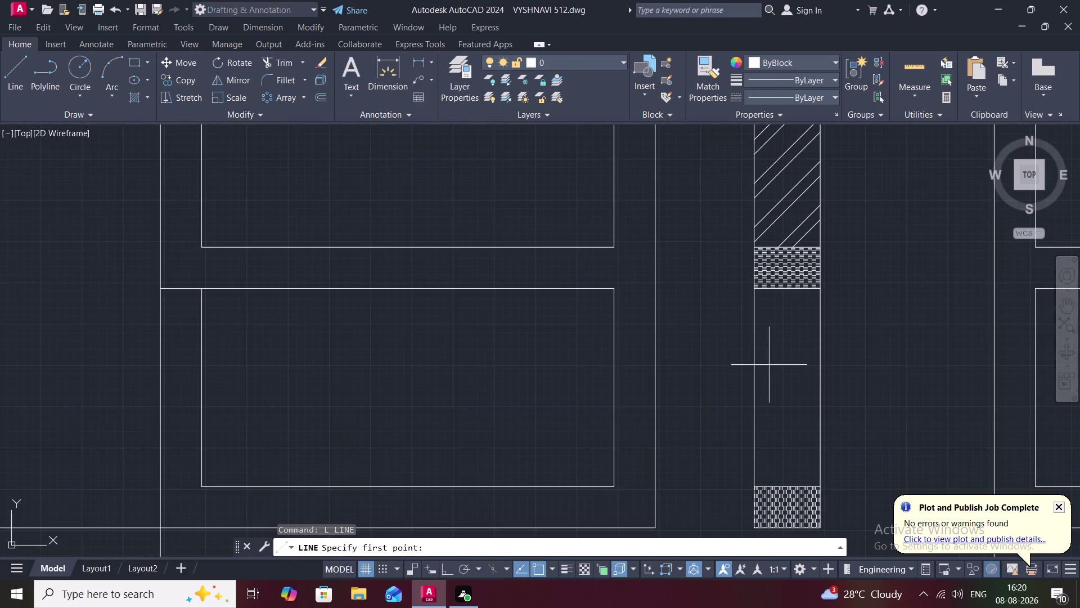
click(774, 290)
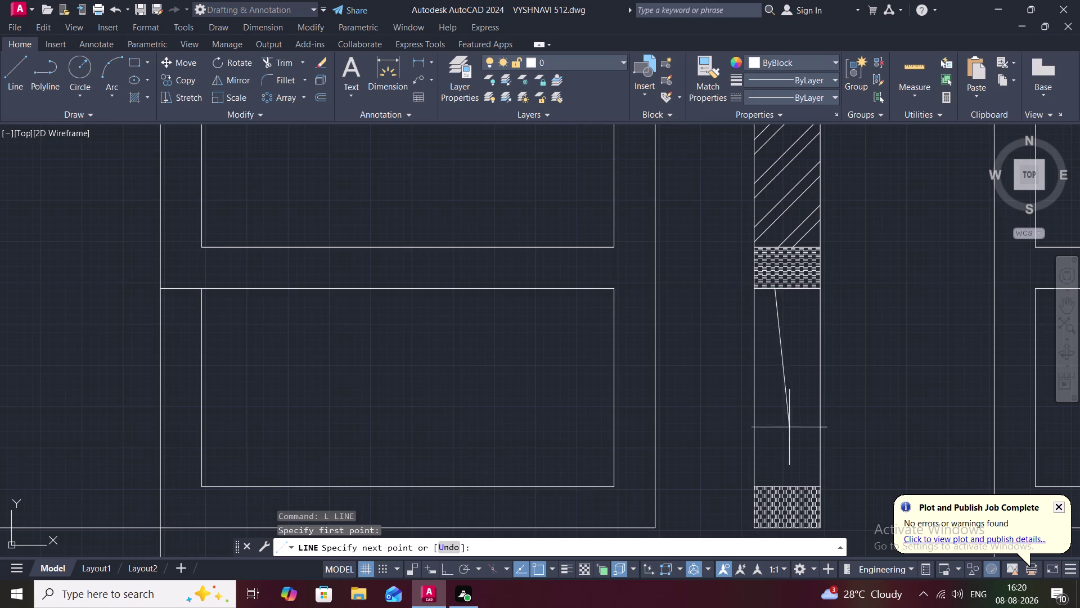
click(777, 490)
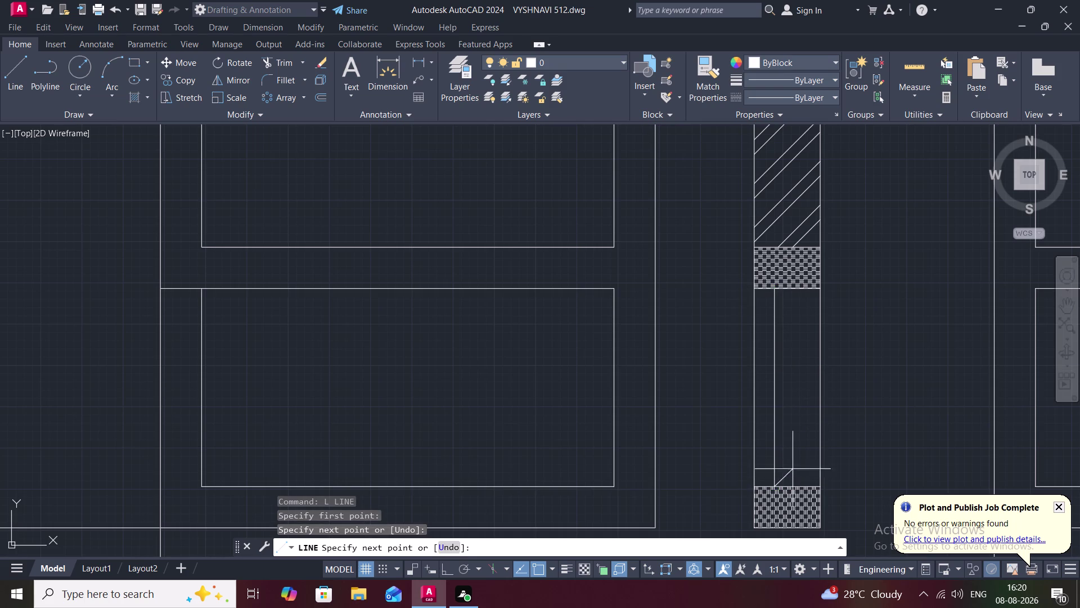
click(797, 485)
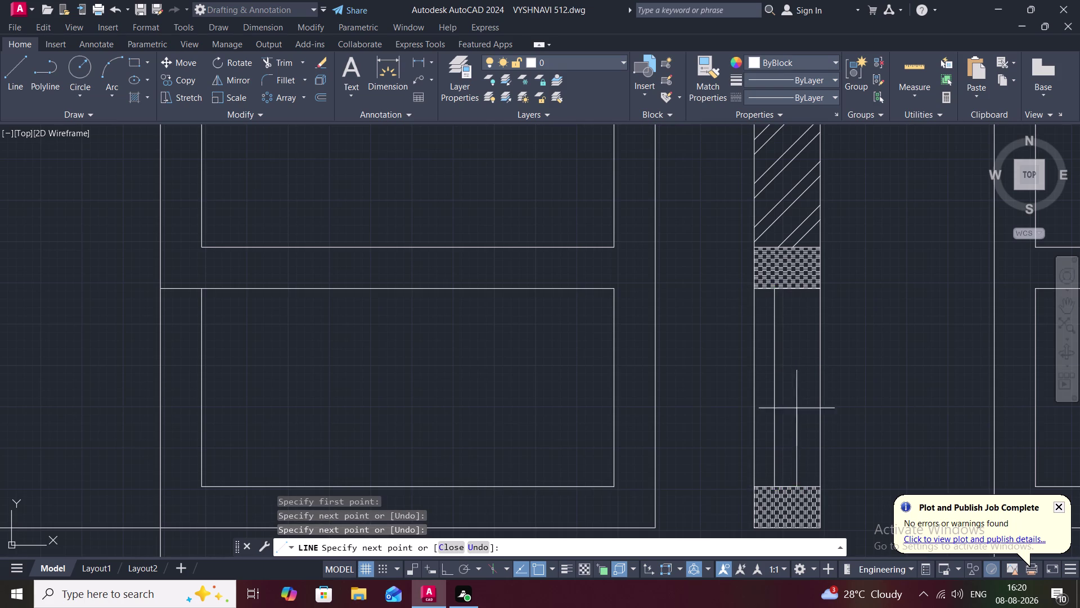
click(795, 288)
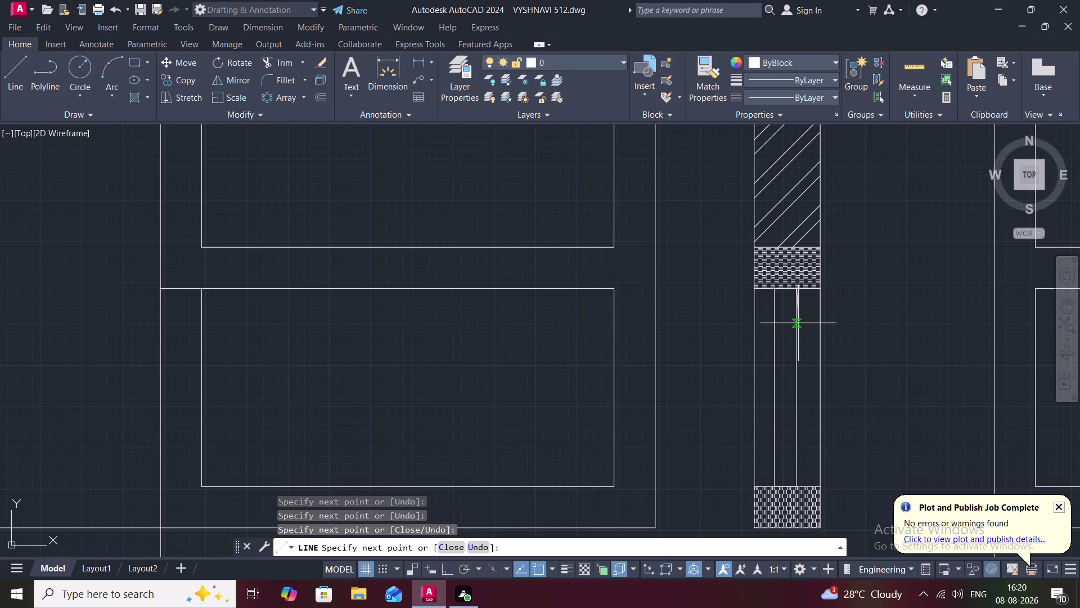
key(Escape)
scroll(down, 3)
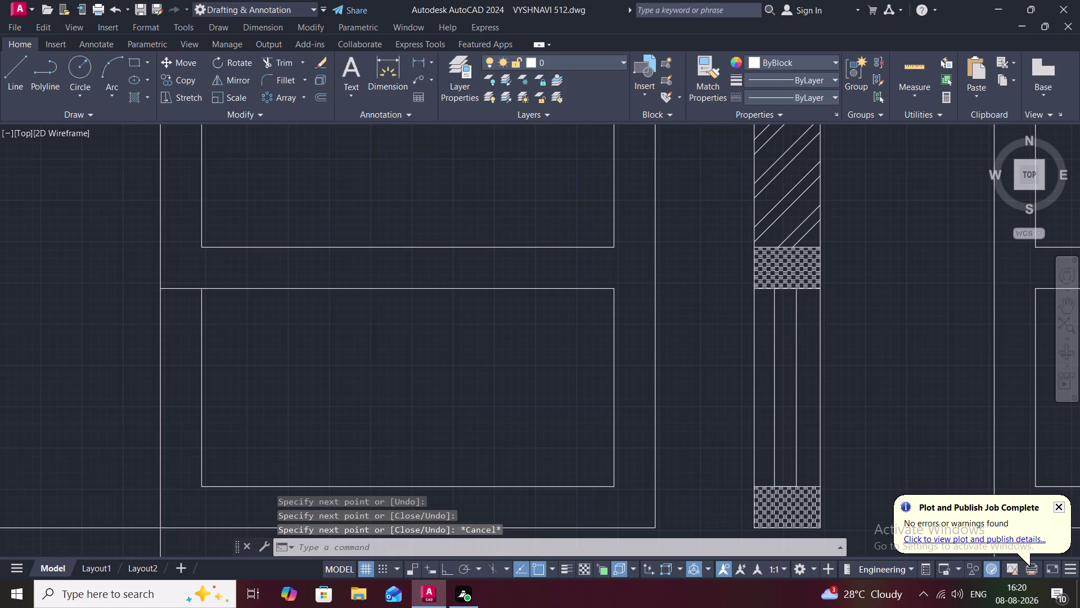
scroll(down, 3)
scroll(down, 3)
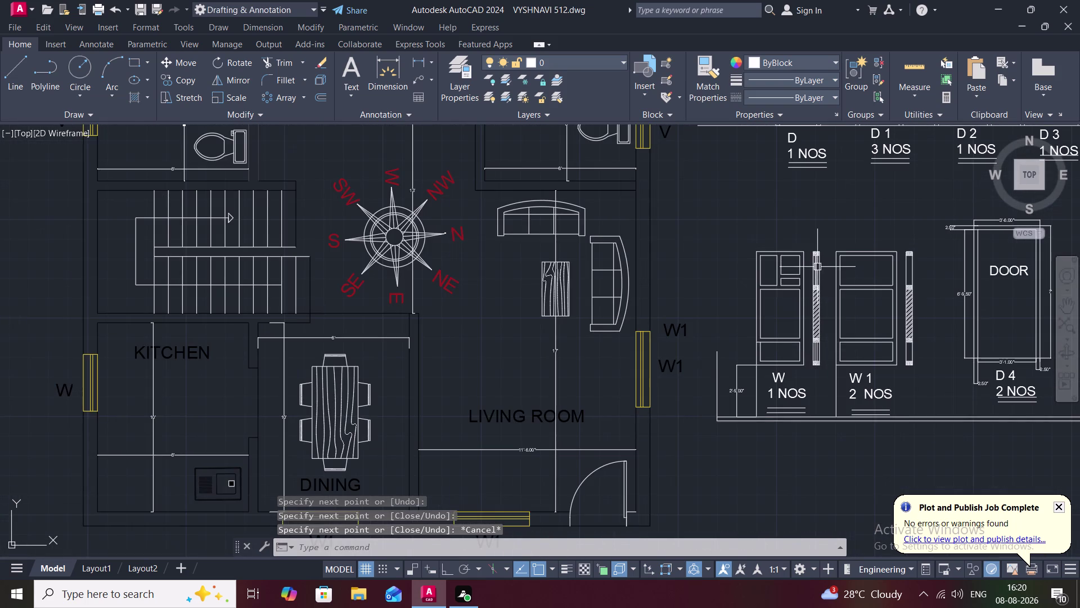
Delete the stray line near the top of the W side section.
scroll(up, 3)
scroll(down, 3)
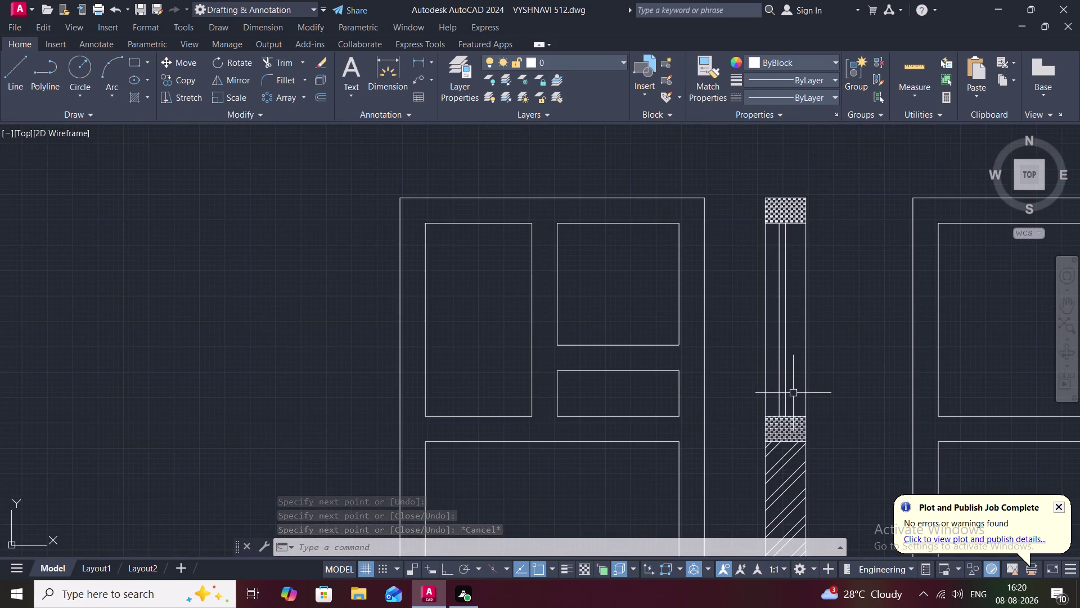
middle_drag(793, 392, 819, 247)
scroll(up, 3)
scroll(down, 3)
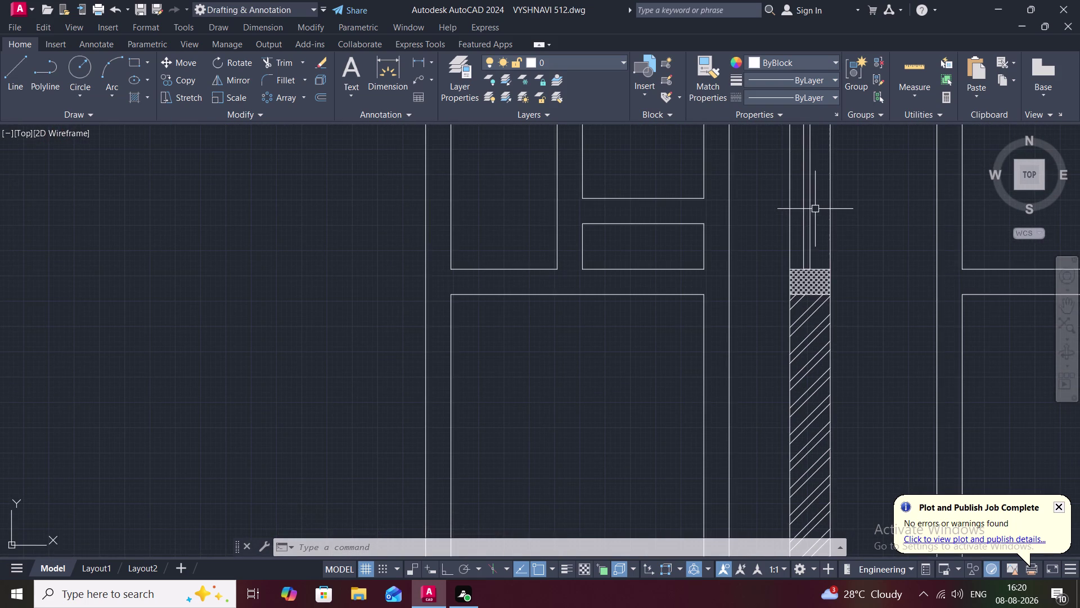
click(811, 209)
key(Delete)
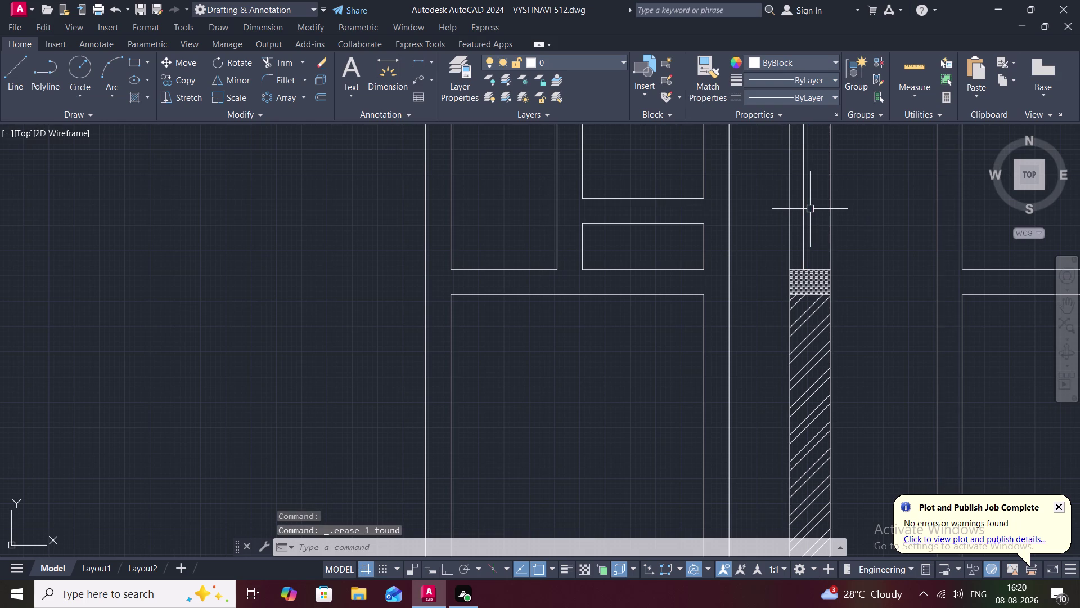
scroll(down, 3)
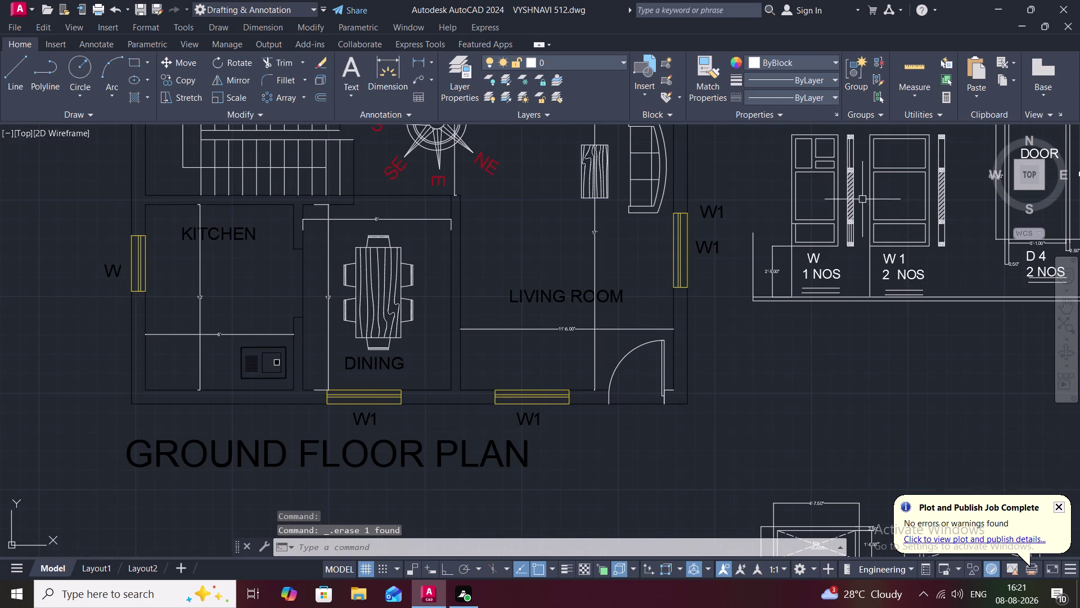
middle_drag(854, 194, 796, 274)
scroll(up, 3)
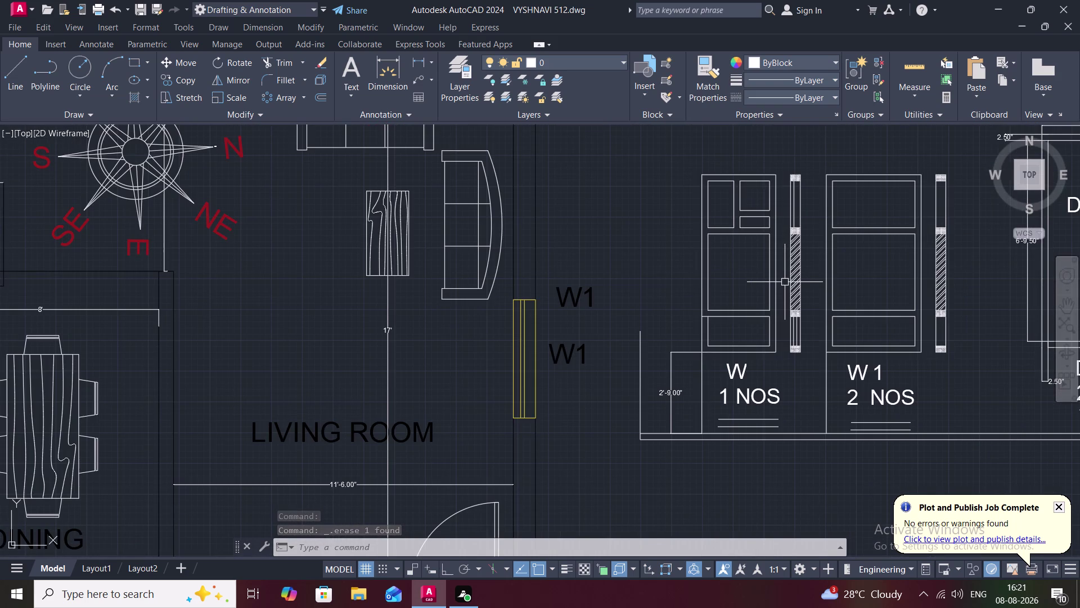
scroll(up, 3)
scroll(up, 3)
middle_drag(785, 281, 757, 356)
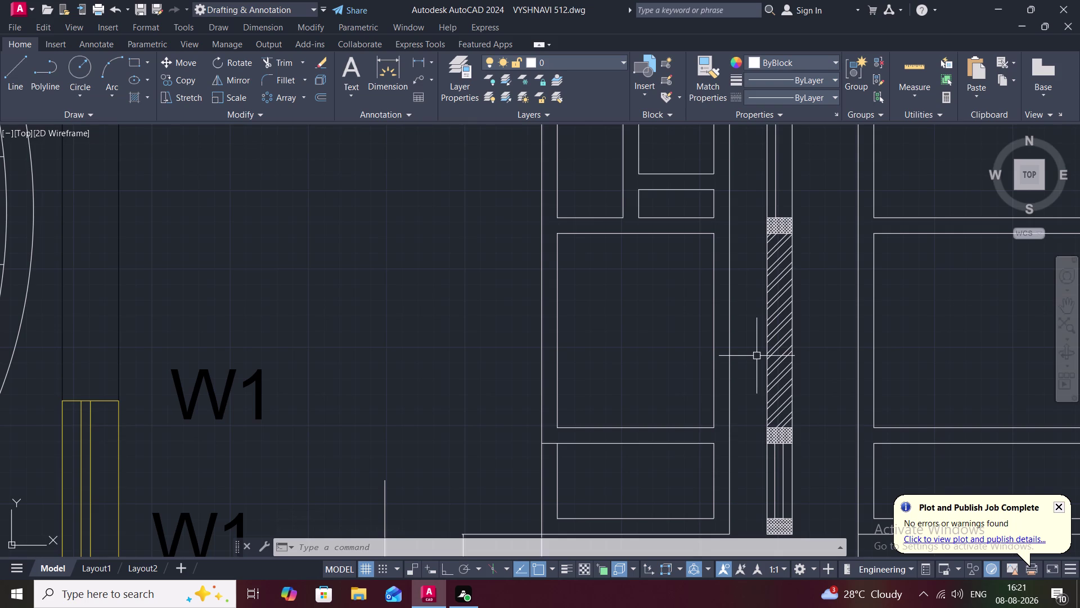
Draw a short vertical line partway down the narrow side strip.
key(l)
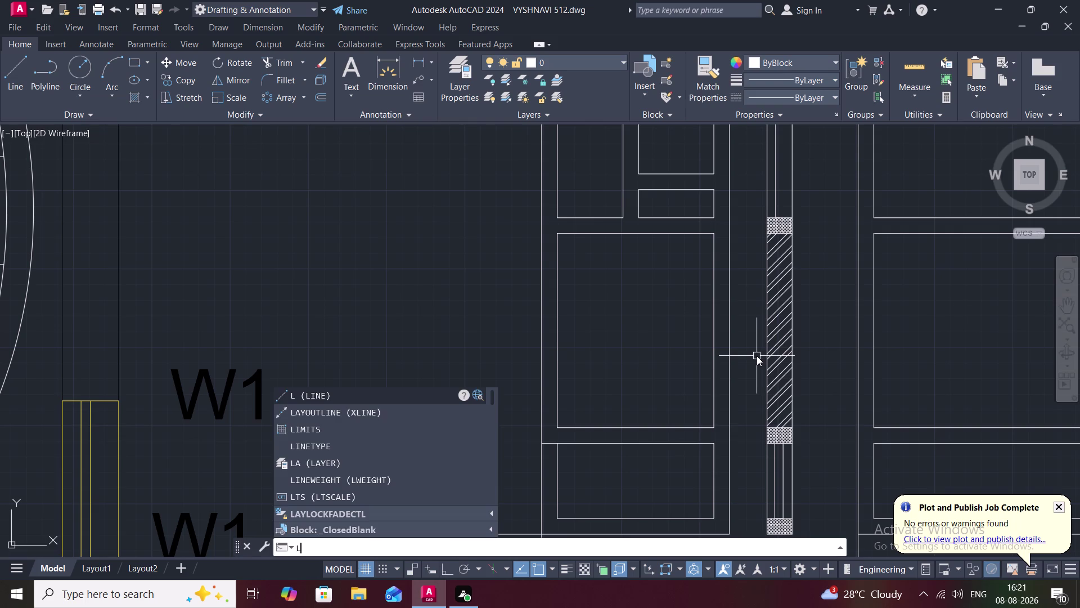
key(Return)
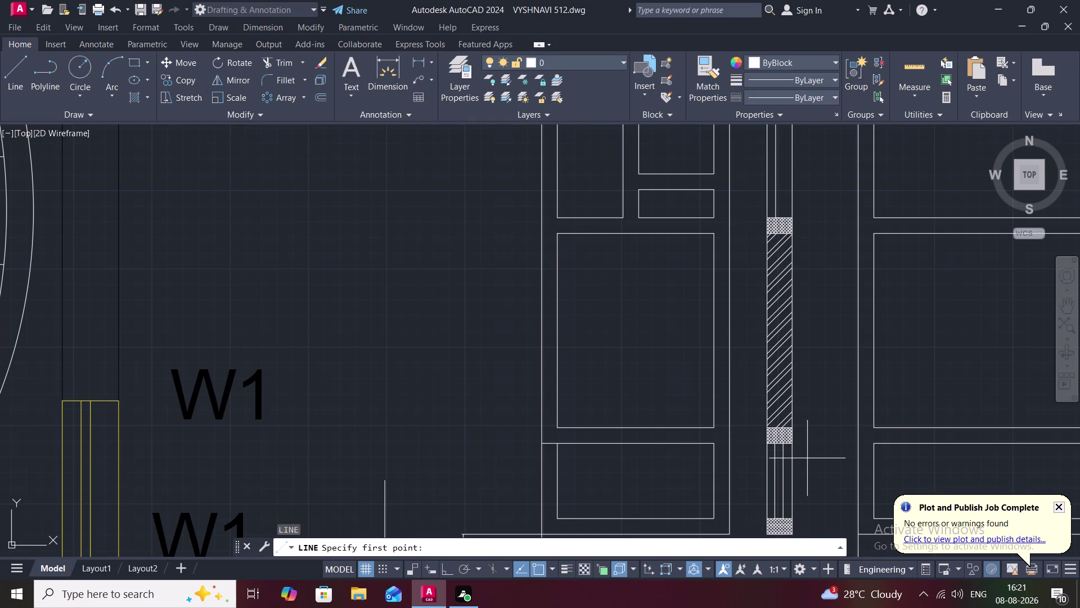
click(784, 446)
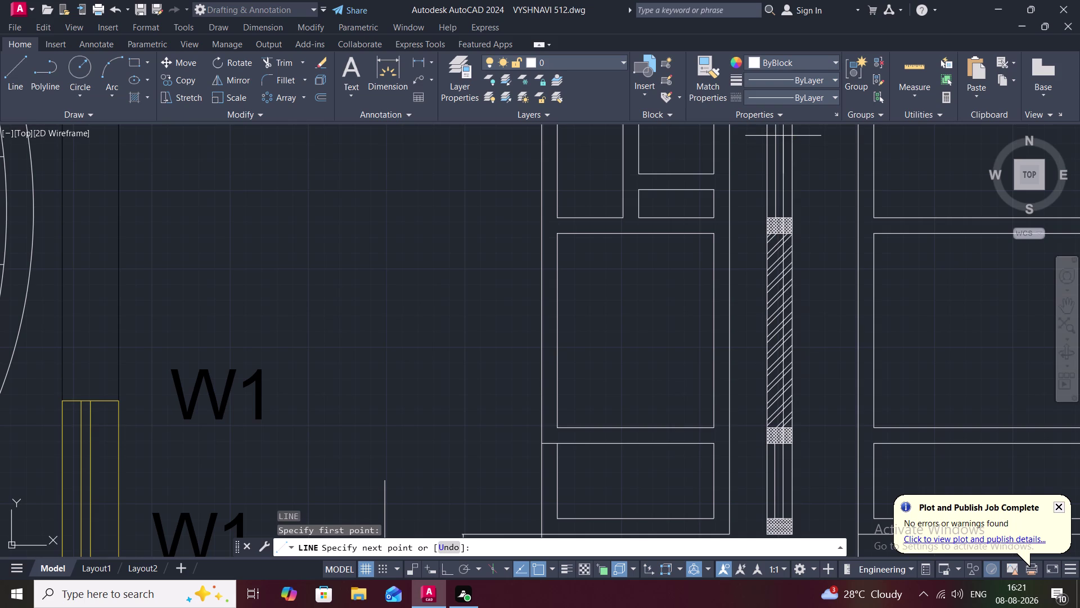
middle_drag(783, 136, 742, 362)
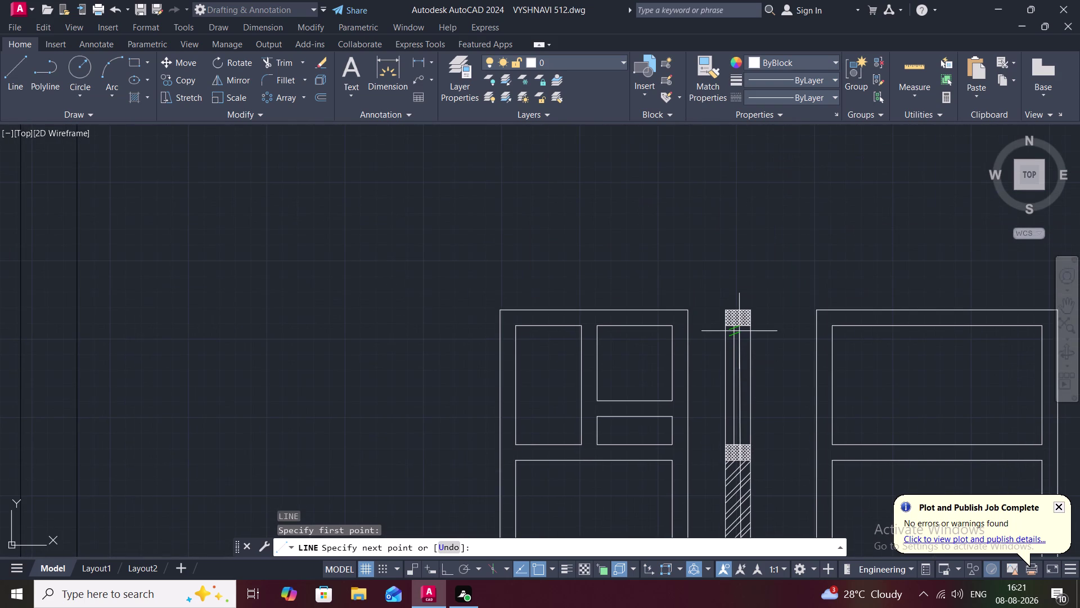
scroll(up, 3)
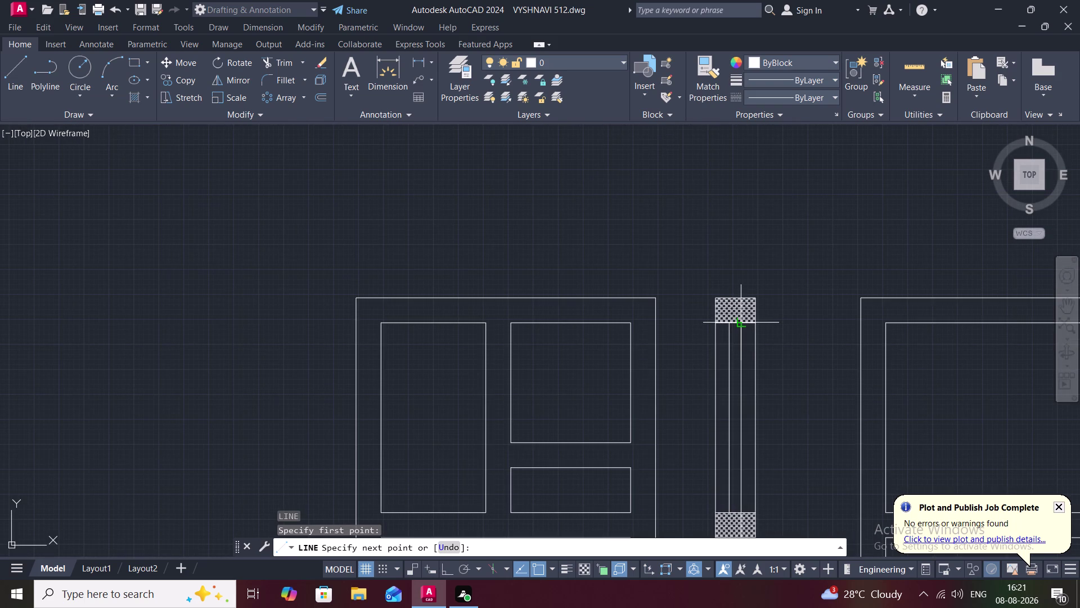
click(742, 325)
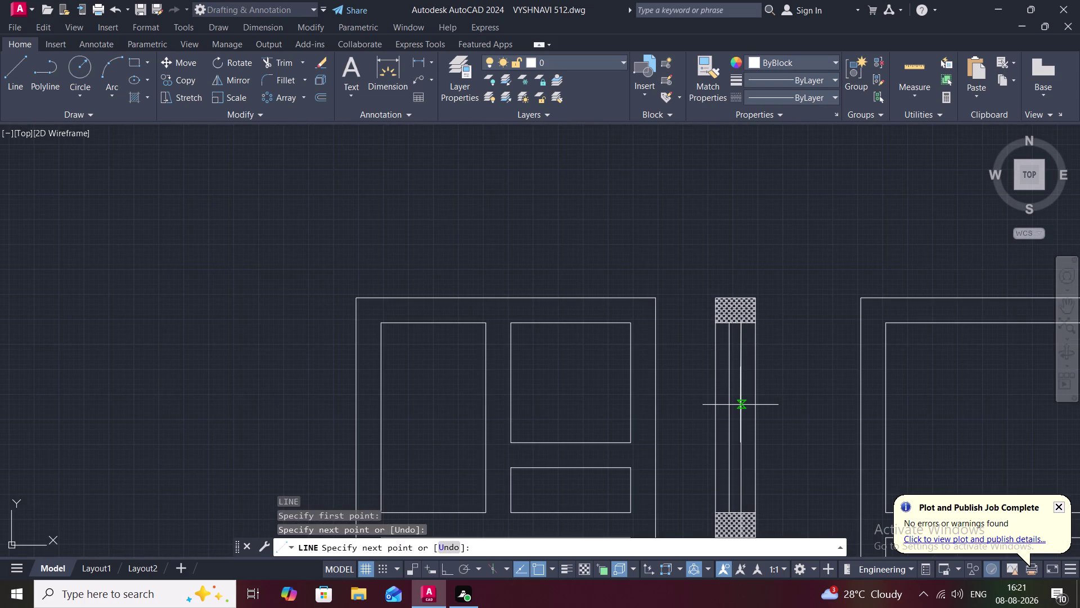
key(Escape)
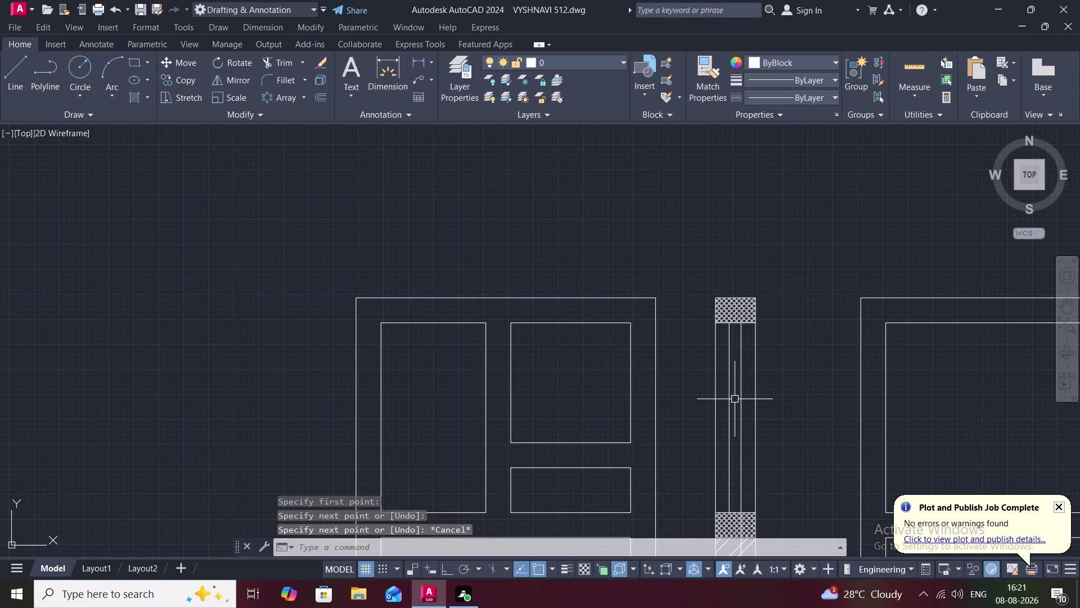
middle_drag(756, 440, 760, 317)
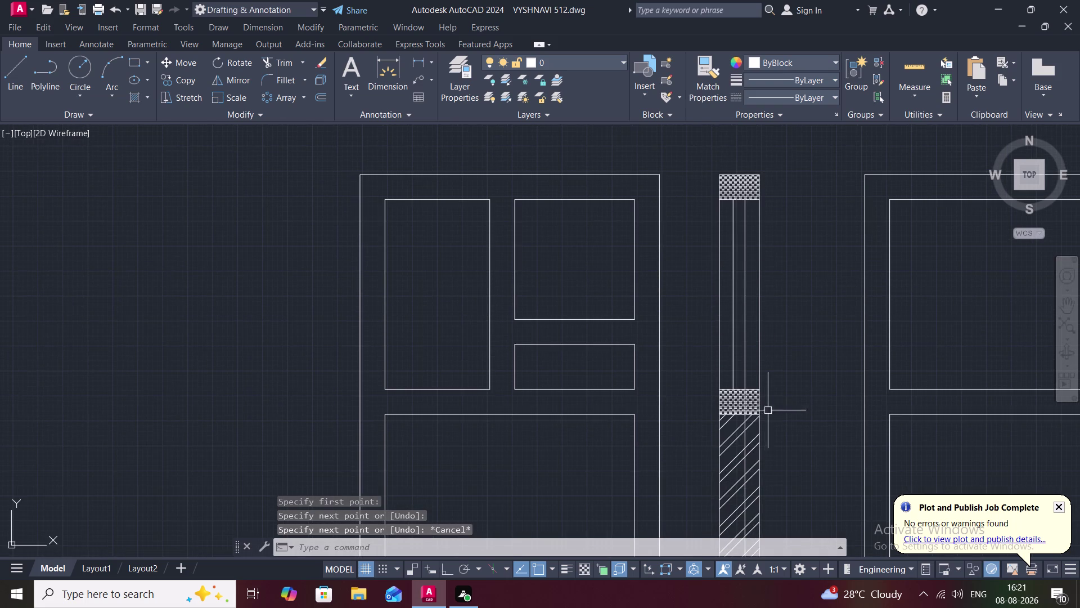
Try trimming lines beside the hatched side section, then cancel the trim.
middle_drag(754, 435, 739, 285)
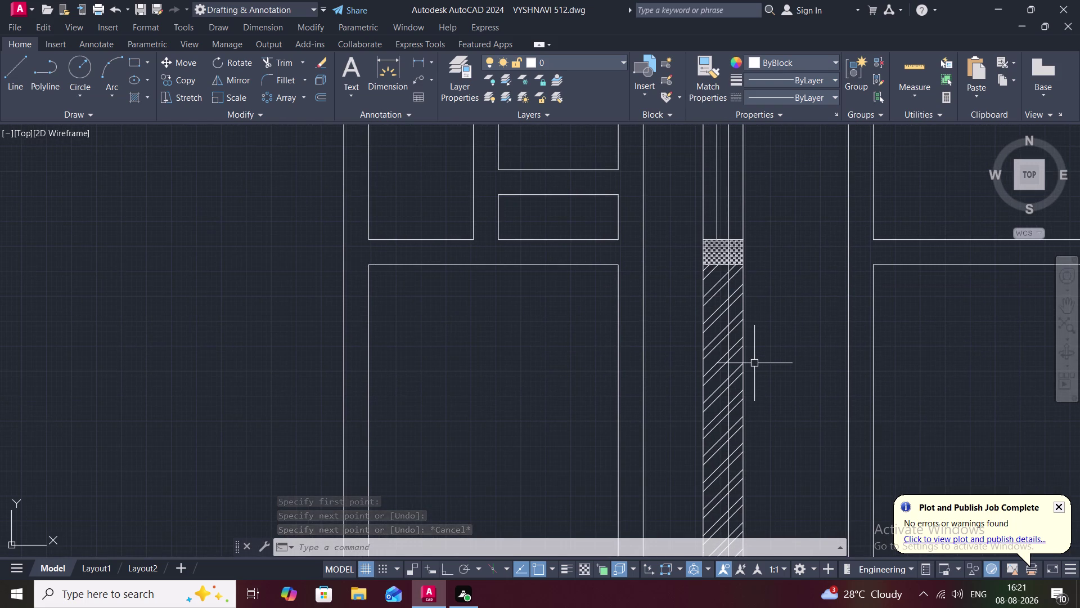
text(TR)
key(space)
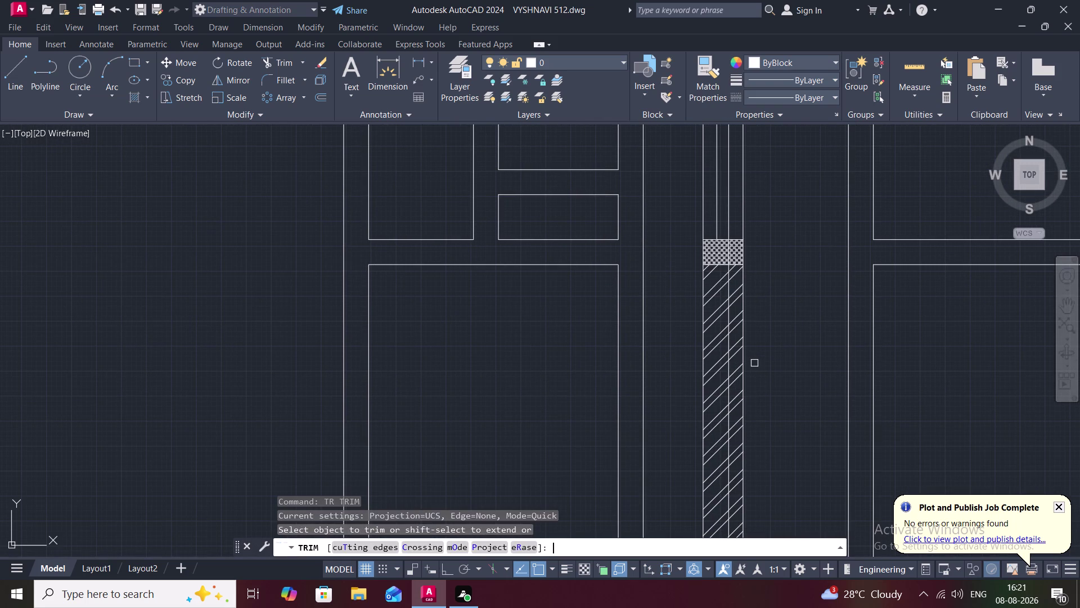
click(728, 255)
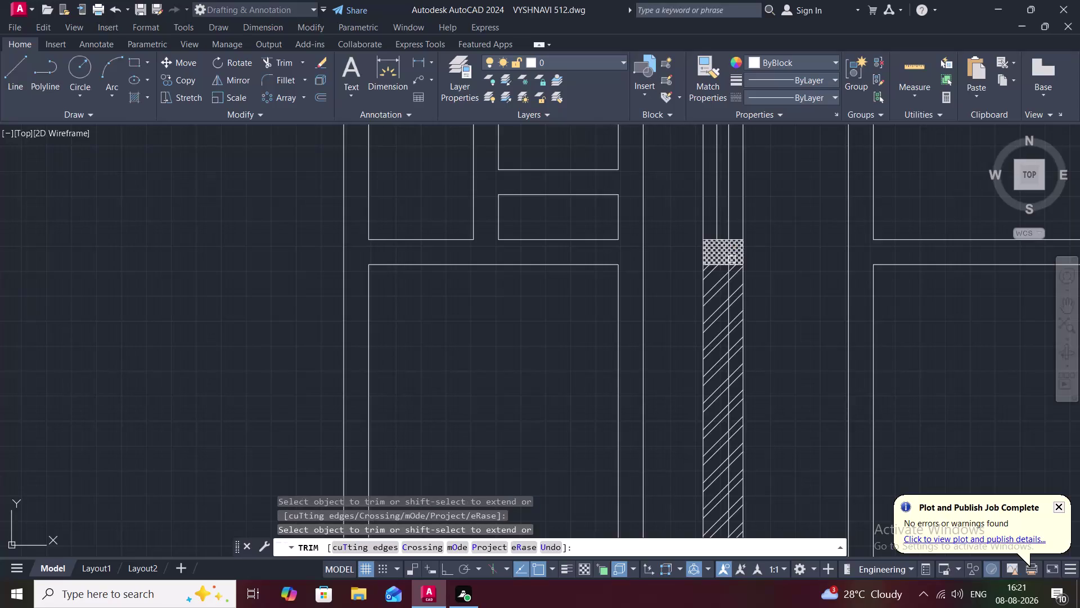
middle_drag(834, 371, 820, 355)
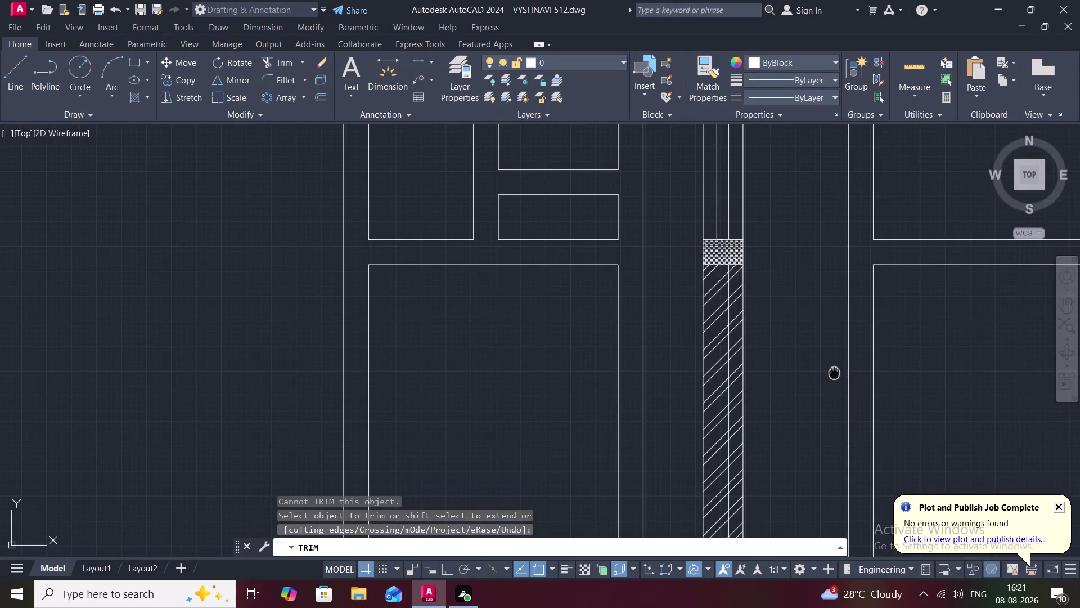
middle_drag(820, 356, 799, 95)
click(691, 312)
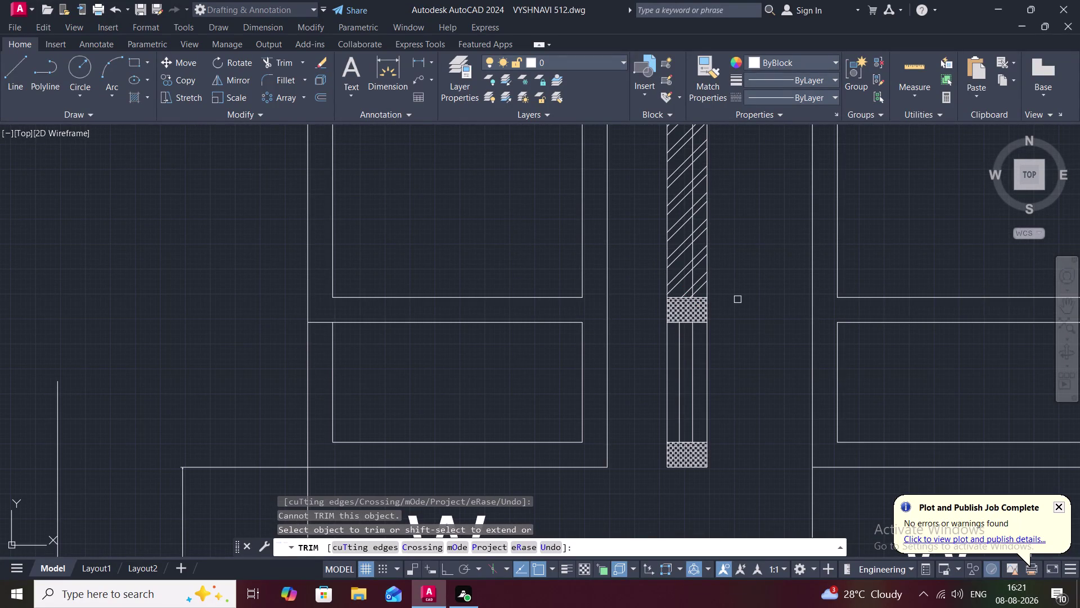
key(Escape)
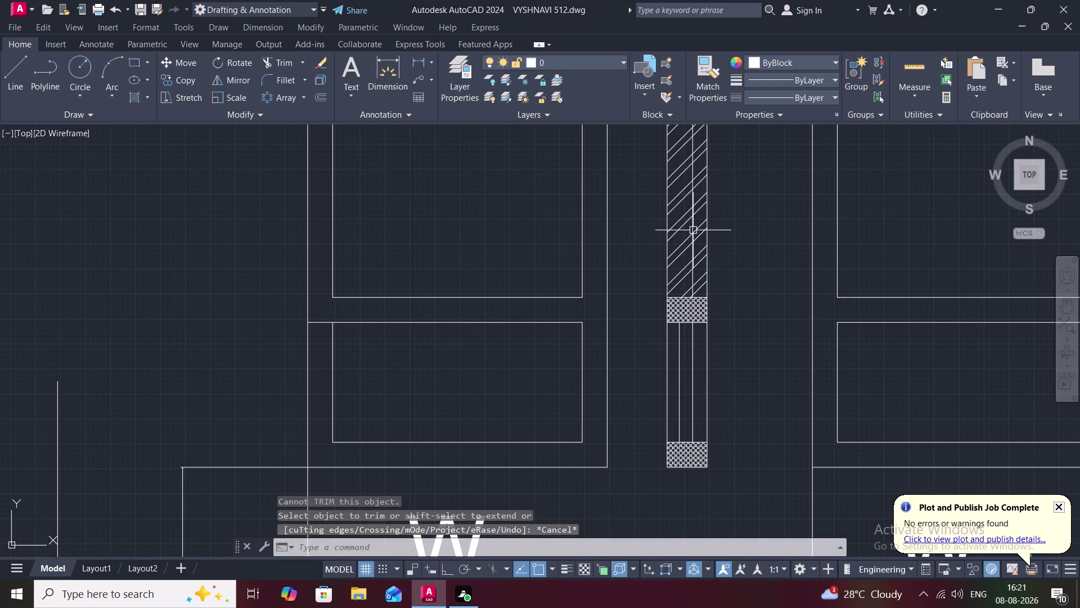
Erase the stray vertical line crossing the narrow strip's diagonal hatching.
click(693, 230)
key(Delete)
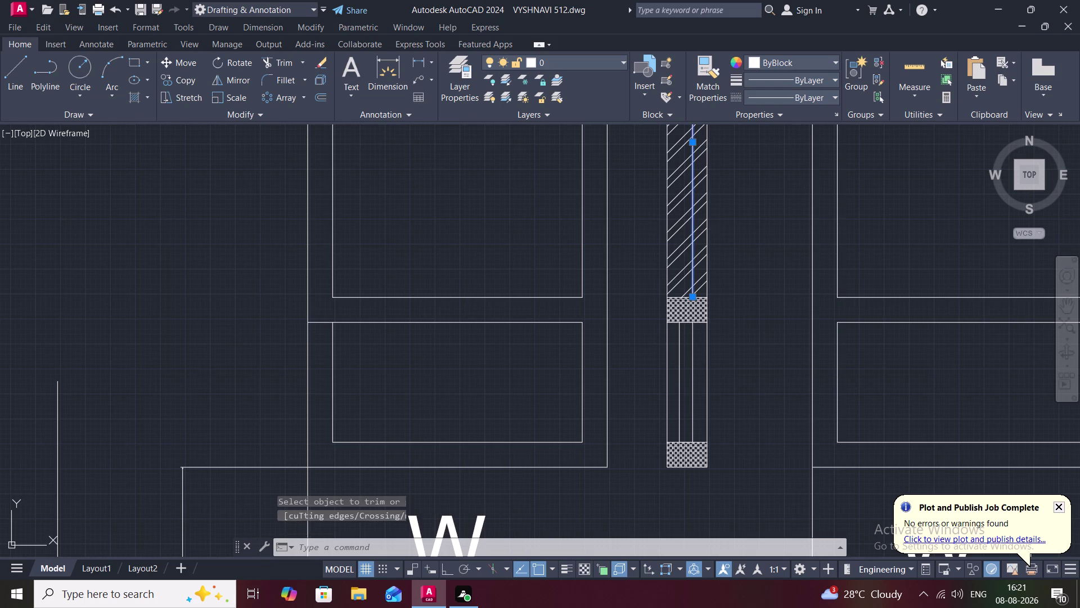
scroll(down, 3)
middle_drag(754, 221, 691, 264)
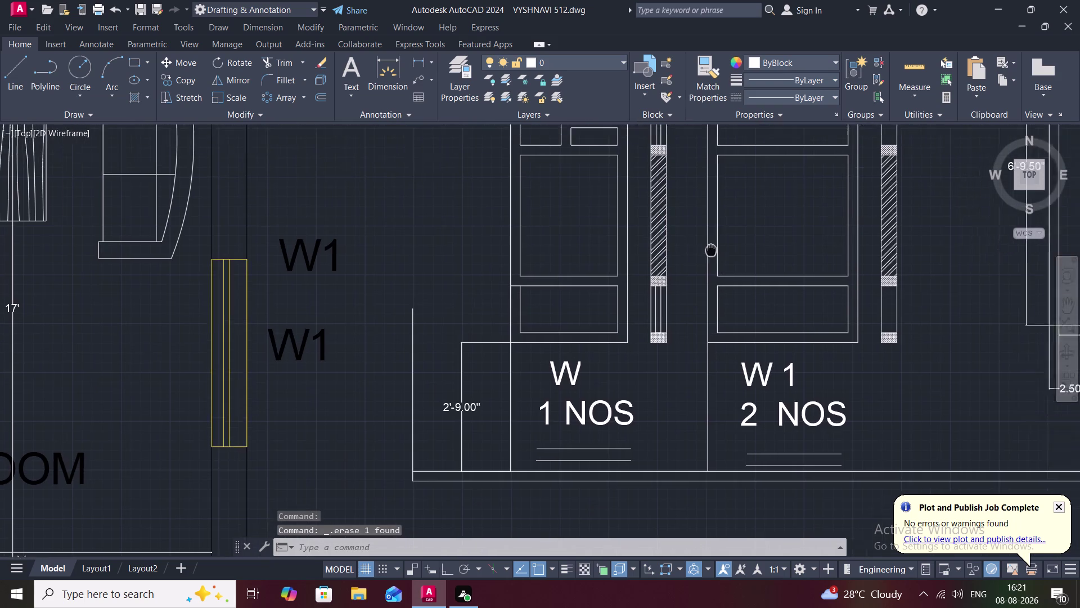
middle_drag(691, 264, 651, 300)
scroll(down, 3)
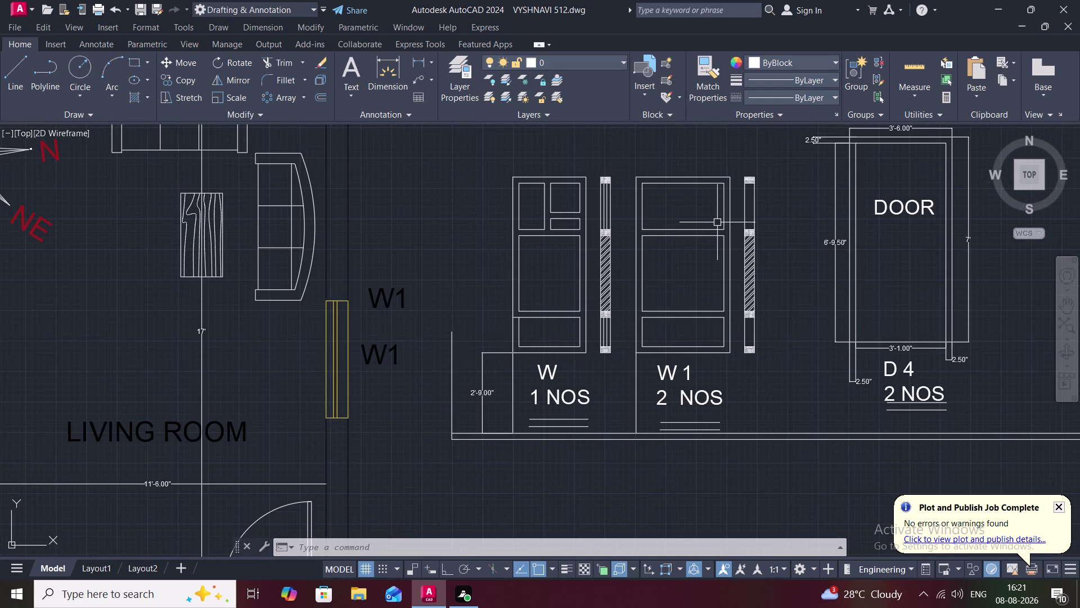
Clear the pending input and start a new line with L.
key(o)
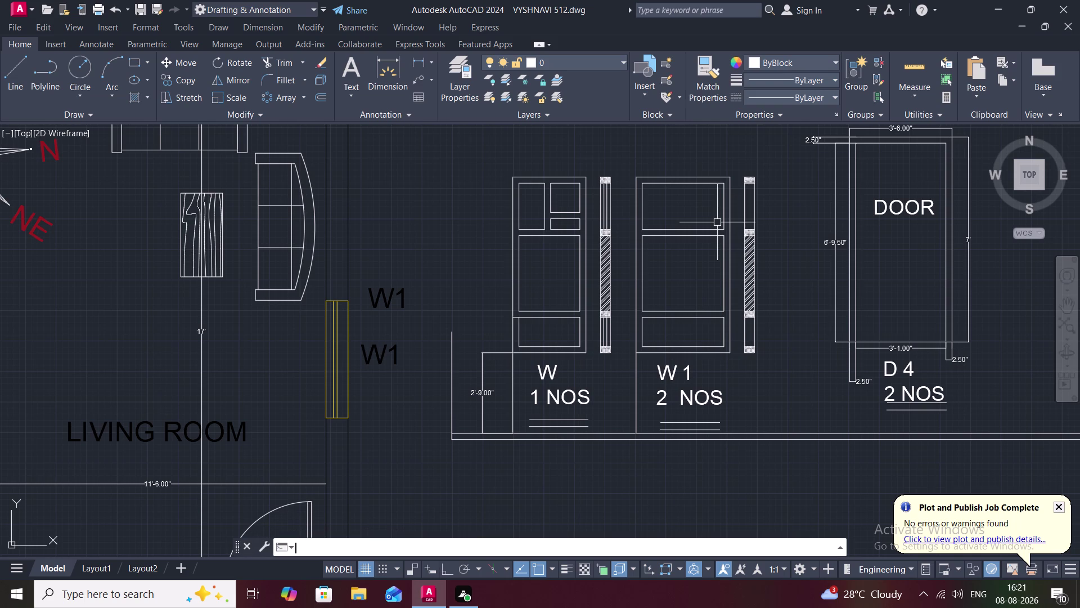
key(BackSpace)
text(L)
key(space)
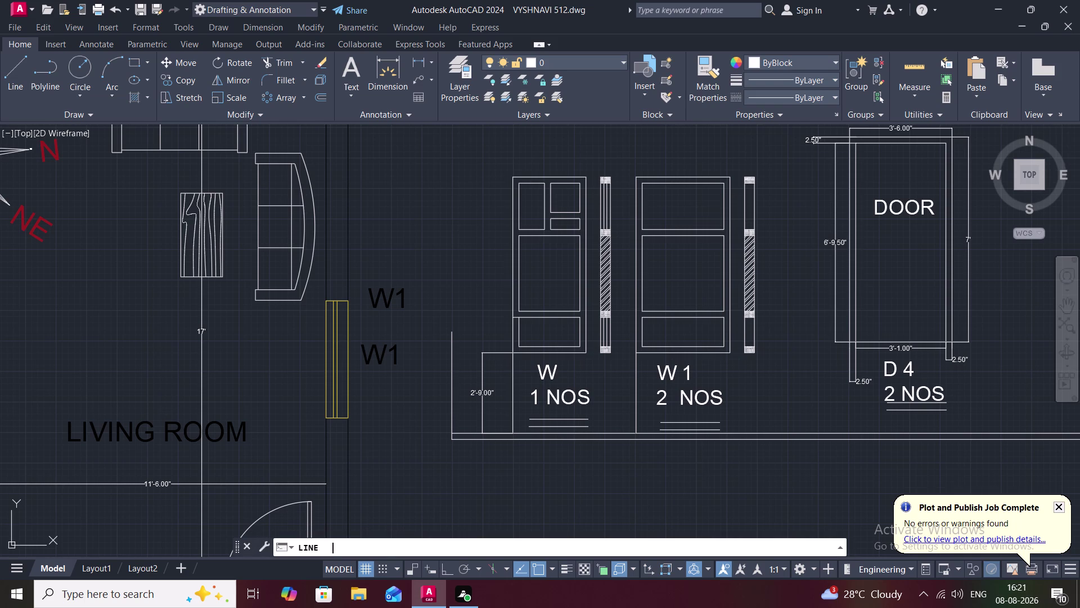
scroll(up, 3)
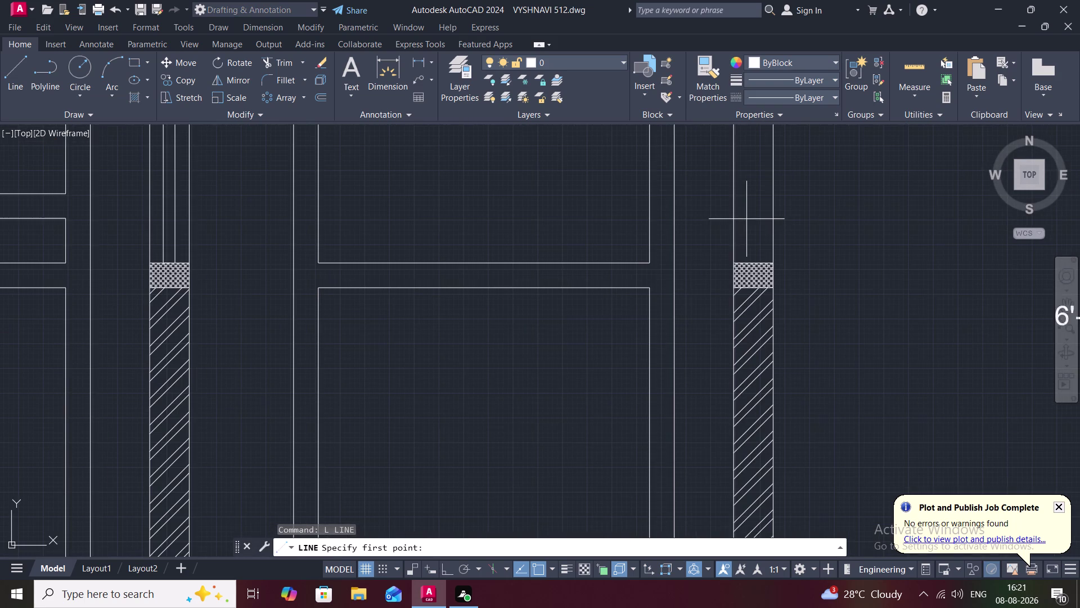
Sketch a line down W1's side section toward the bottom checkered block.
middle_drag(746, 219, 738, 272)
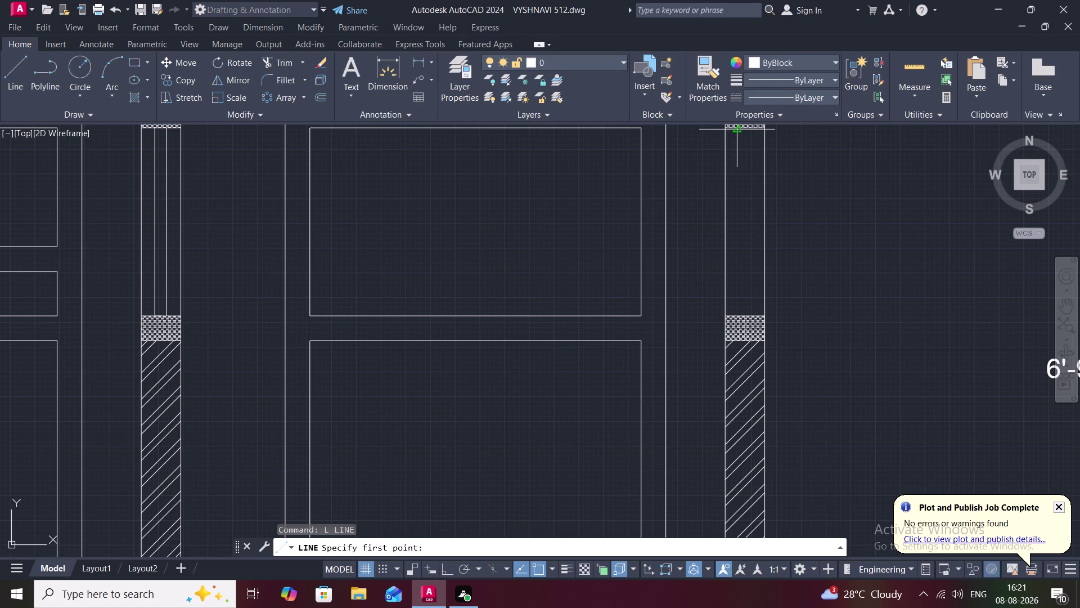
drag(737, 129, 741, 135)
middle_drag(735, 304, 731, 166)
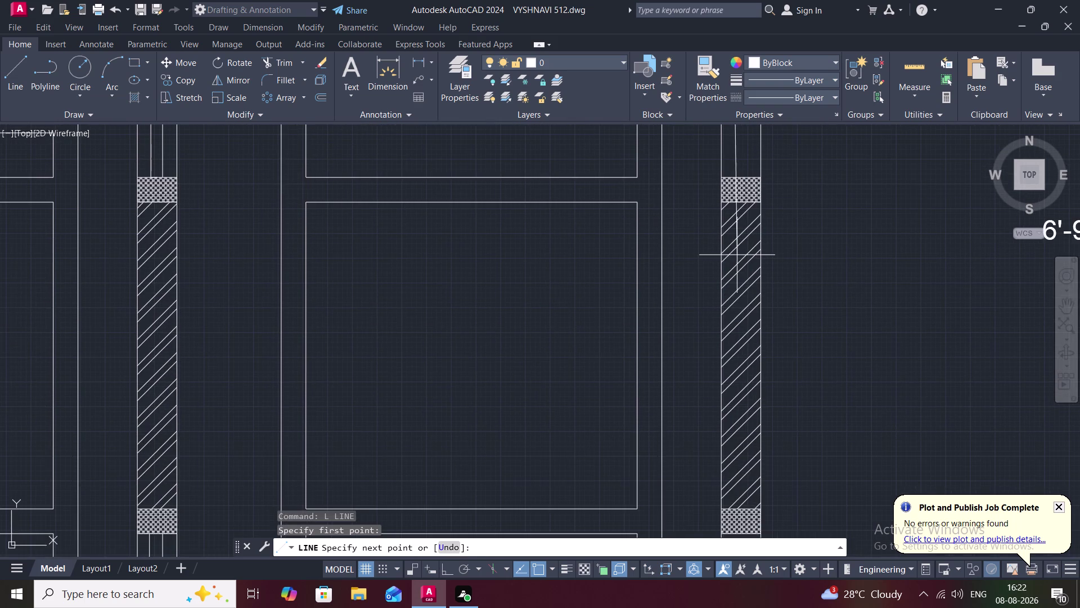
scroll(down, 3)
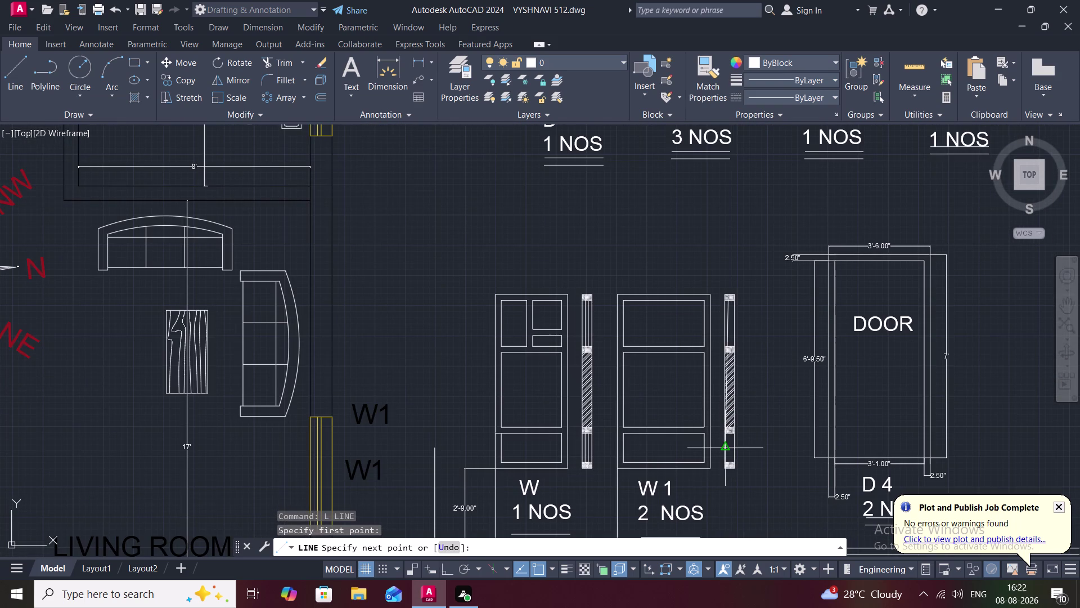
scroll(up, 3)
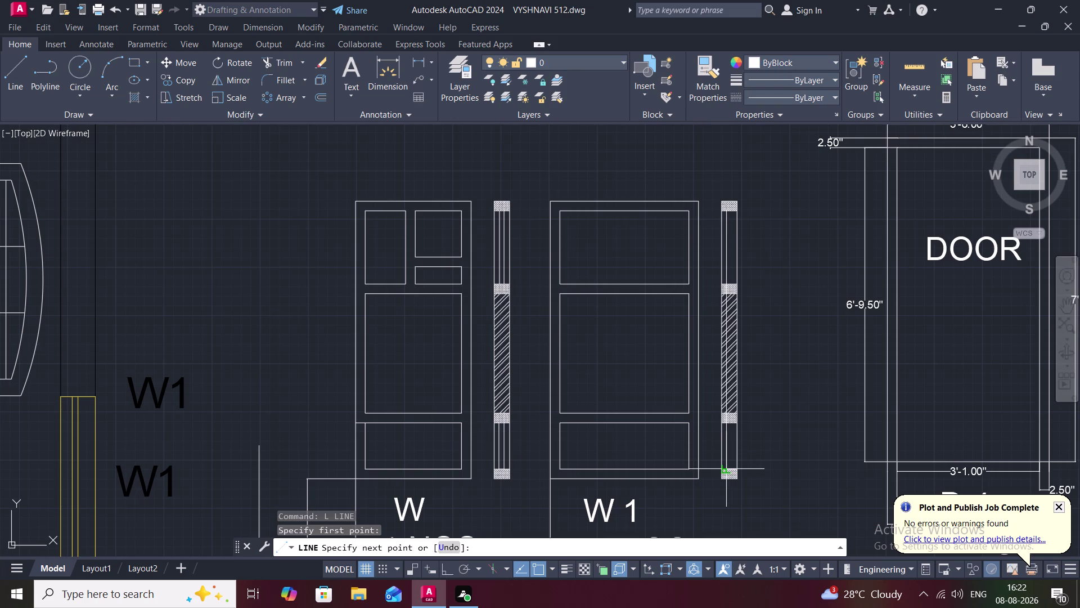
click(723, 469)
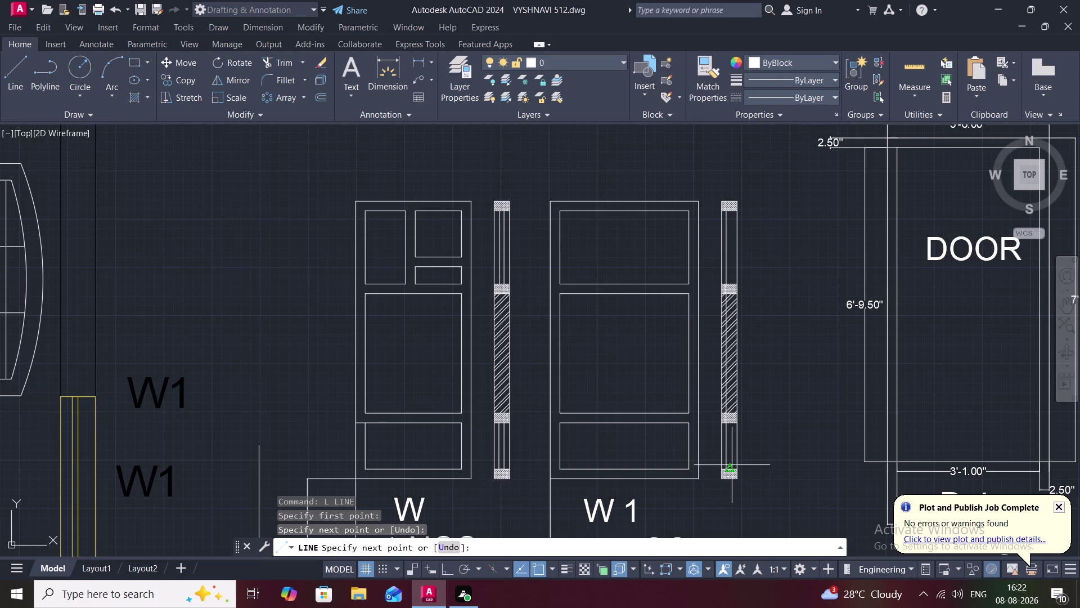
scroll(up, 3)
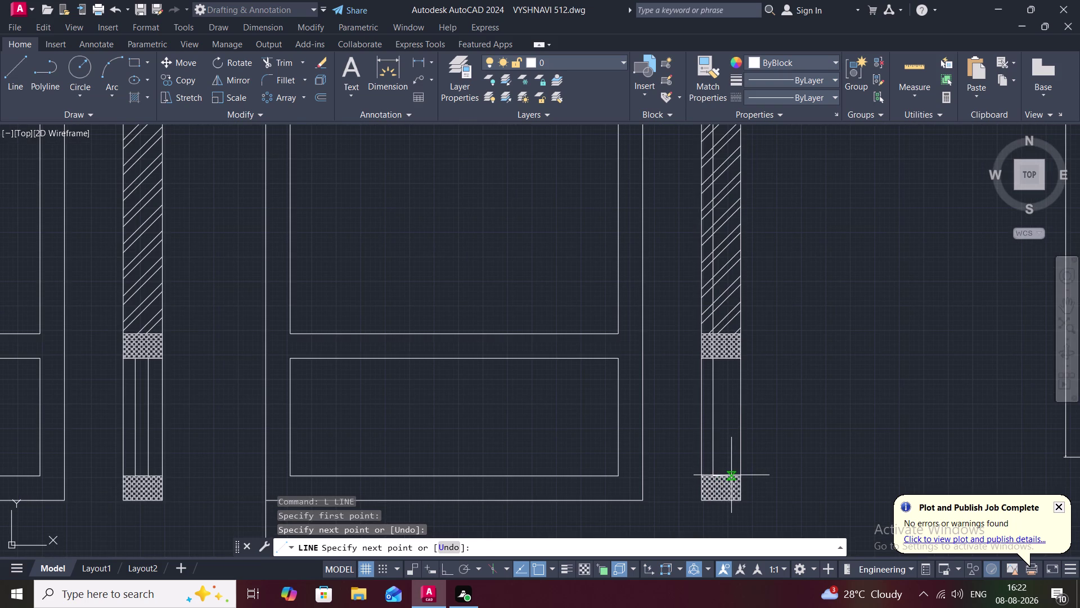
click(732, 475)
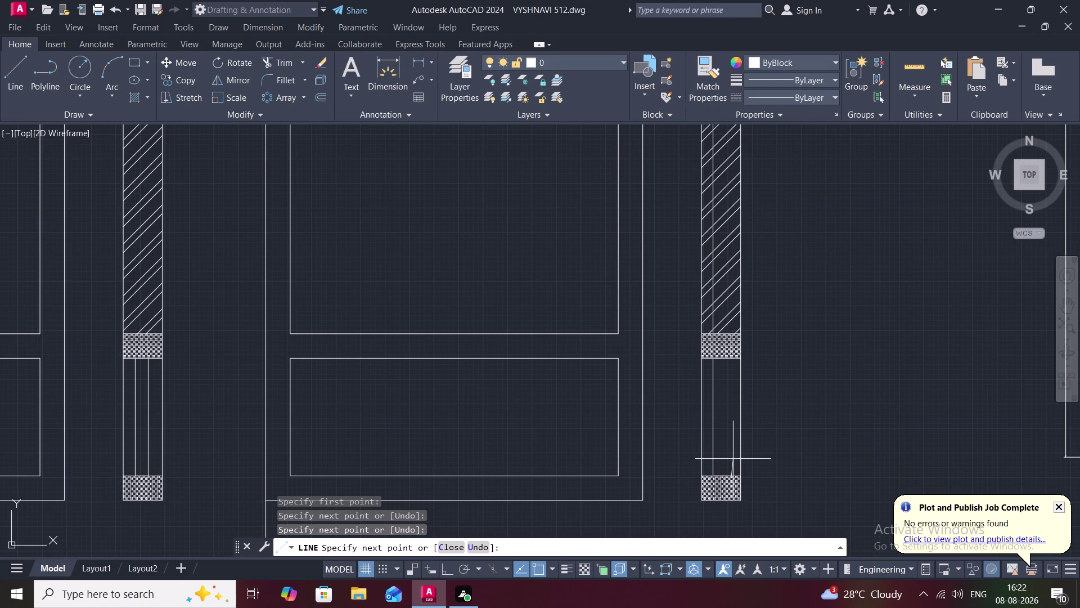
key(Escape)
Begin another line at the side section's top, then cancel it unfinished.
key(space)
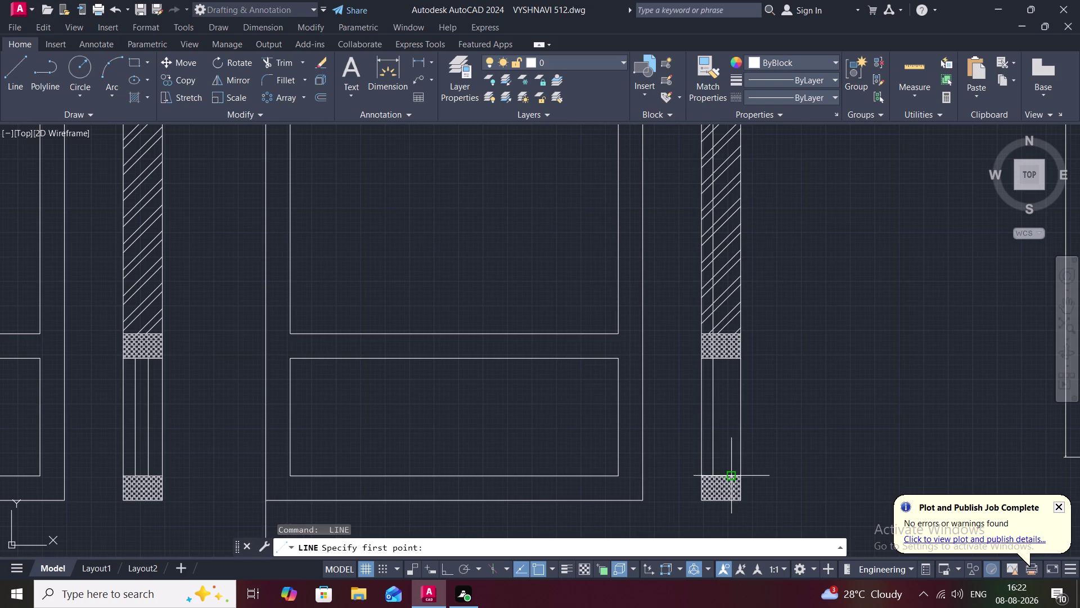
scroll(up, 3)
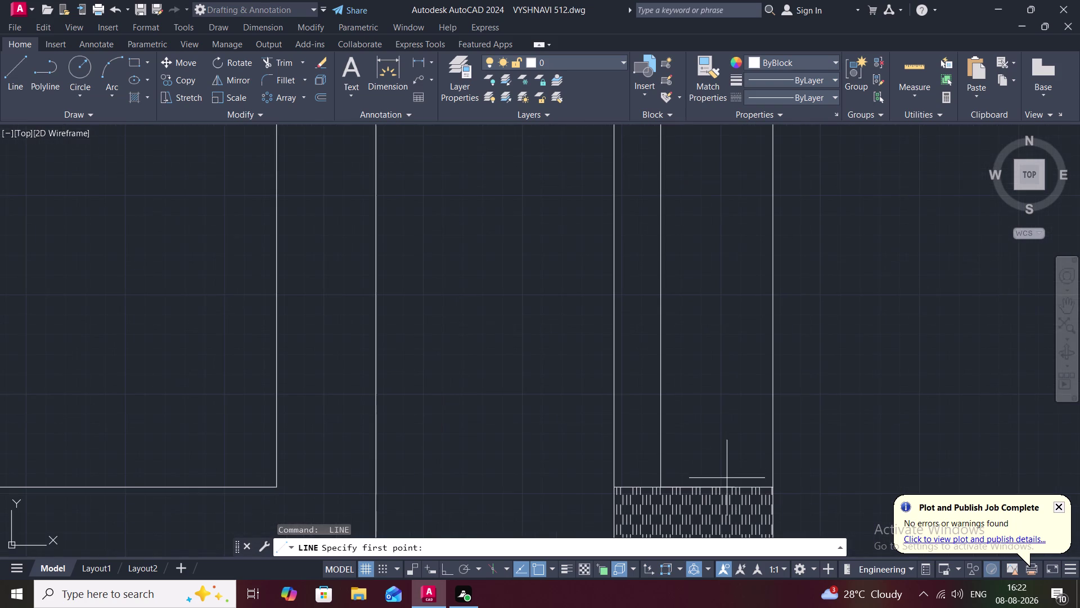
click(724, 485)
scroll(down, 3)
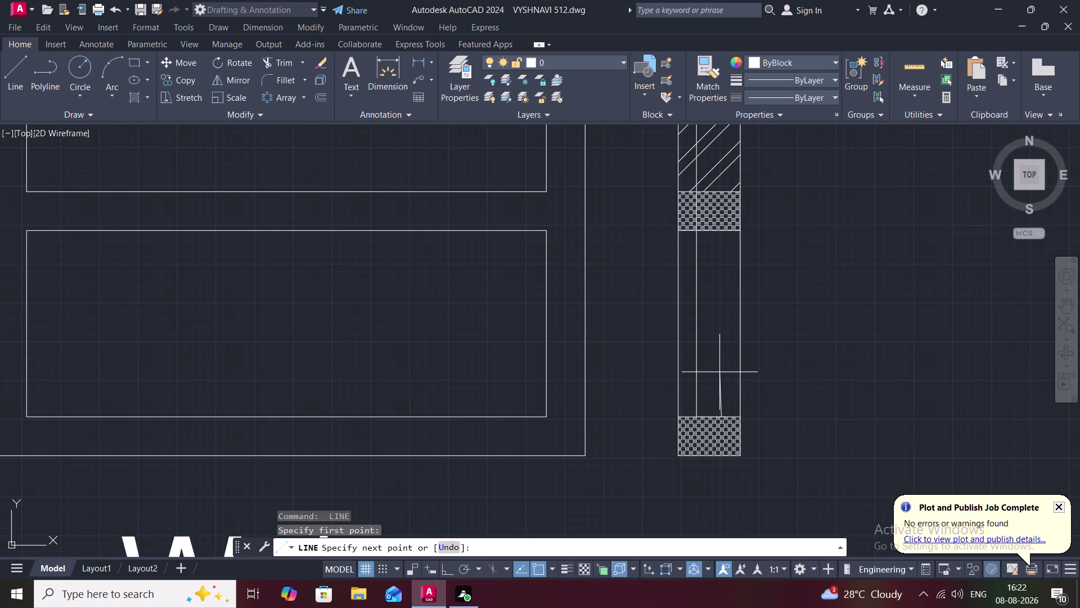
middle_drag(724, 233, 734, 338)
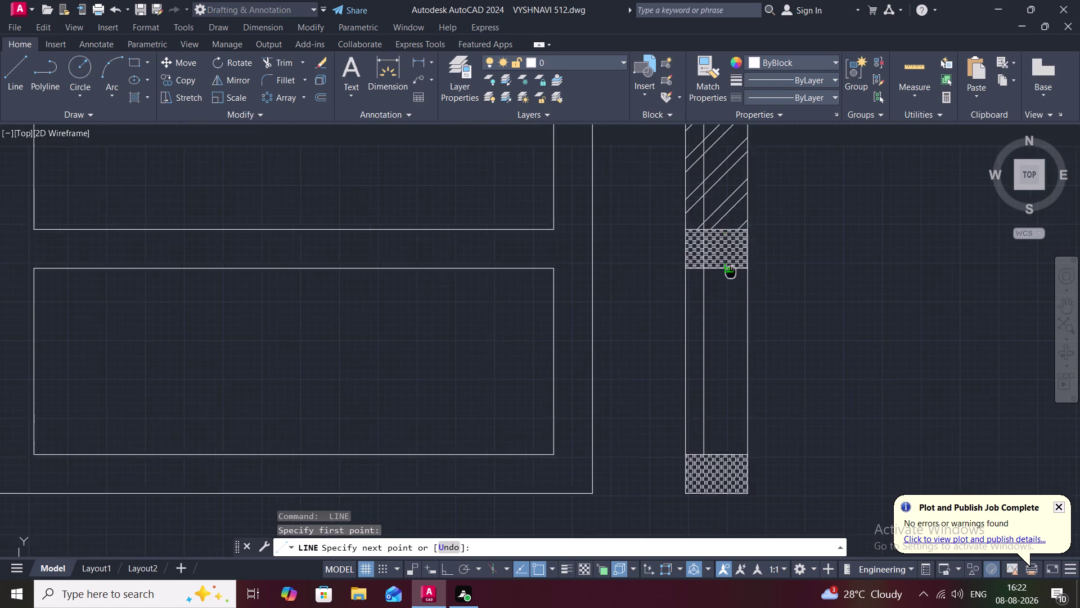
middle_drag(734, 338, 735, 391)
scroll(down, 3)
middle_drag(726, 222, 728, 468)
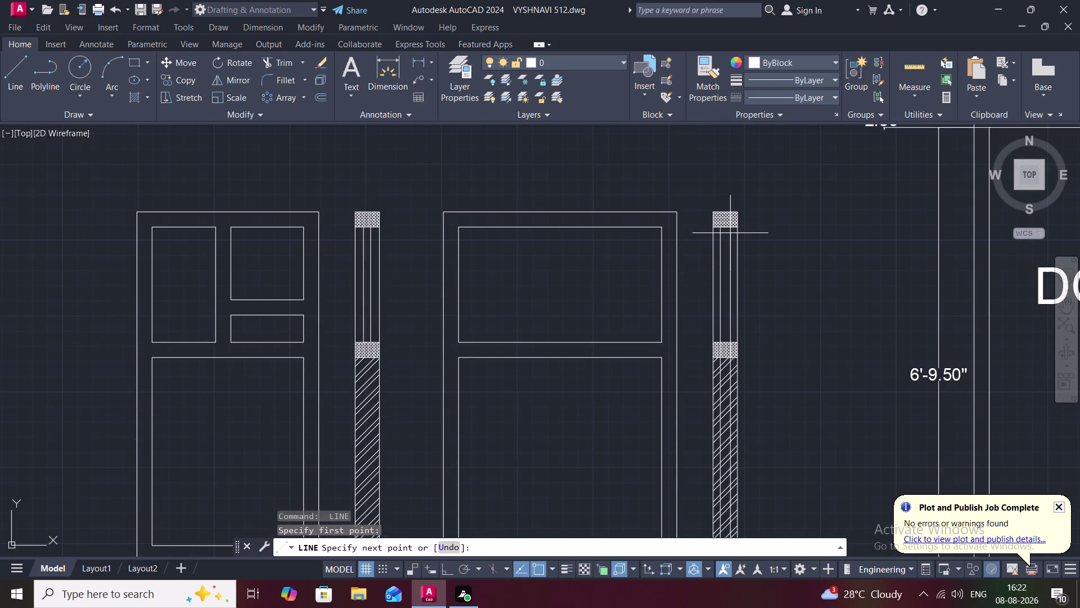
click(730, 229)
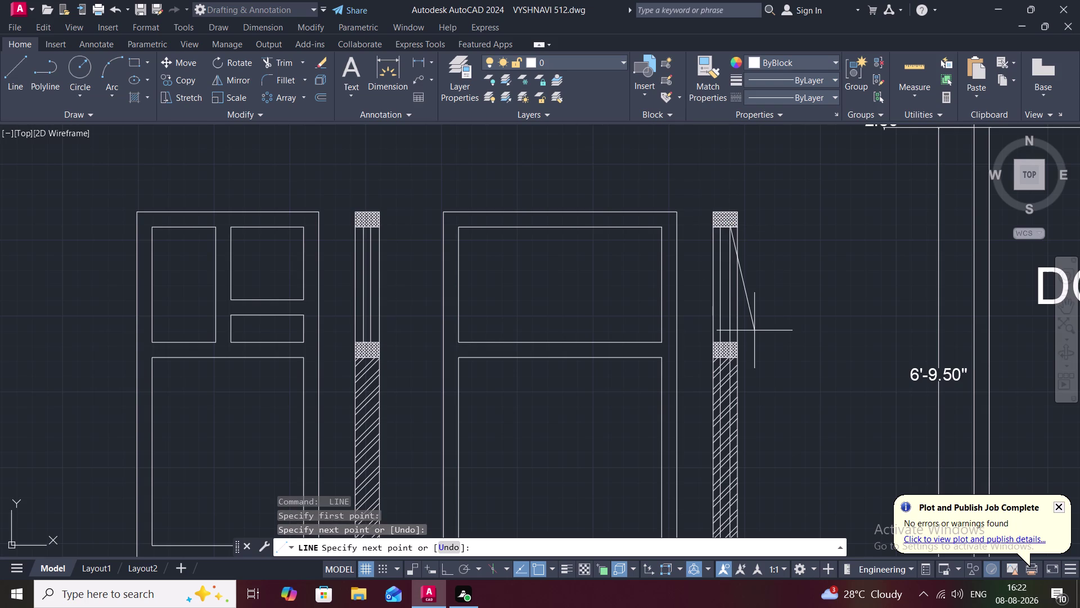
key(Escape)
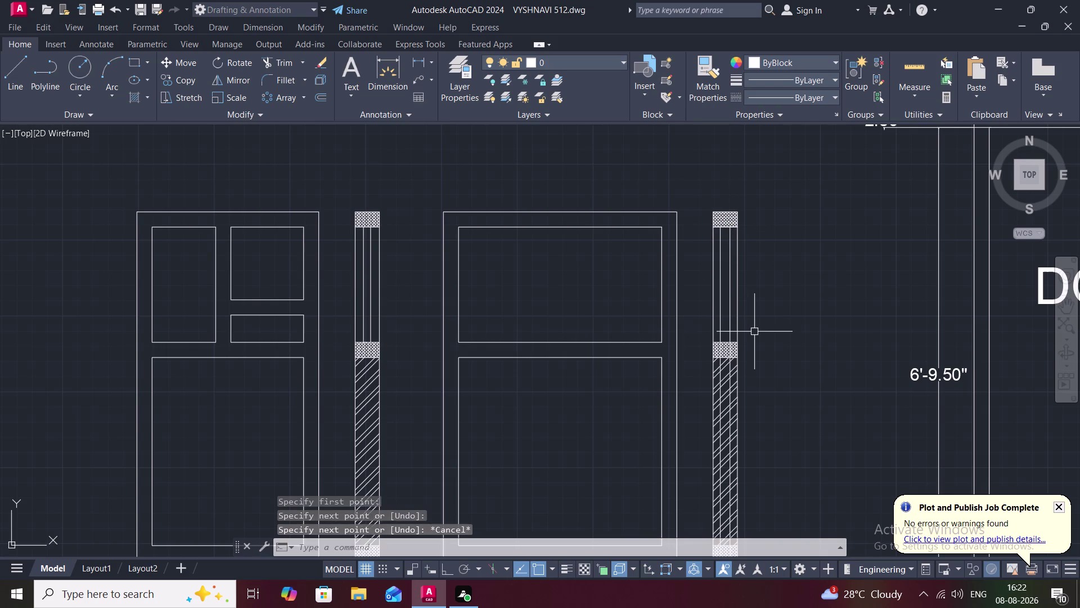
text(TR)
key(space)
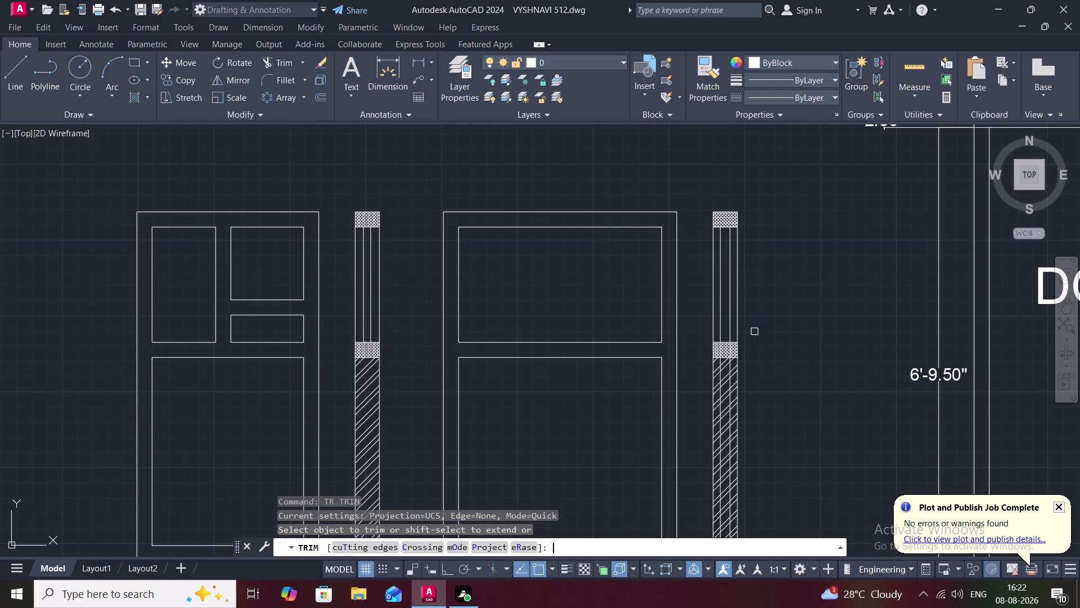
Try trimming several lines in W1's side section, then abandon the trim.
click(723, 350)
click(731, 350)
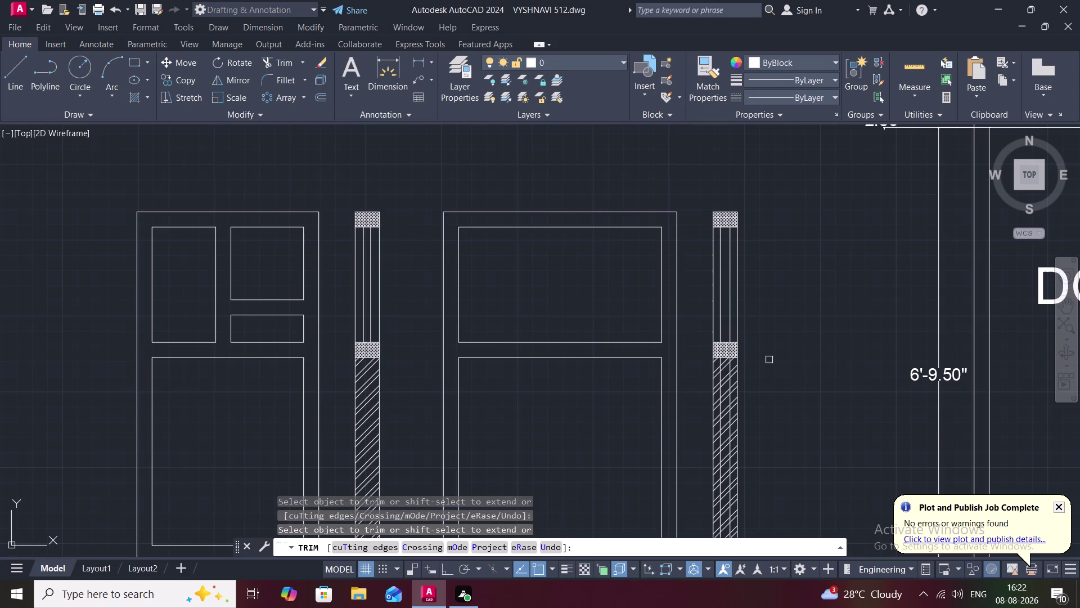
scroll(down, 3)
middle_drag(772, 360, 735, 201)
scroll(up, 3)
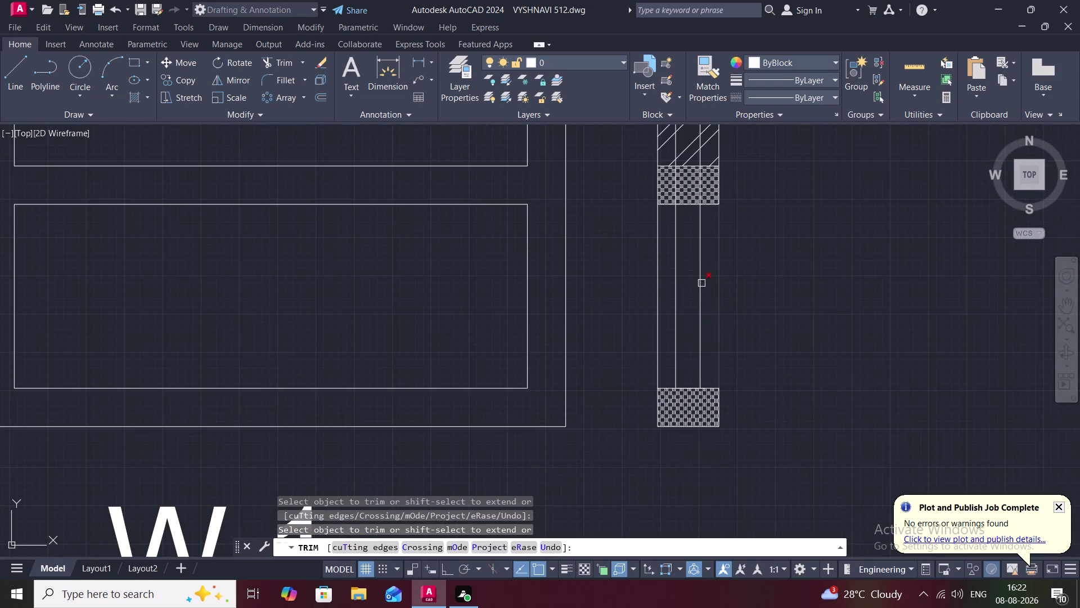
click(677, 180)
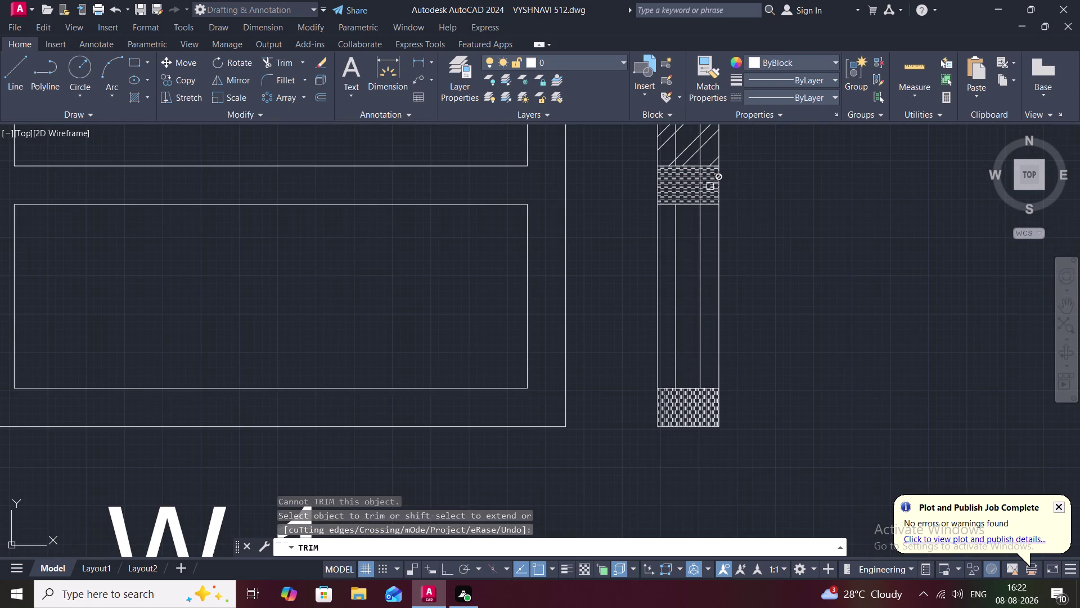
click(703, 185)
scroll(down, 3)
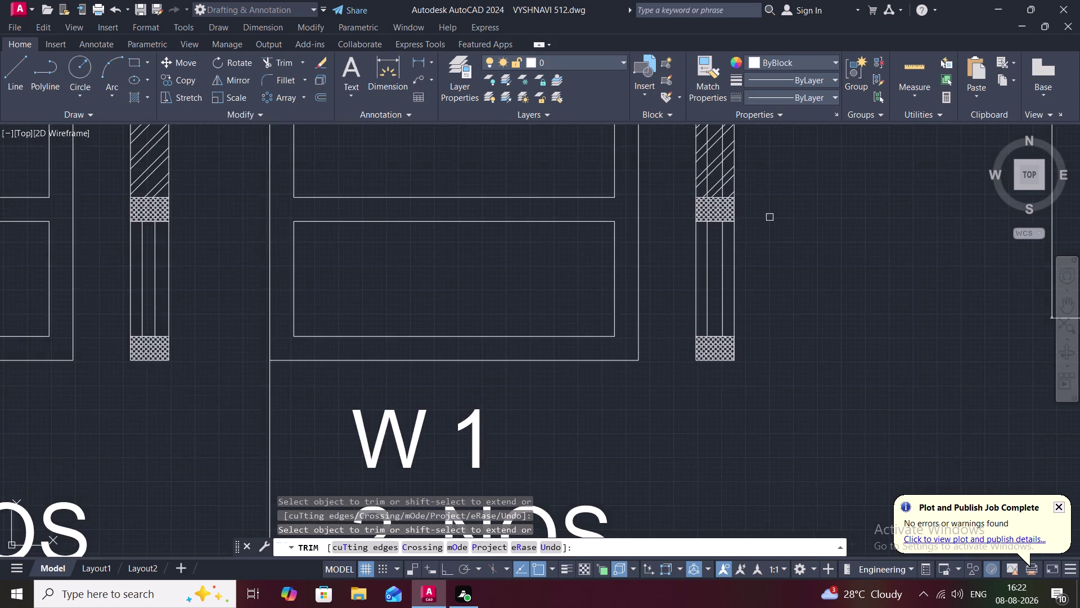
middle_drag(775, 199, 782, 304)
scroll(down, 3)
scroll(down, 3)
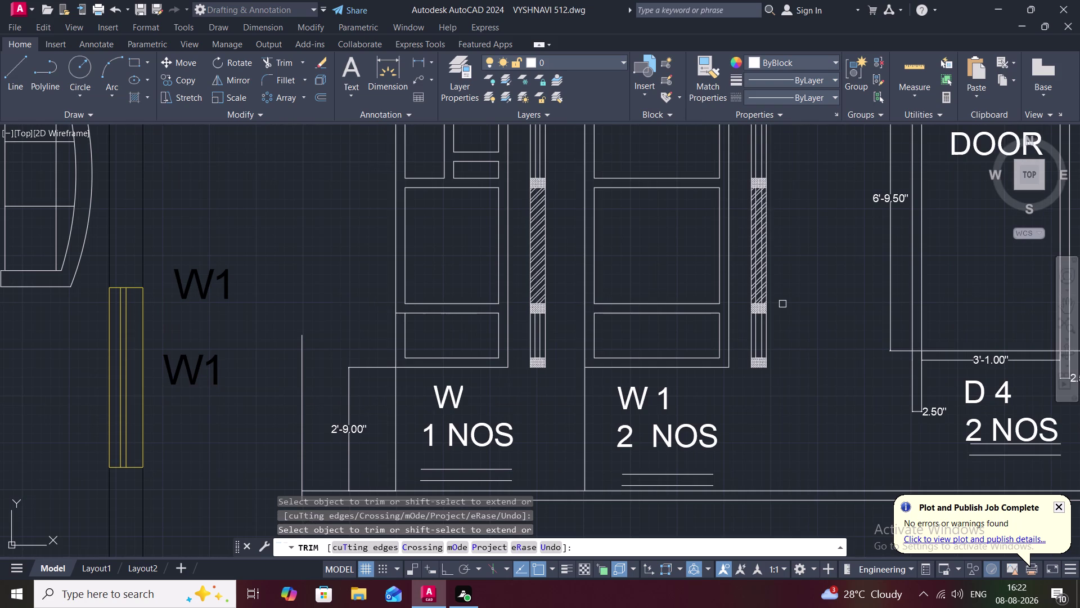
key(Escape)
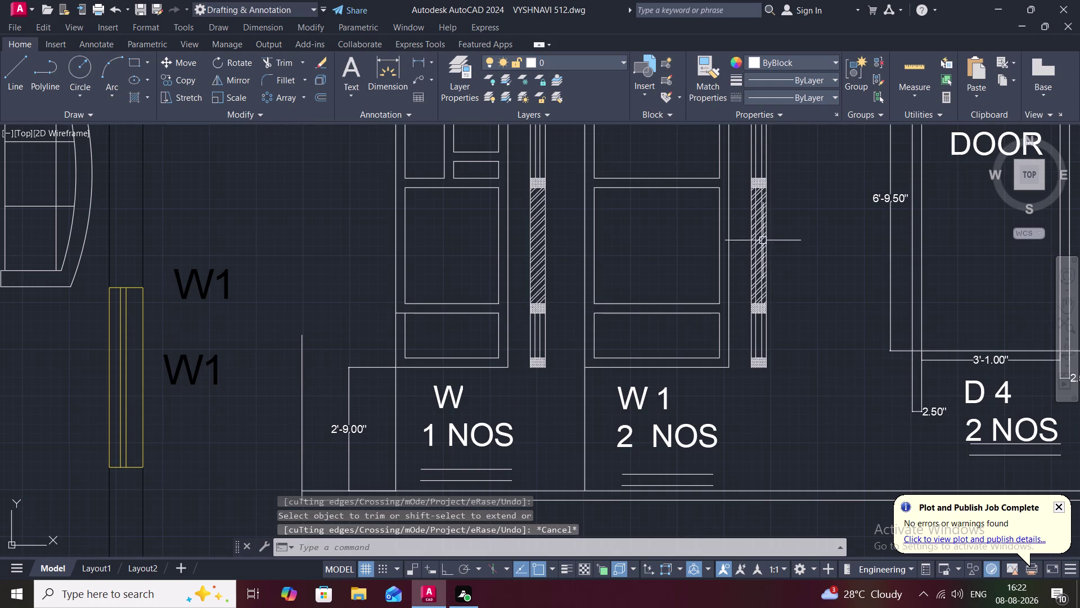
Delete the two stray lines from W1's narrow side strip.
click(764, 230)
click(758, 237)
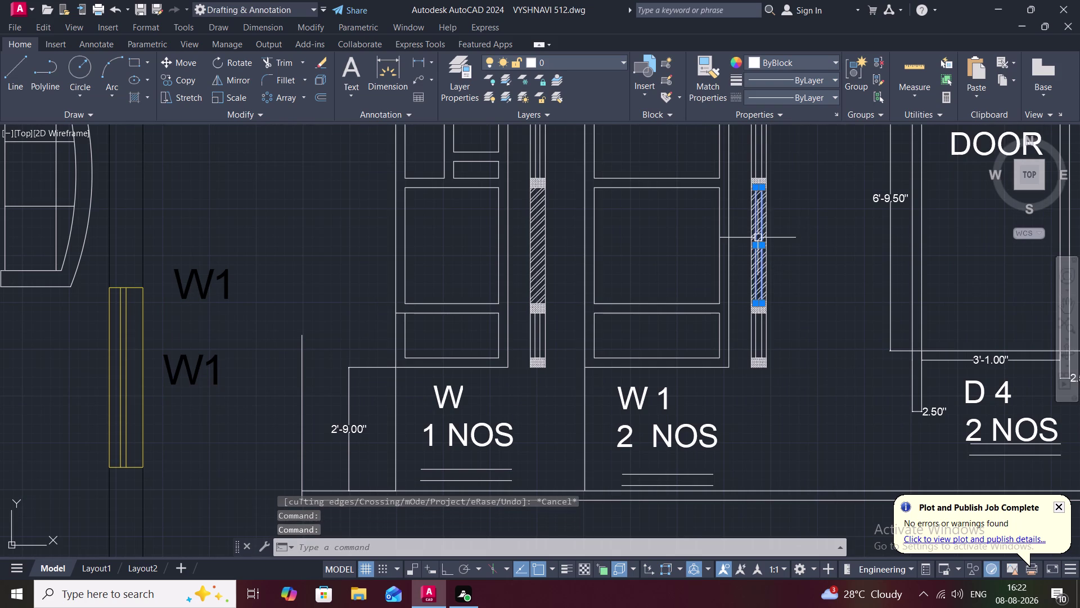
key(Delete)
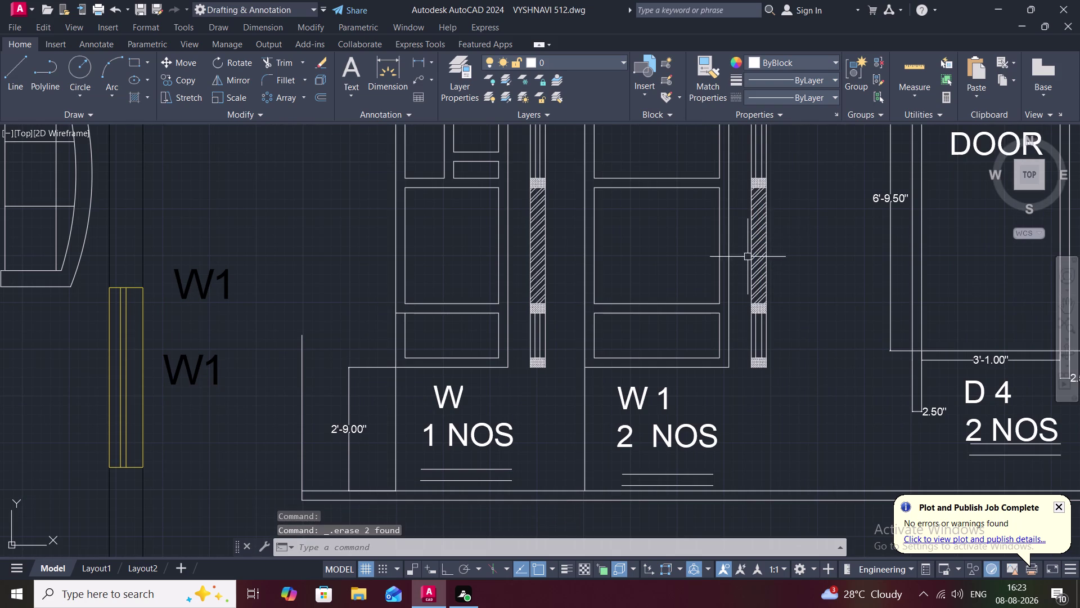
scroll(down, 3)
scroll(down, 3)
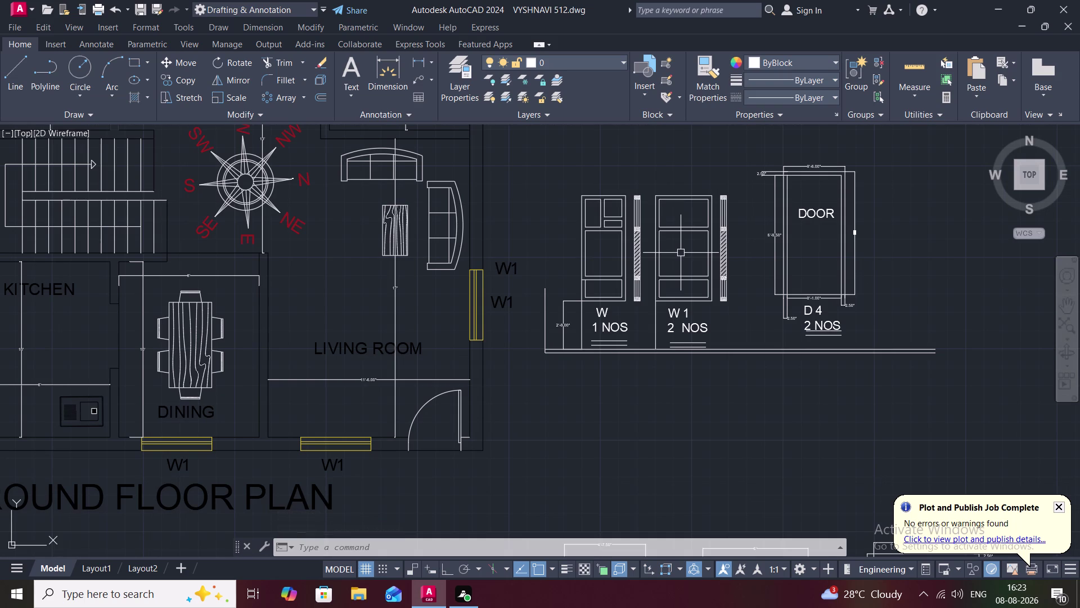
Draw the first corner-to-corner diagonal across W1's lower panel.
scroll(up, 3)
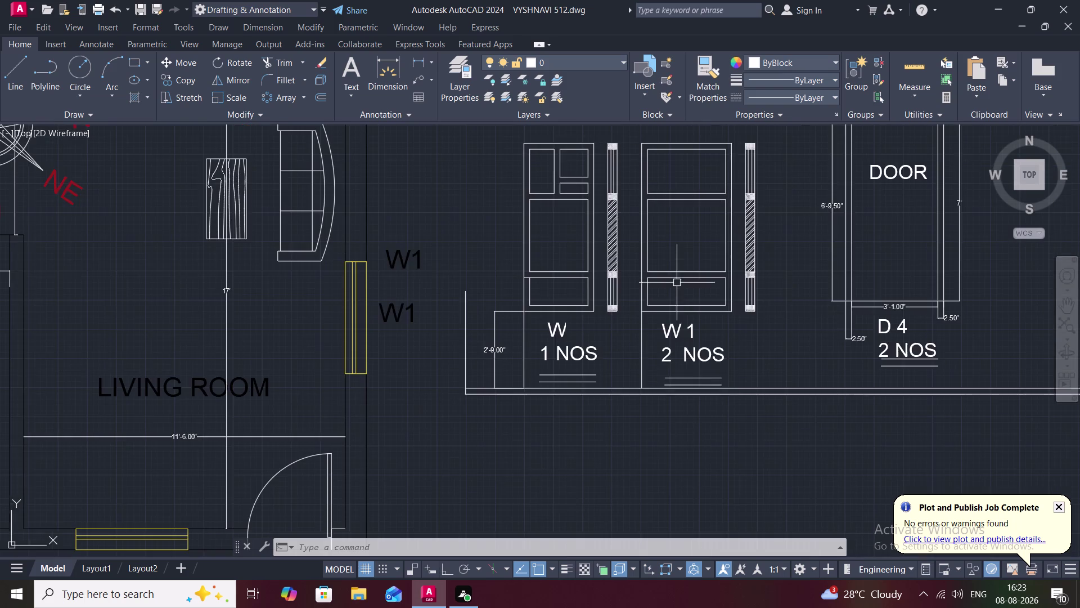
scroll(up, 3)
text(L)
key(space)
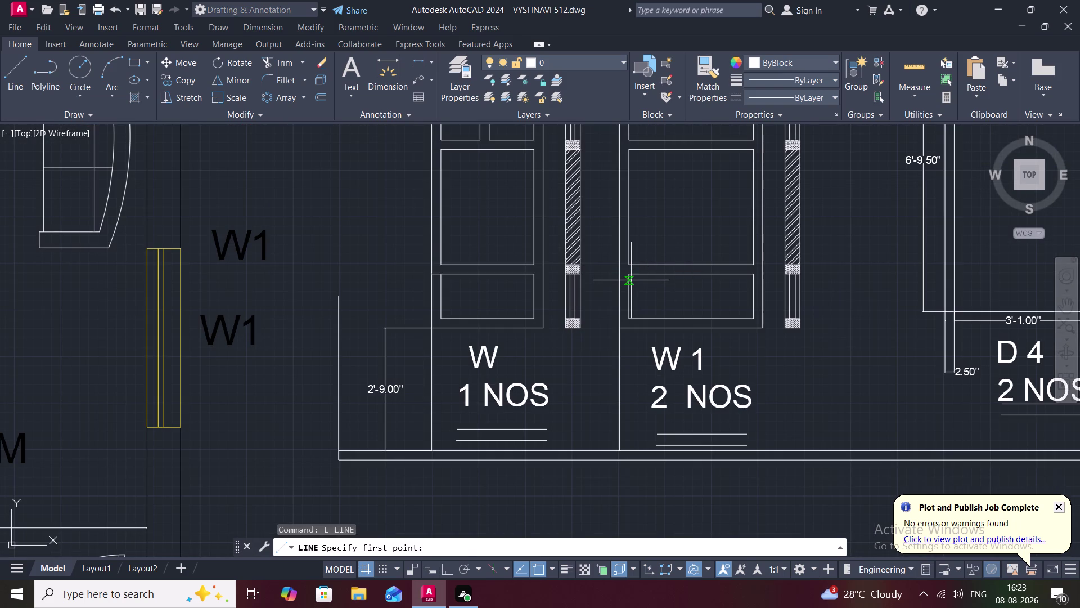
click(630, 277)
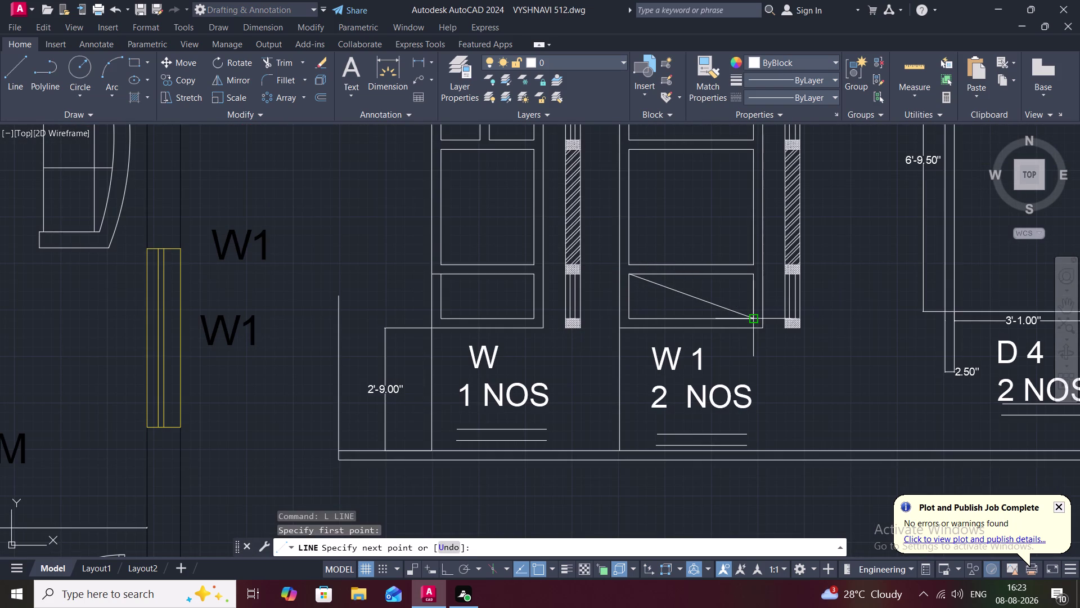
click(754, 316)
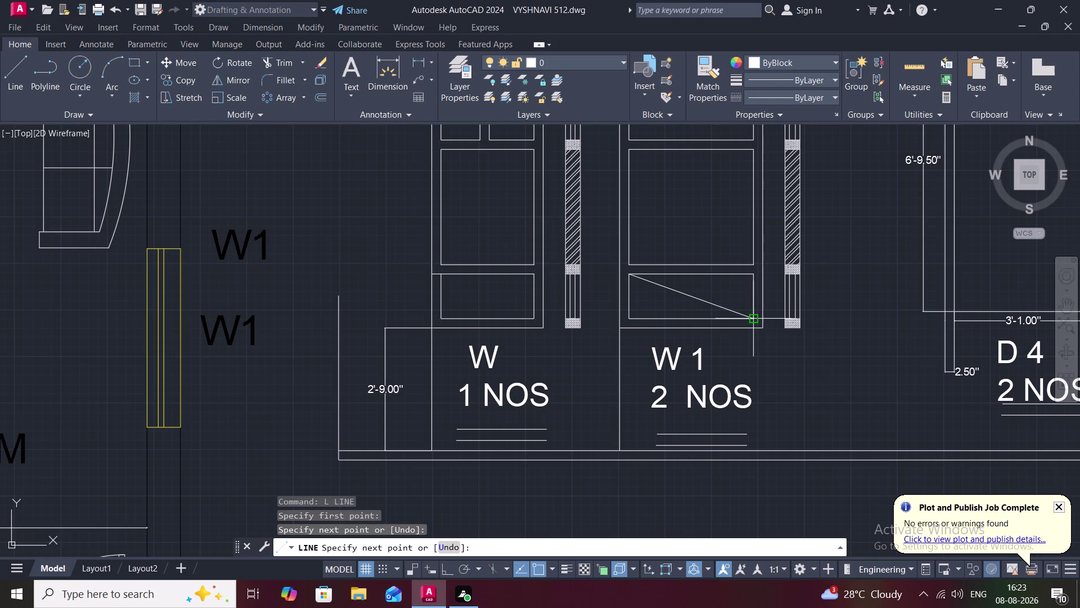
key(Escape)
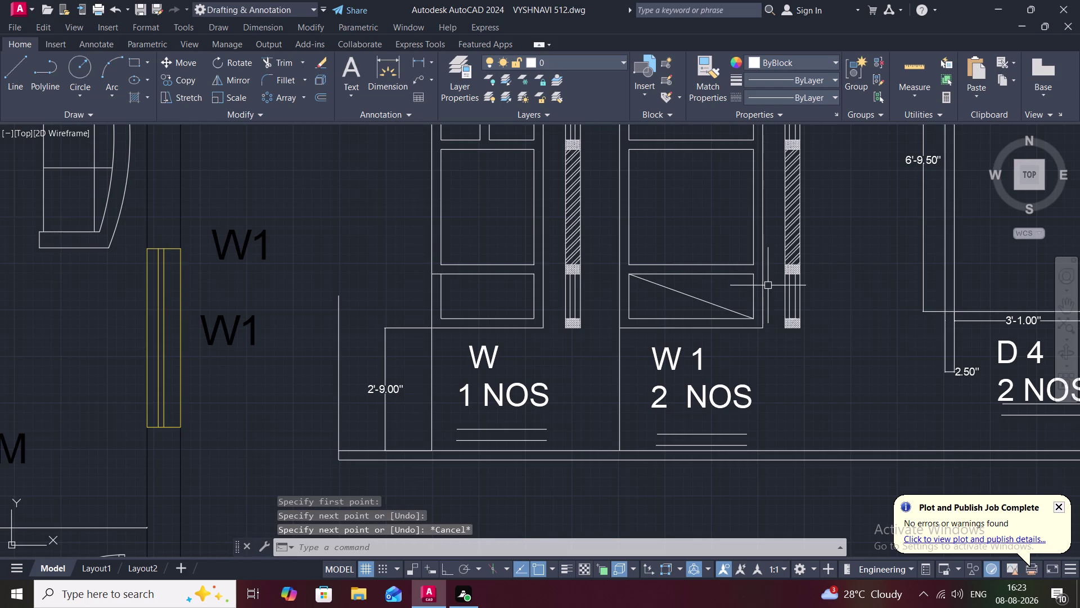
Draw the second diagonal from top-right to bottom-left, completing W1's X.
text(L)
key(space)
scroll(up, 3)
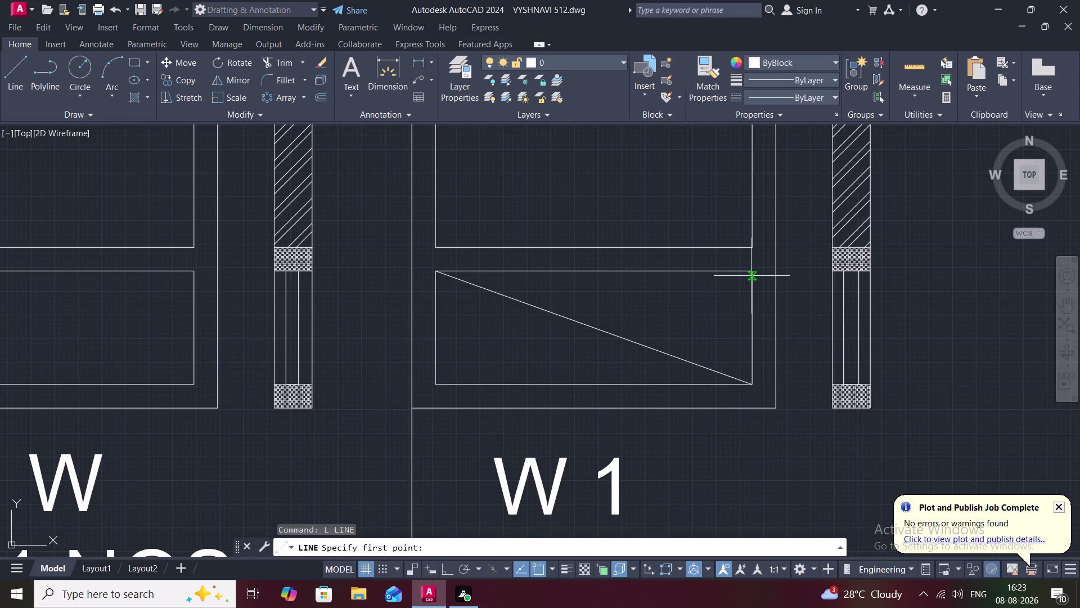
click(753, 273)
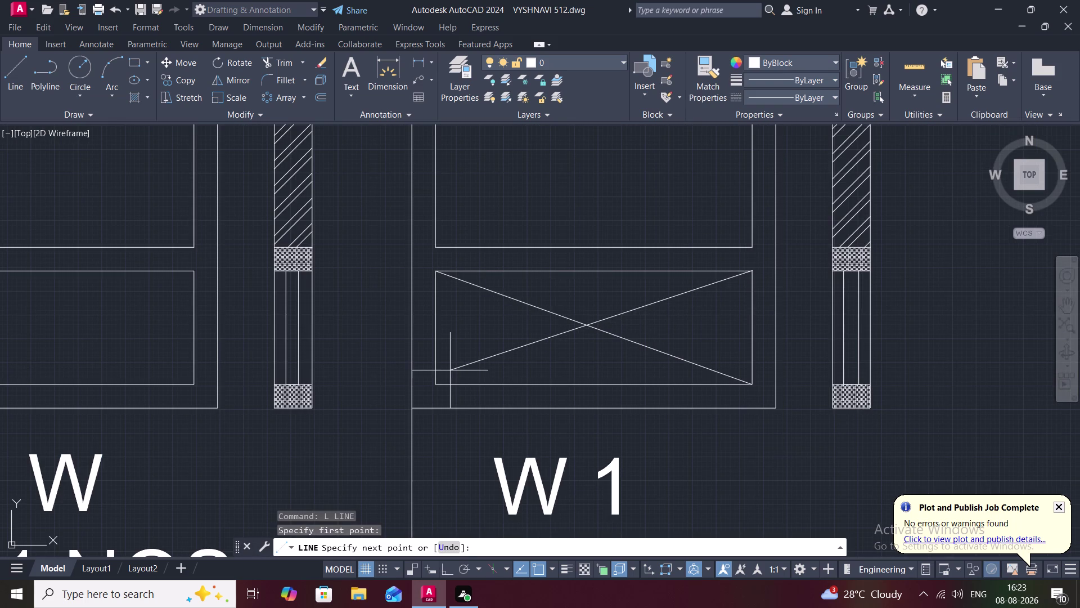
click(436, 382)
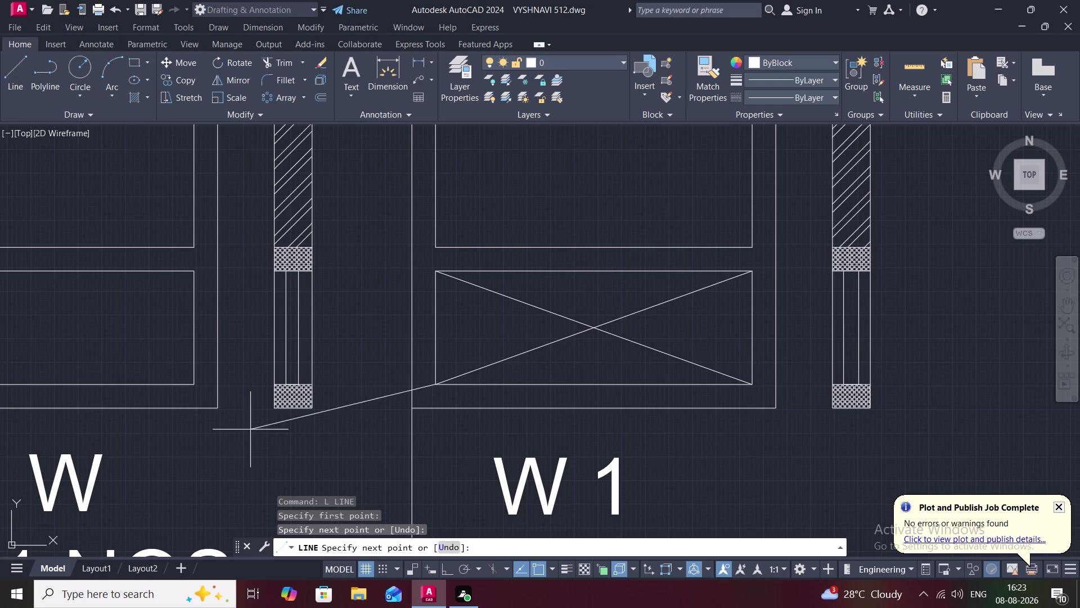
key(Escape)
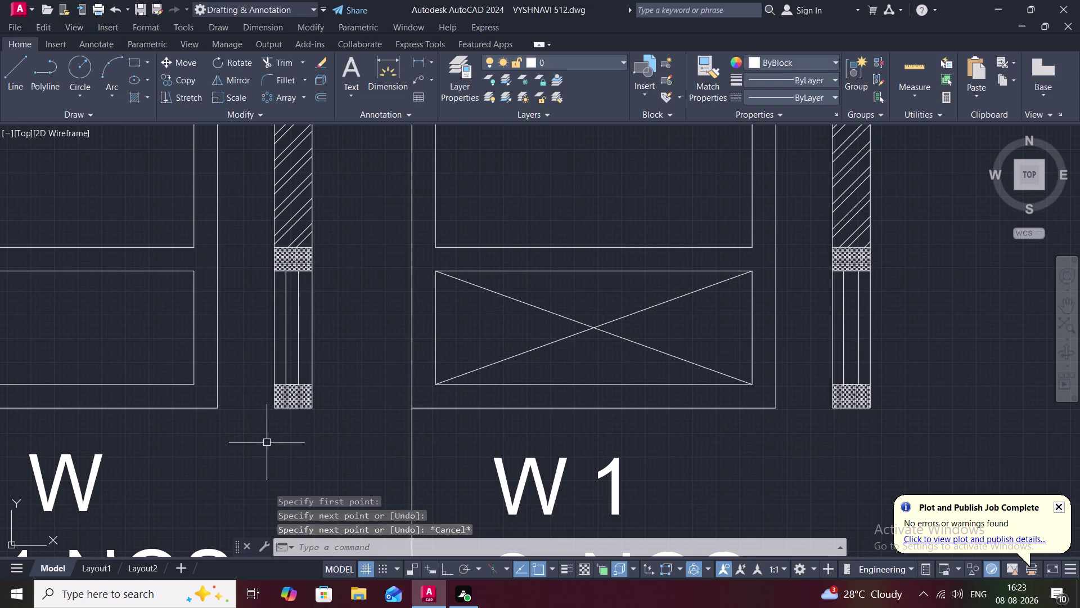
scroll(down, 3)
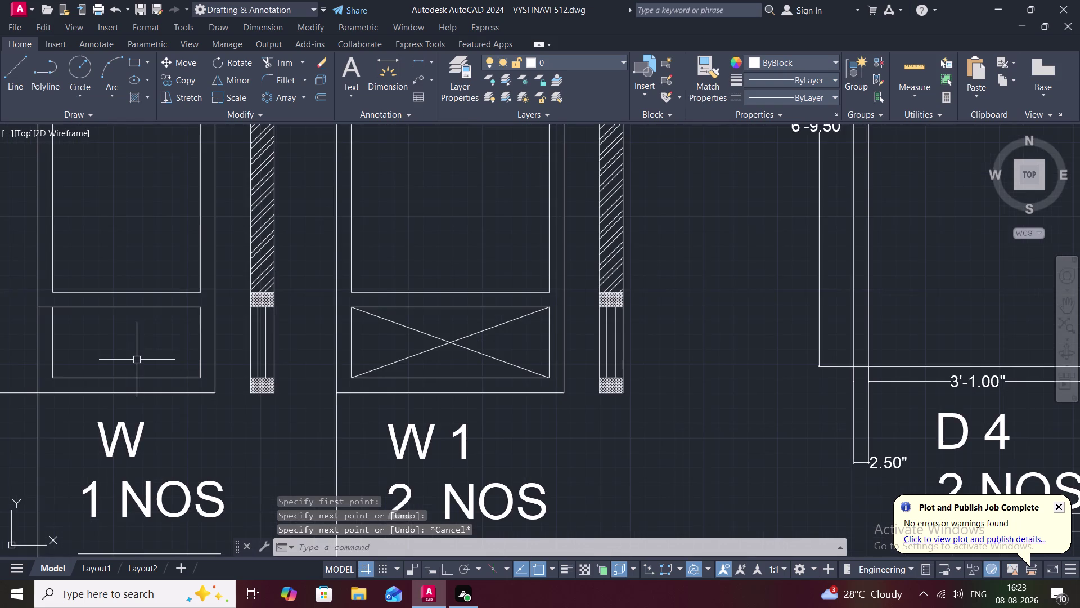
Draw a diagonal across W's lower panel from bottom-left to top-right.
middle_drag(136, 358, 388, 367)
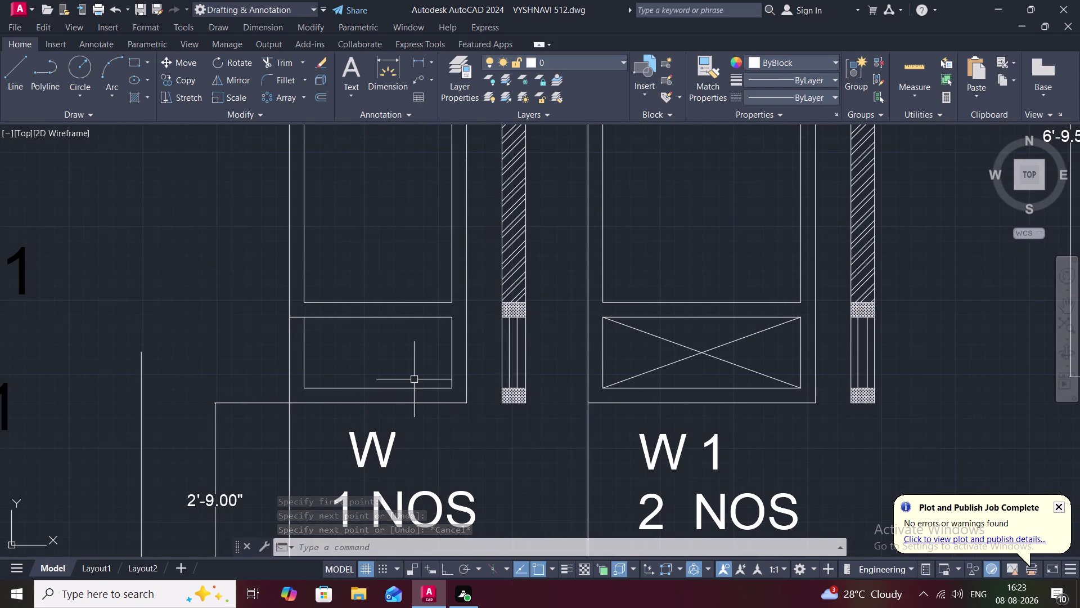
text(L)
key(space)
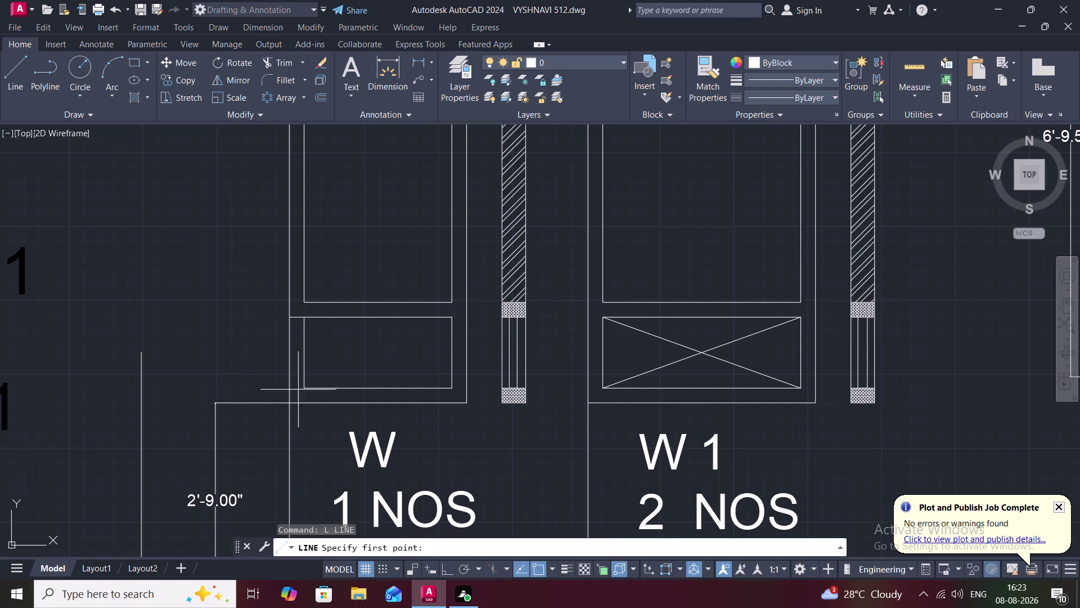
click(305, 390)
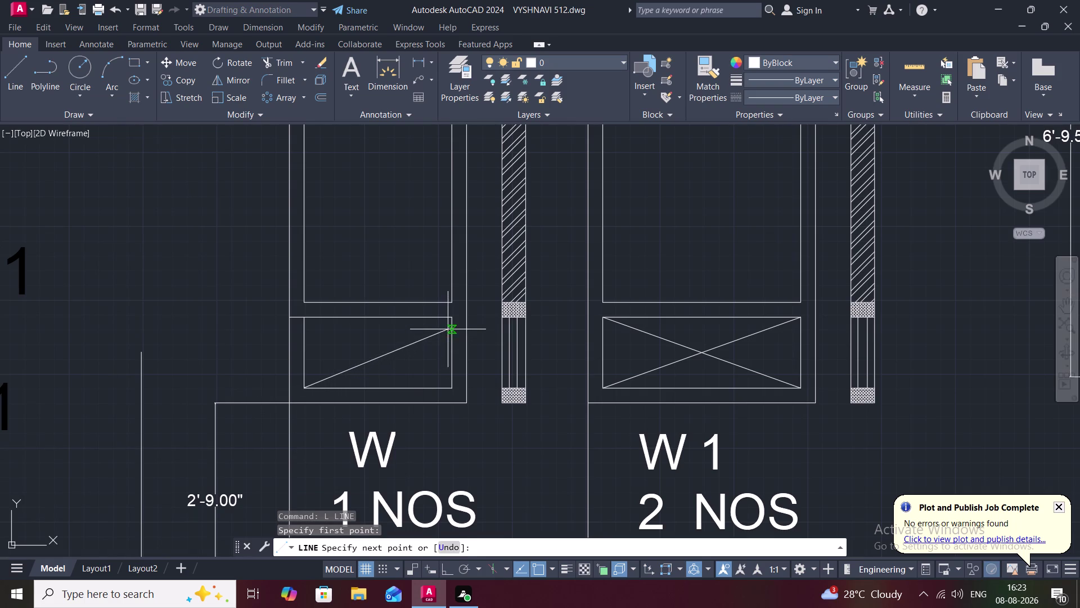
click(454, 319)
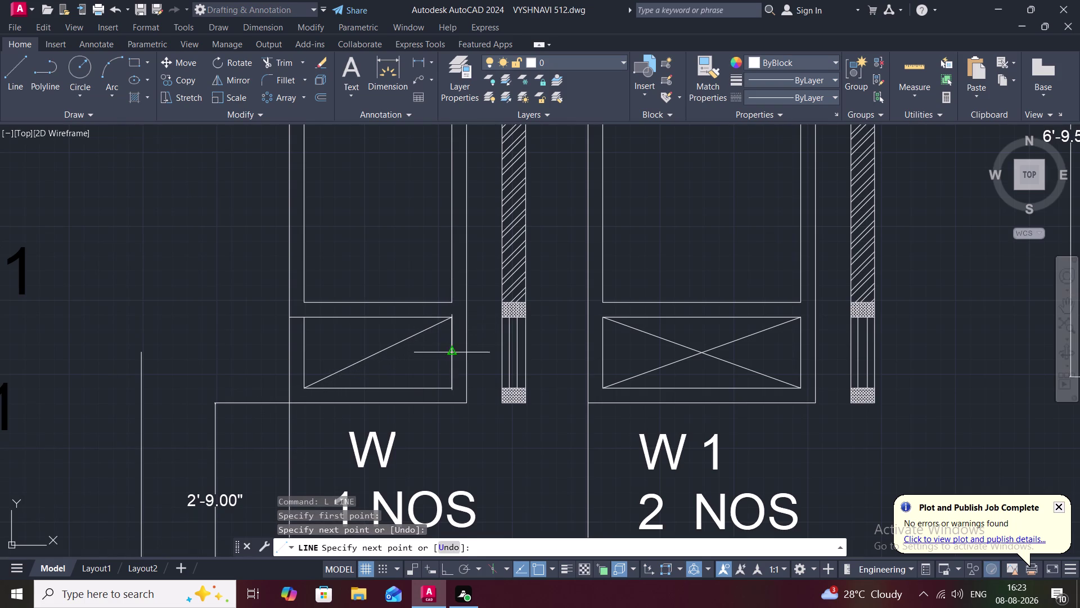
key(Escape)
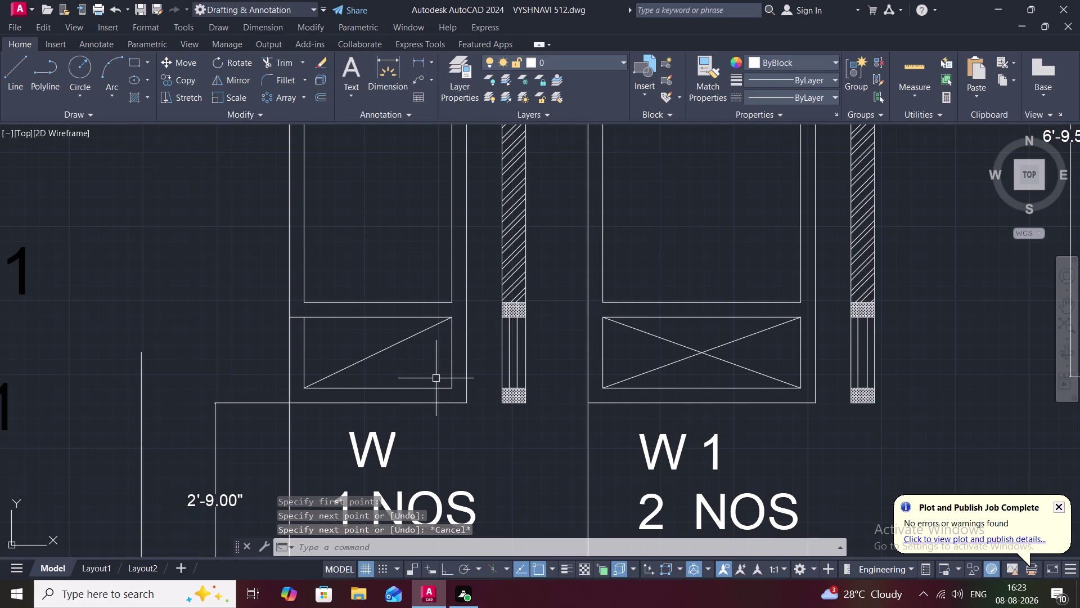
Add the crossing diagonal on W's lower panel to complete the X.
text(L)
key(space)
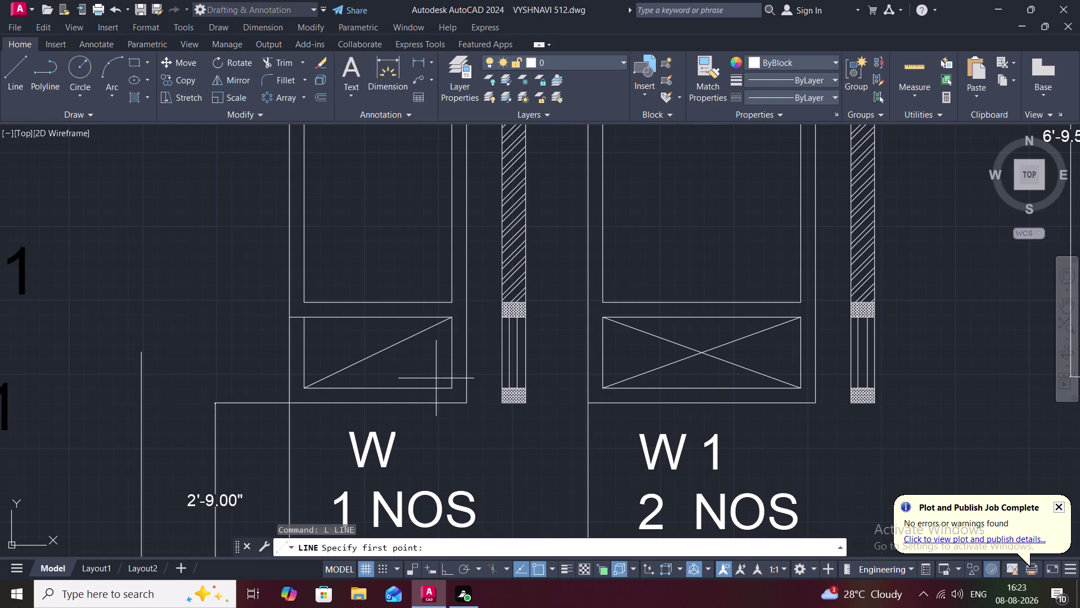
click(449, 390)
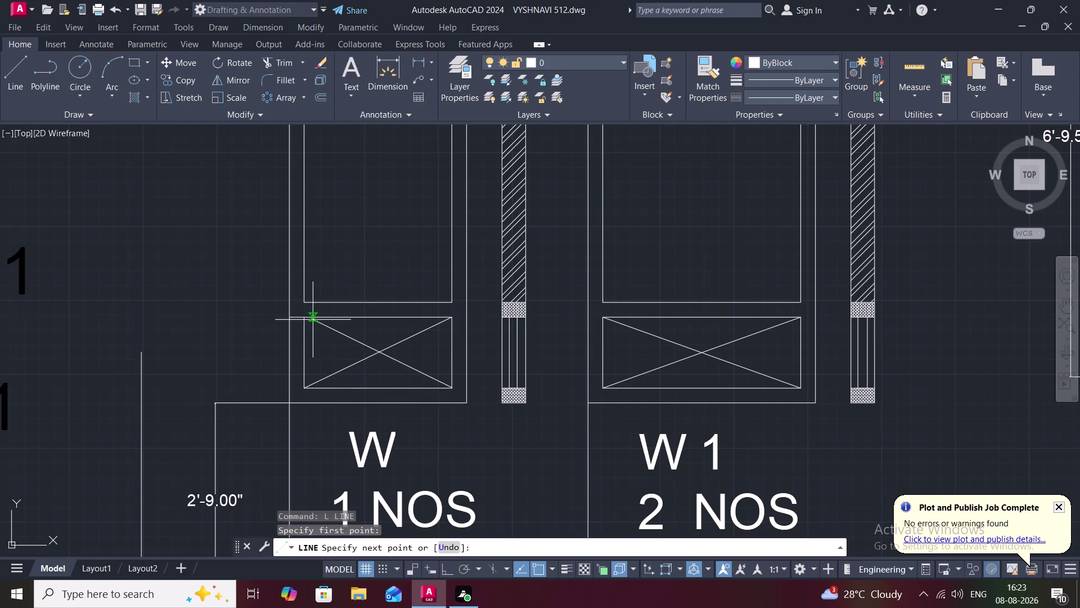
click(305, 319)
key(Escape)
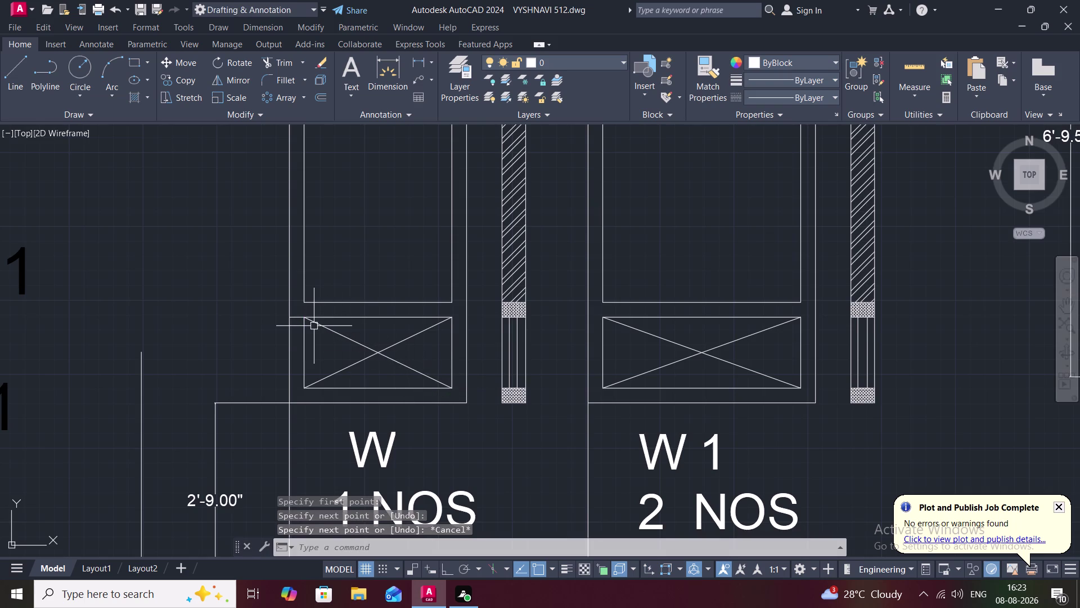
scroll(up, 3)
middle_drag(307, 353, 402, 421)
scroll(down, 3)
scroll(down, 3)
text(TR)
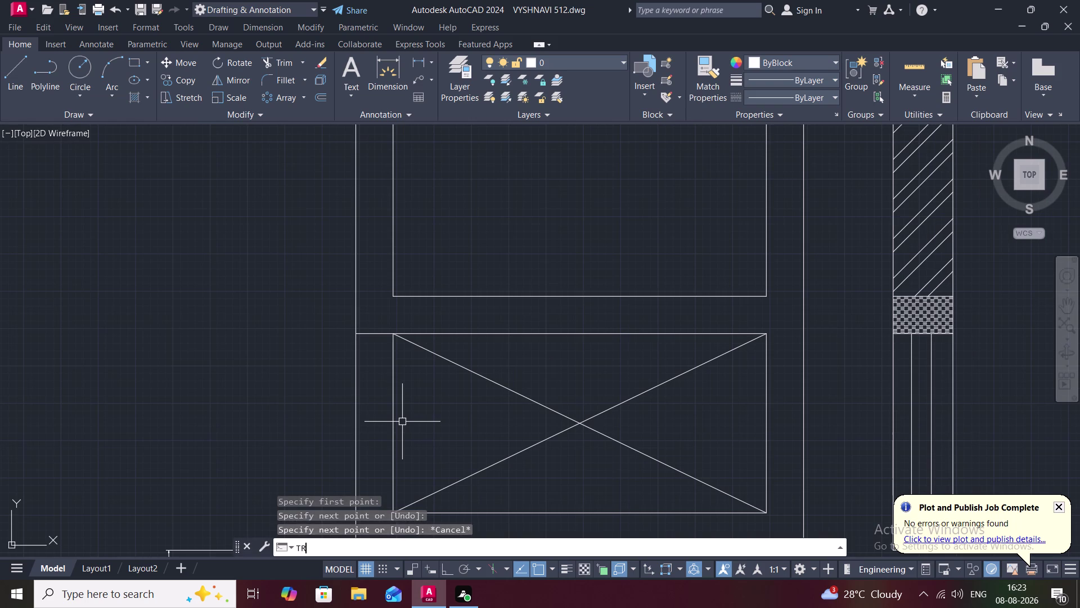
key(space)
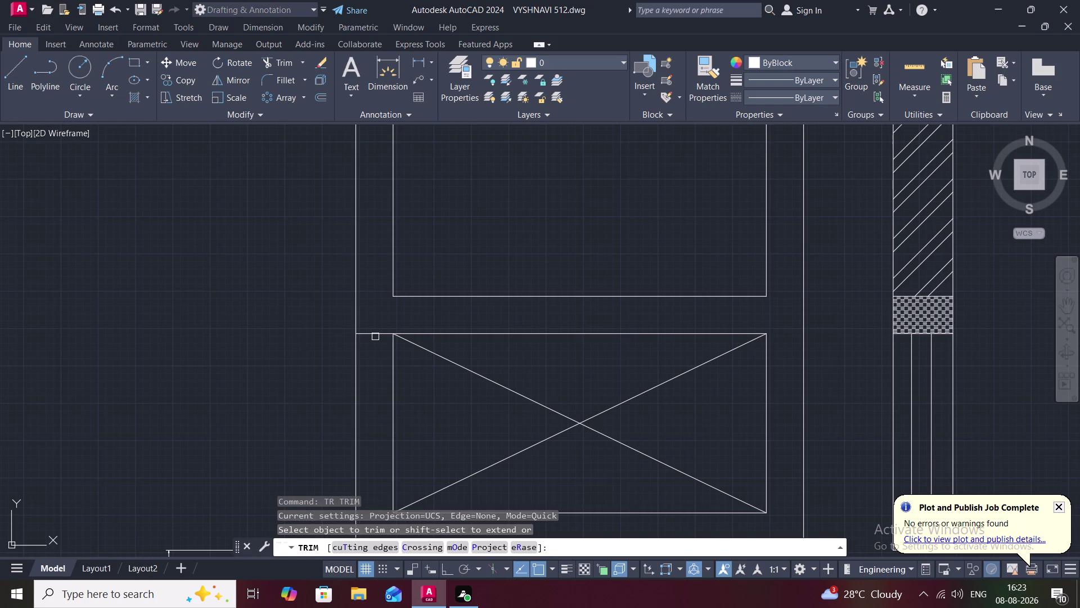
click(375, 335)
scroll(down, 3)
scroll(down, 3)
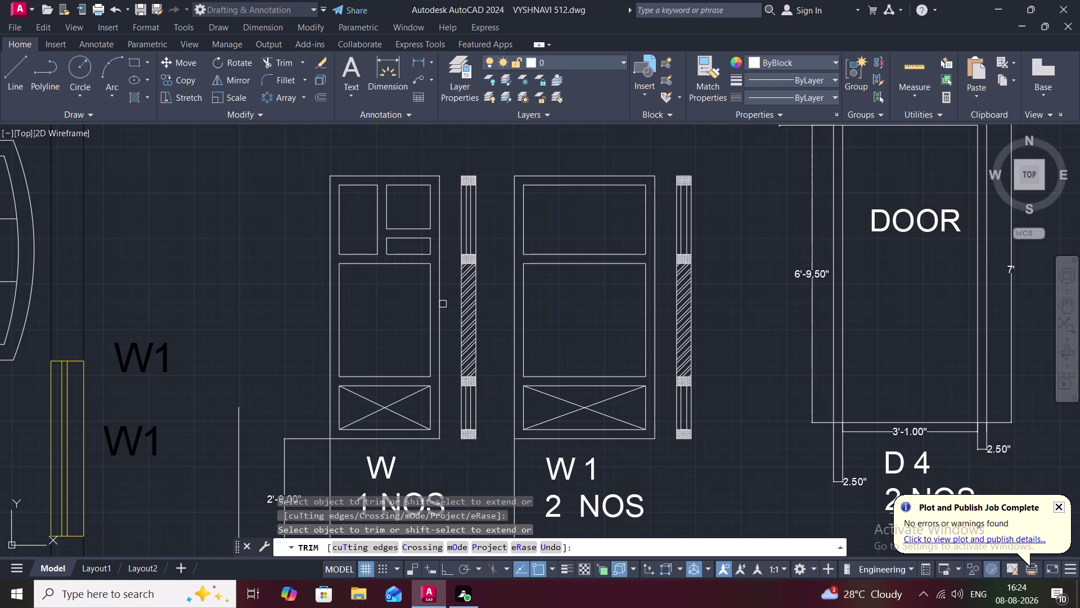
key(l)
key(Escape)
text(L)
key(space)
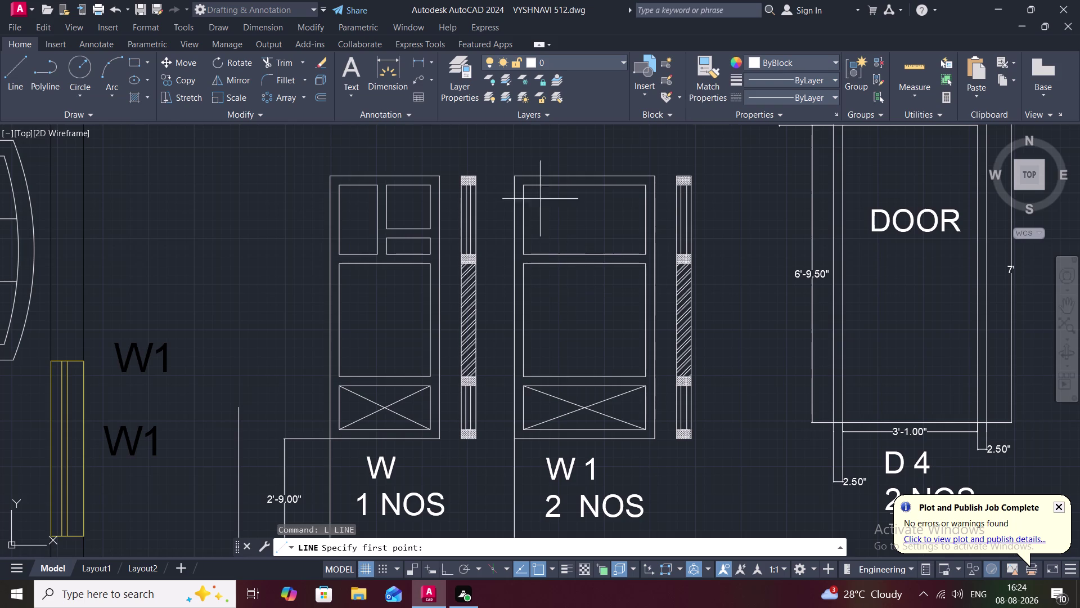
click(419, 59)
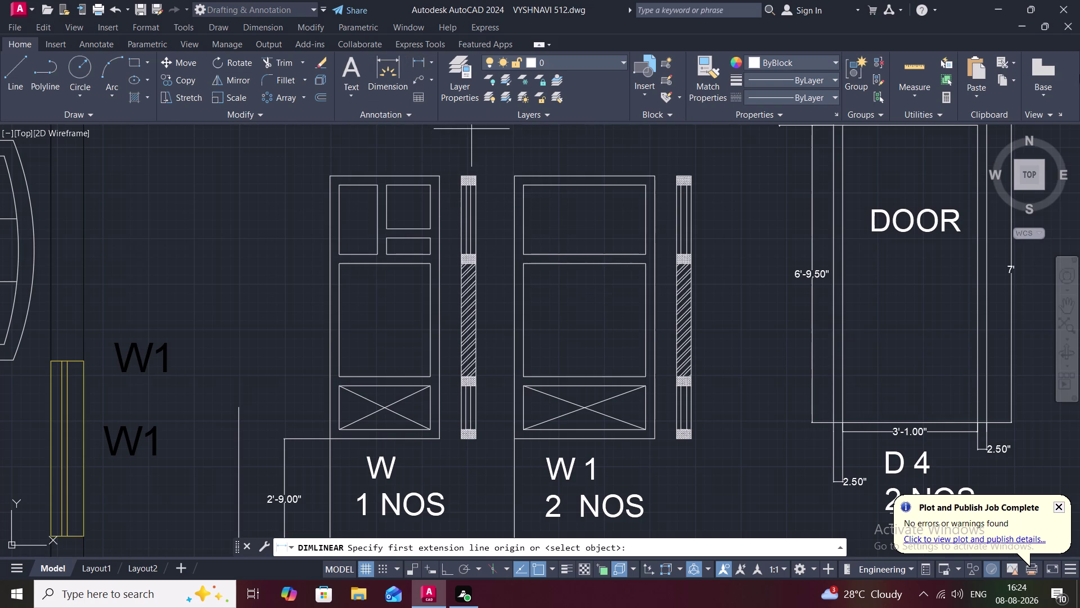
Measure W1's panel, then trim the two dividing segments between its upper and middle panels.
click(897, 70)
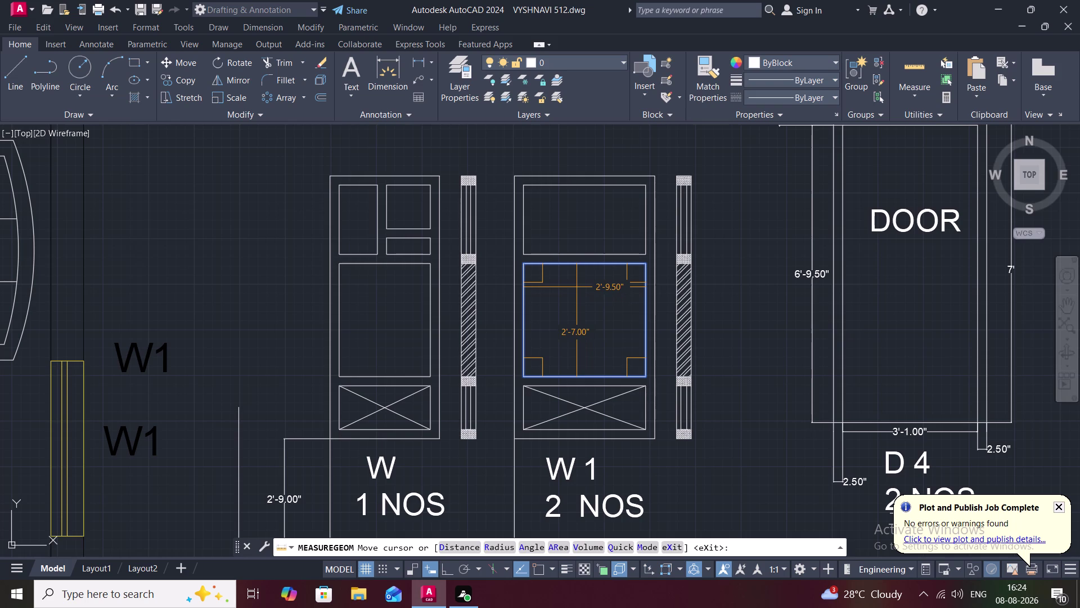
key(Escape)
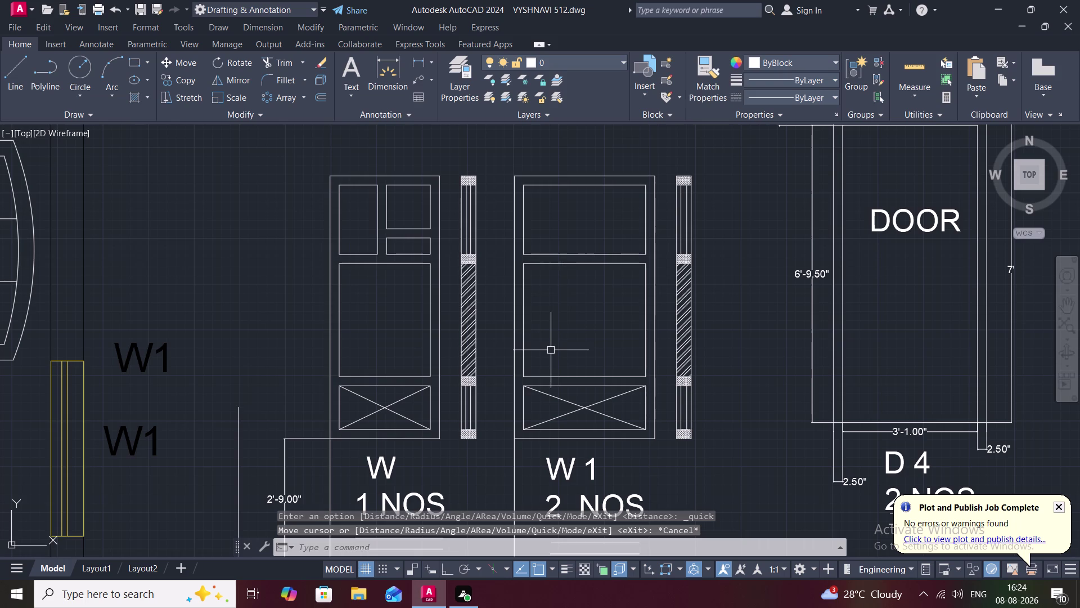
text(TR)
key(space)
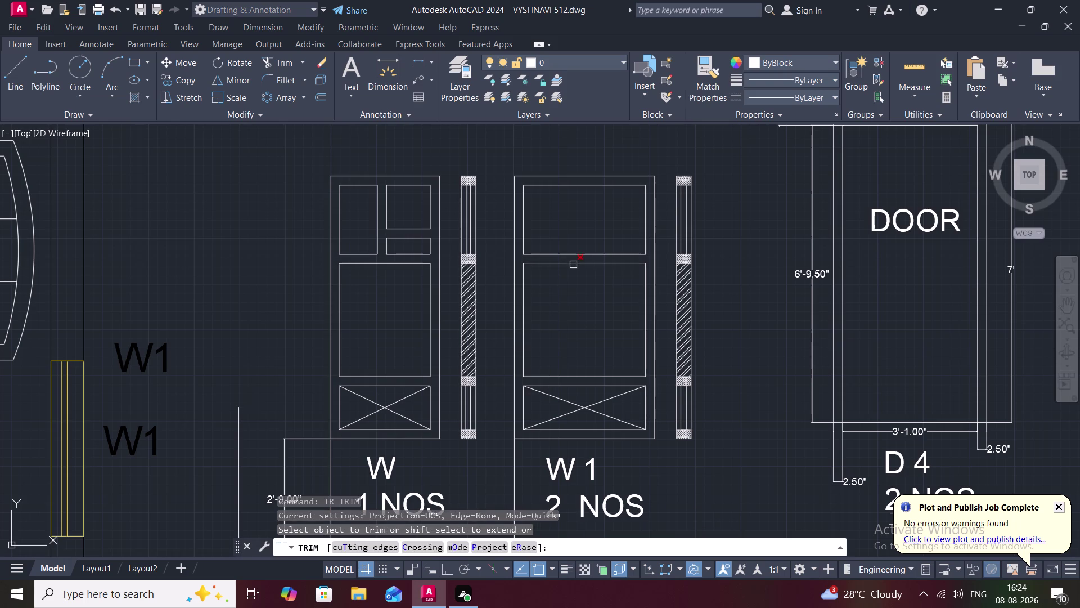
click(576, 262)
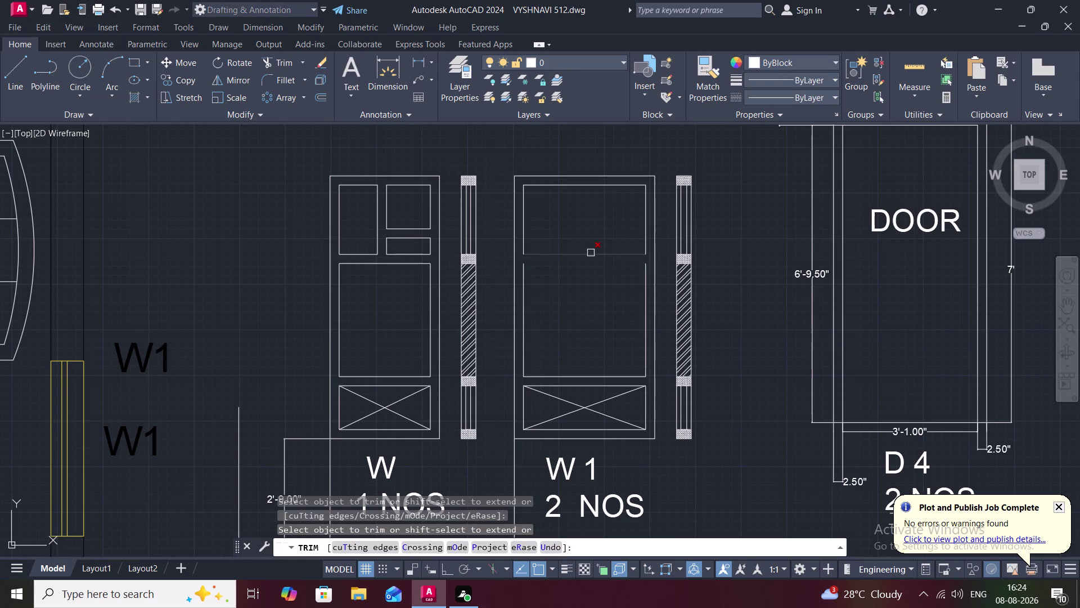
click(591, 253)
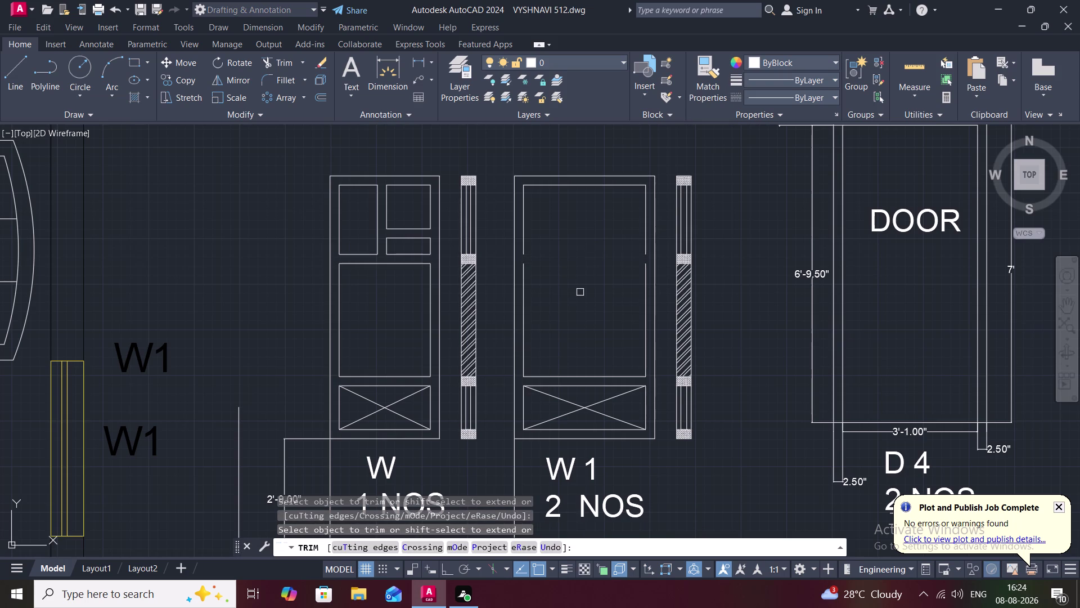
key(Escape)
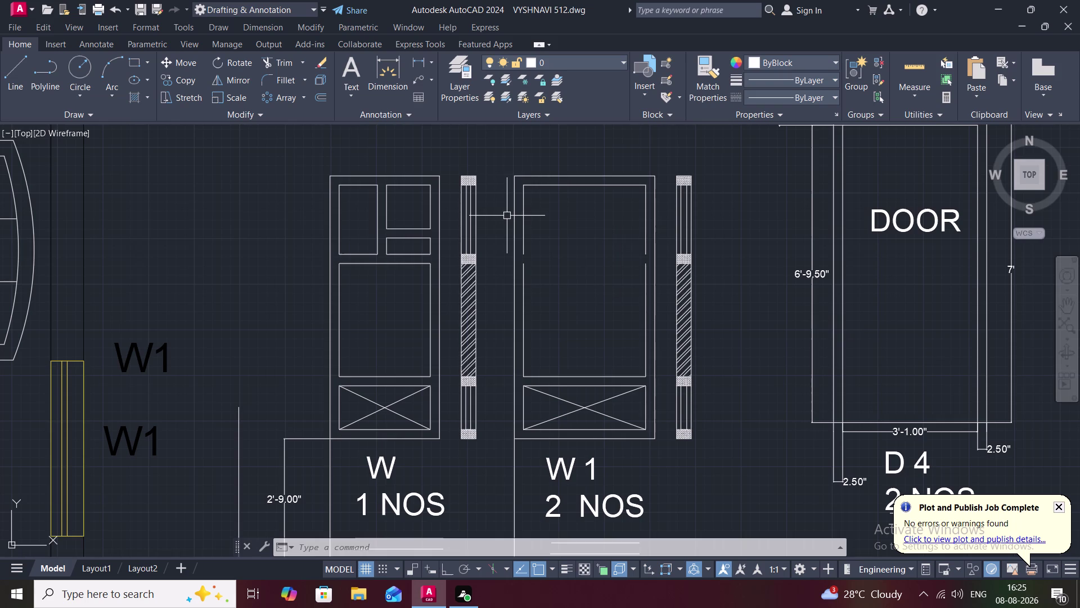
text(1)
text(')
text(4.)
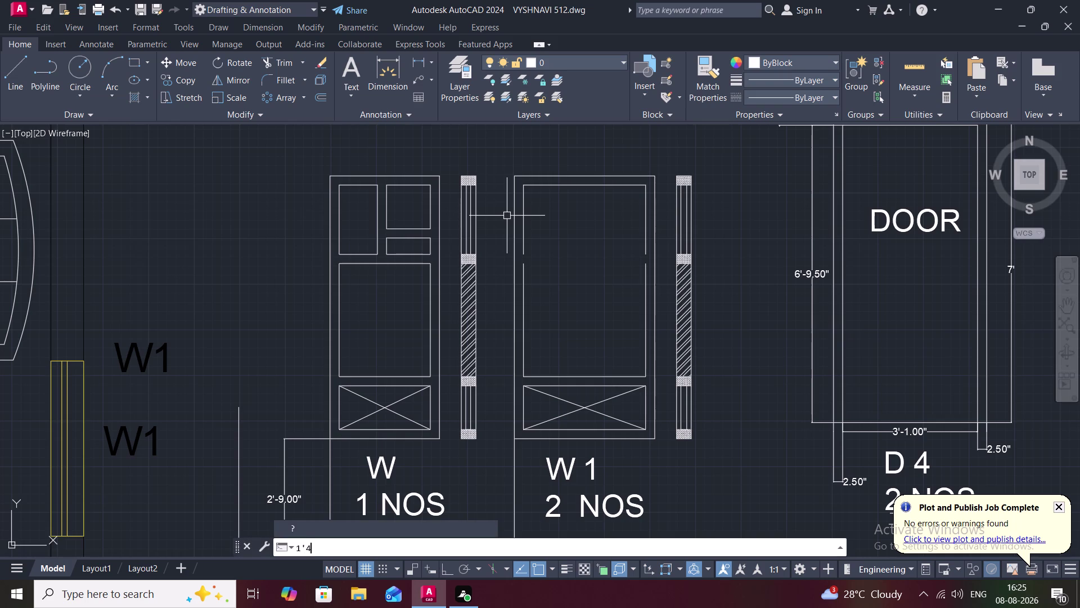
text(5")
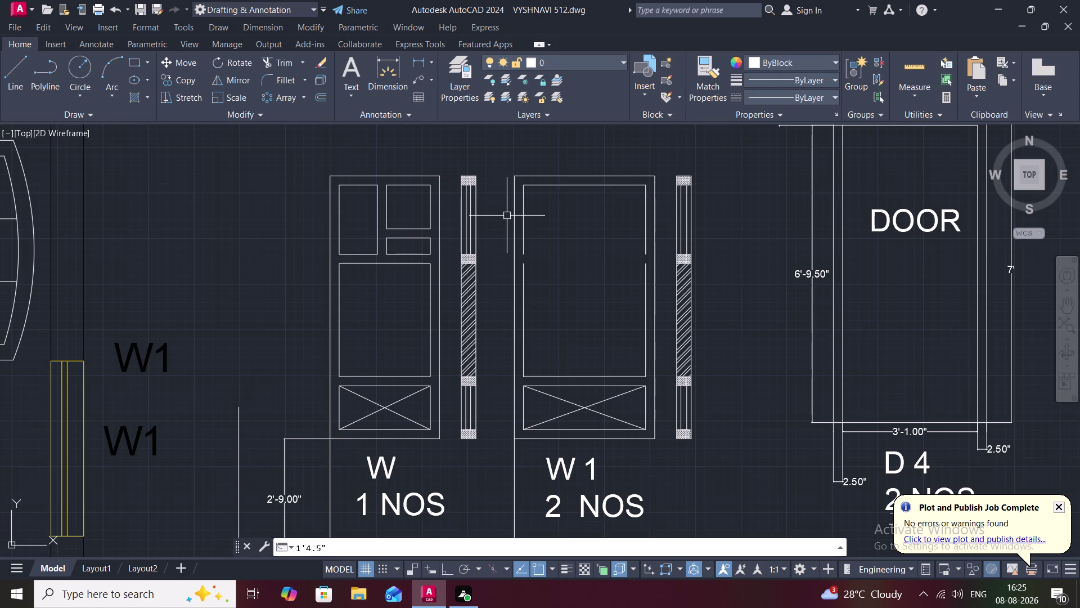
key(Escape)
key(l)
key(space)
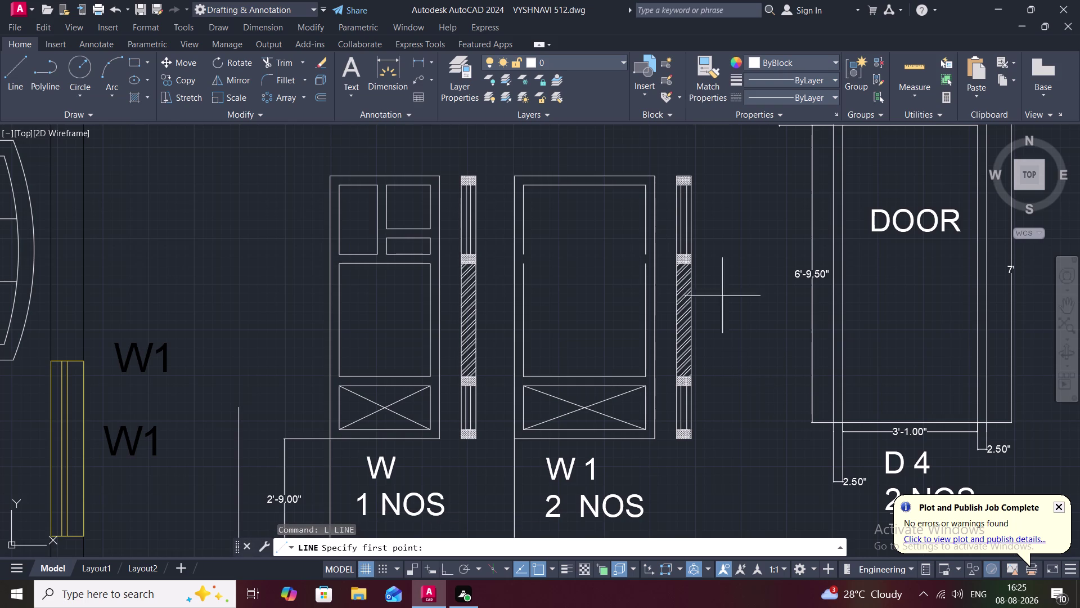
key(Escape)
text(O)
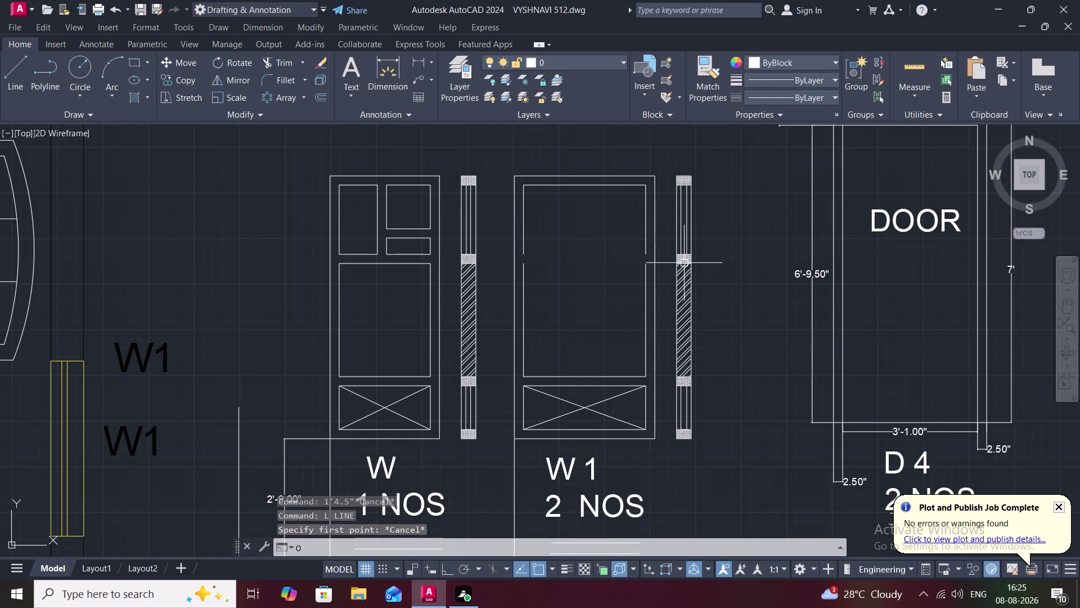
key(space)
key(space)
text(O)
key(space)
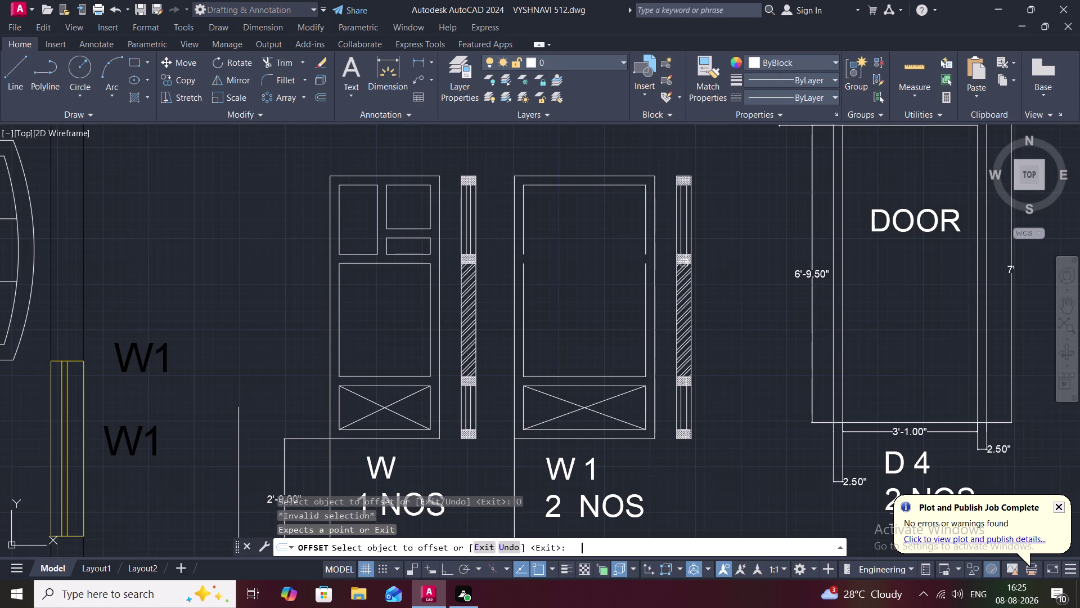
key(1)
key(apostrophe)
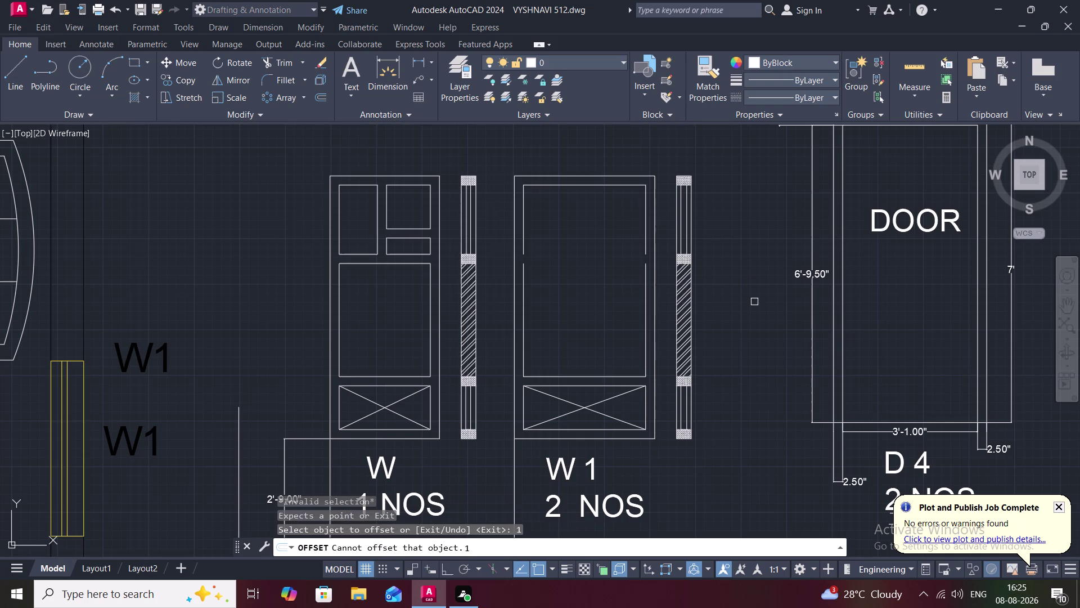
key(4)
key(period)
key(5)
key(BackSpace)
key(2)
key(5)
key(shift+quotedbl)
key(space)
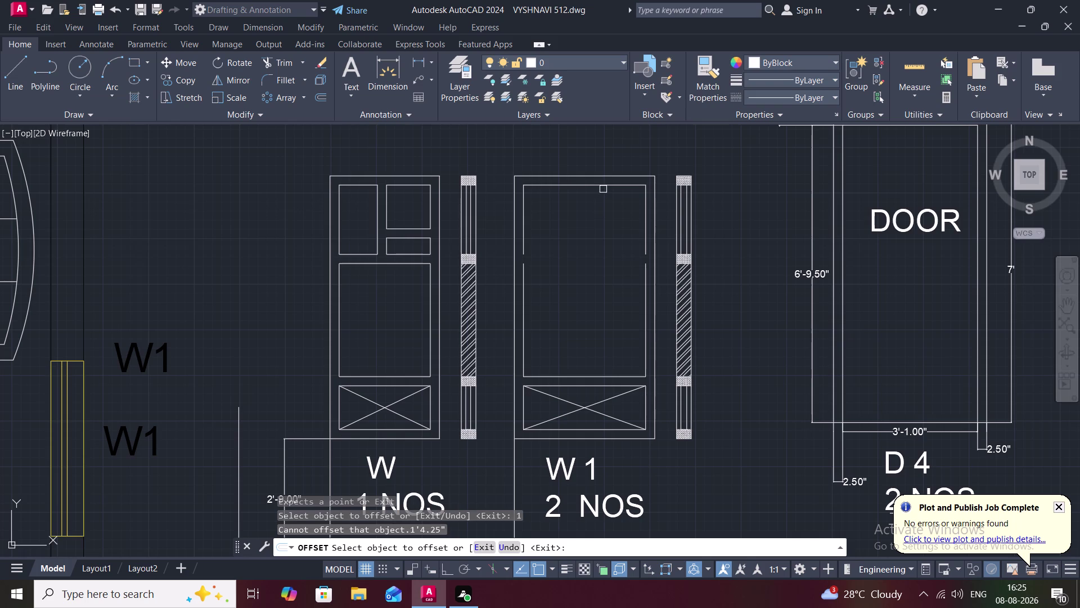
click(606, 186)
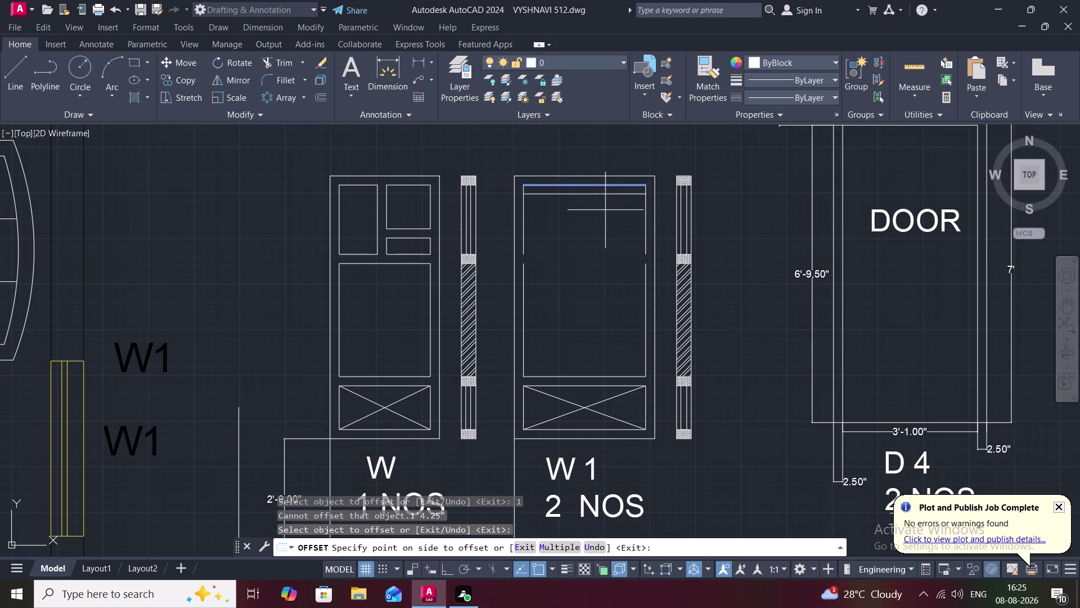
key(Escape)
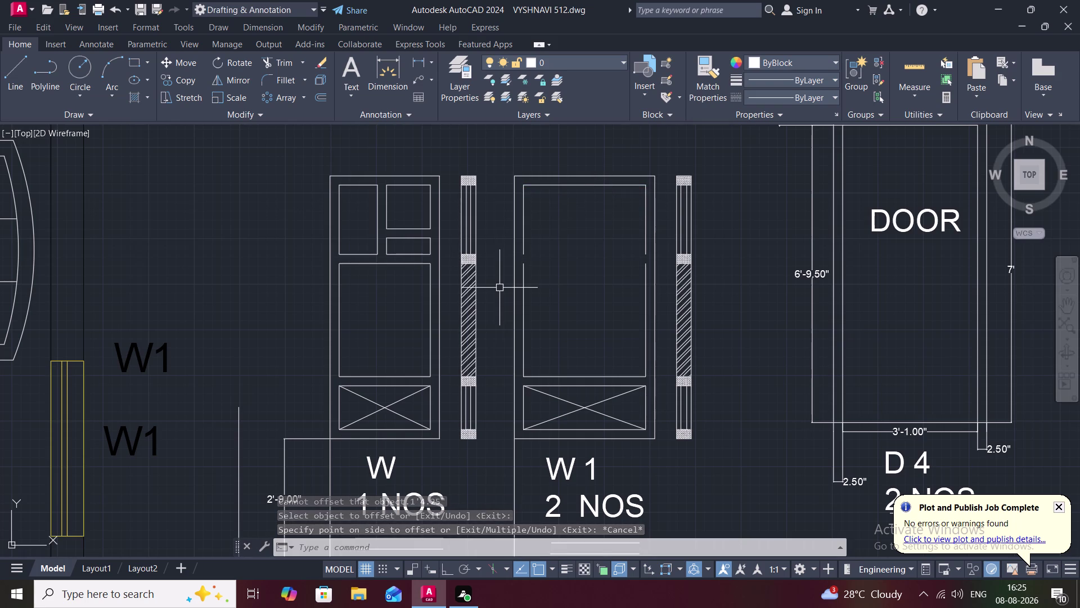
text(O)
key(space)
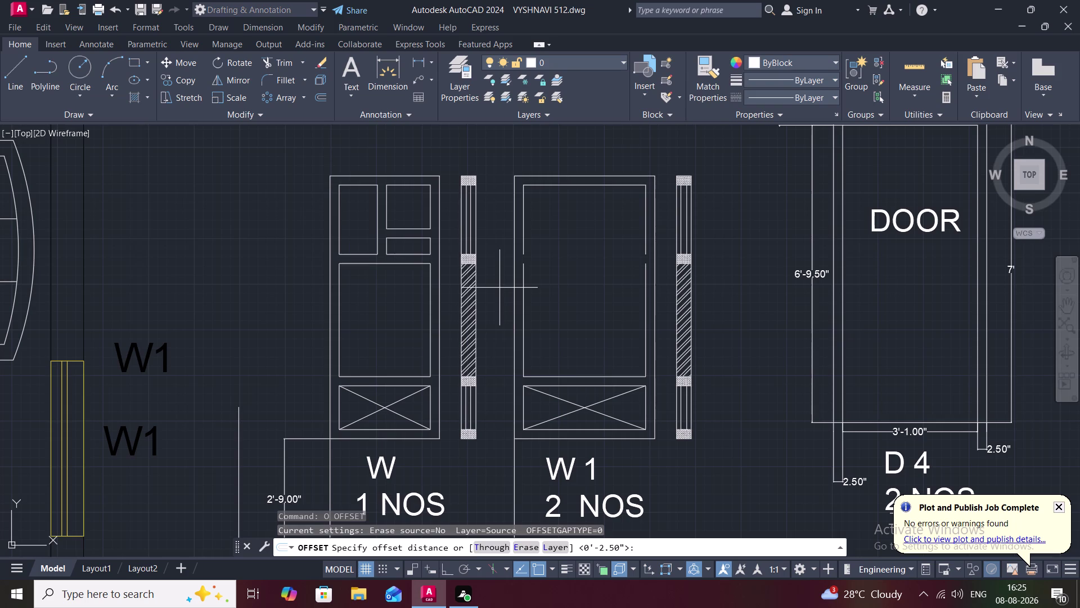
key(1)
key(apostrophe)
key(4)
key(period)
key(2)
key(BackSpace)
key(BackSpace)
key(BackSpace)
key(space)
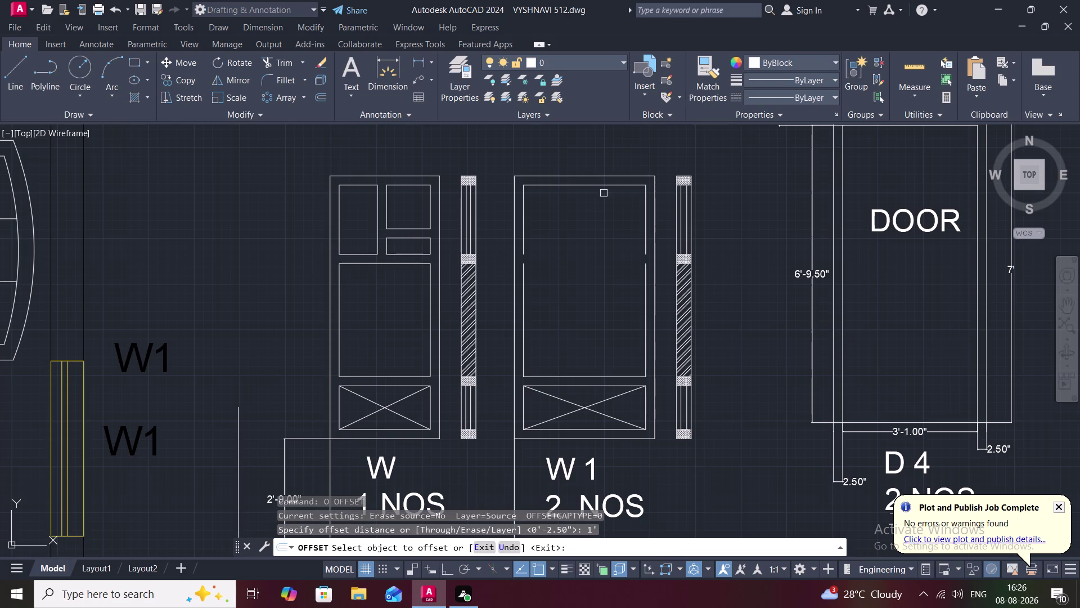
Offset W1's top inner edge 1' downward inside the panel.
click(605, 186)
click(600, 220)
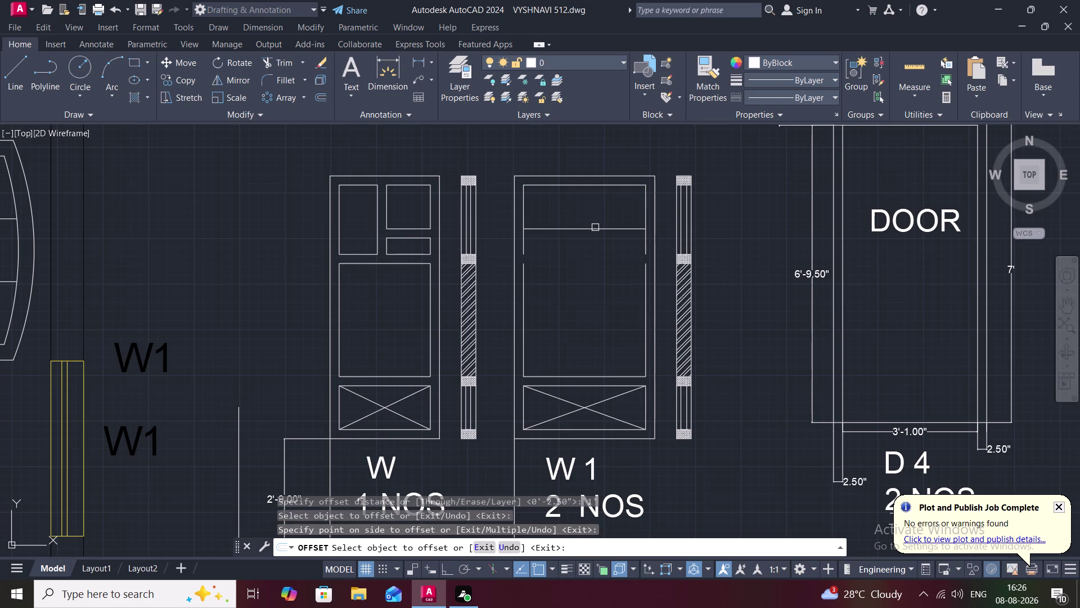
text(O)
key(space)
text(2.)
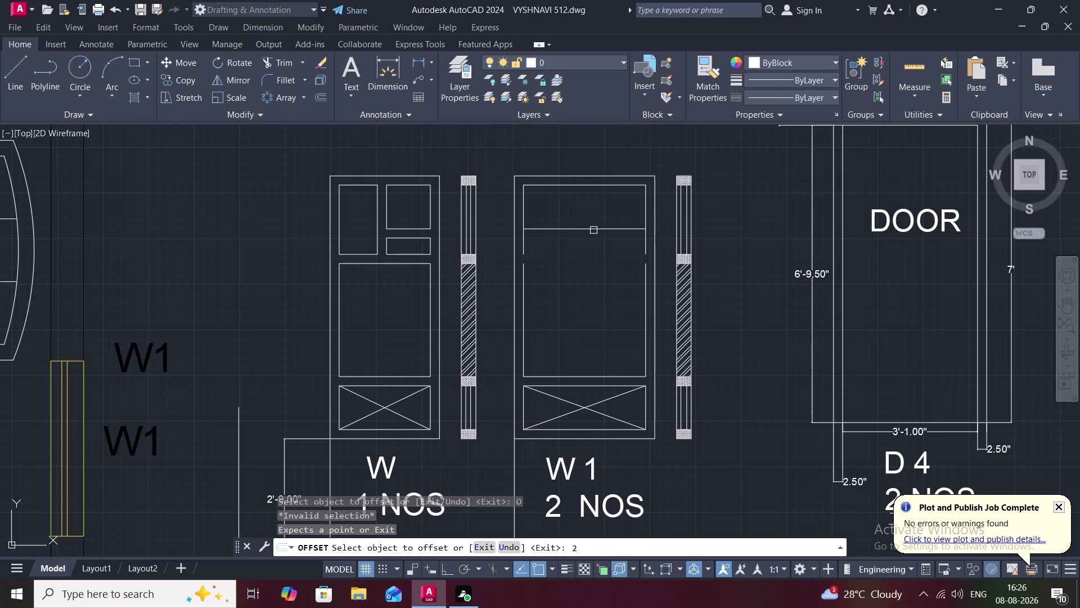
text(5")
key(space)
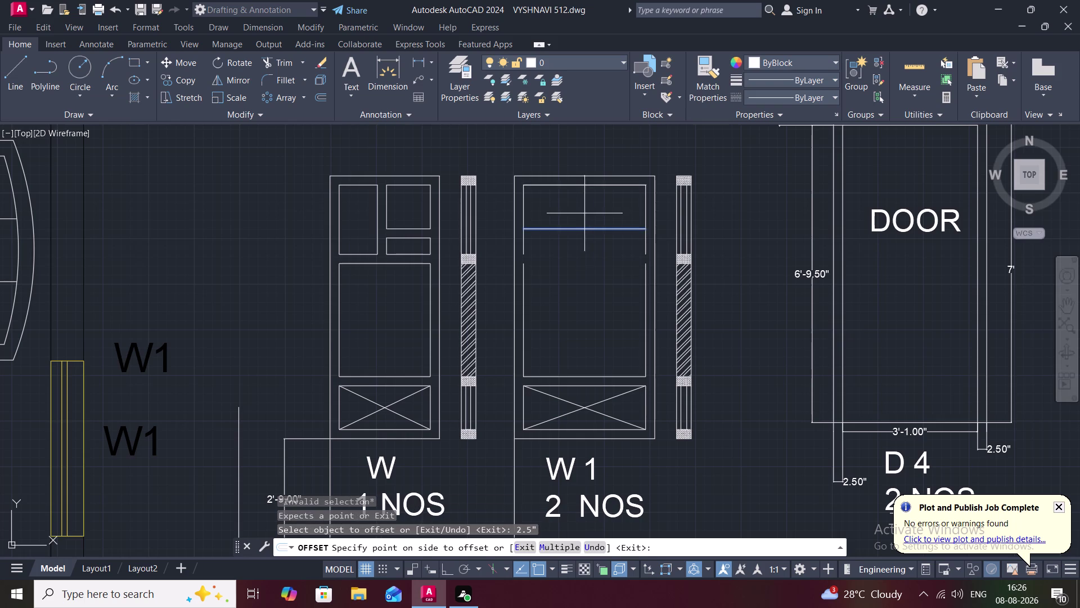
key(Escape)
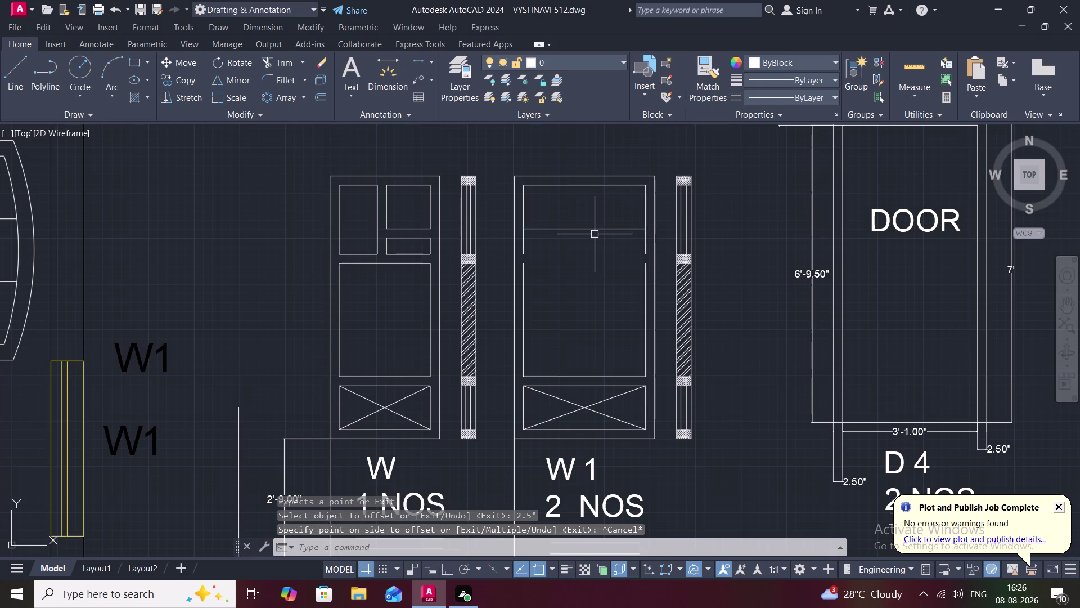
Offset the new horizontal line 2.5" downward.
key(space)
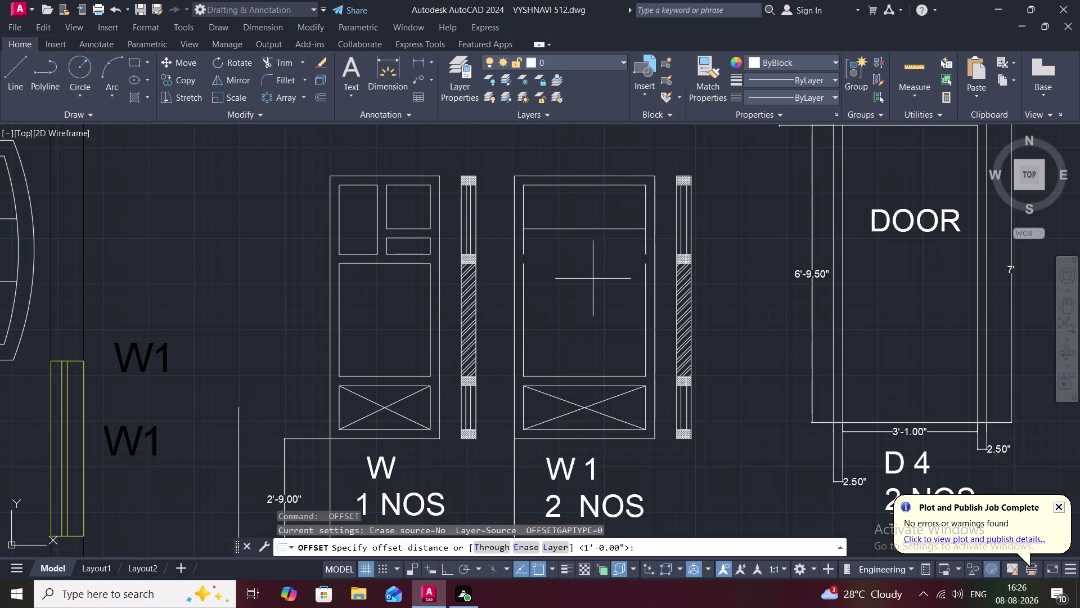
key(2)
text(.)
text(5)
key(shift+quotedbl)
key(space)
click(597, 230)
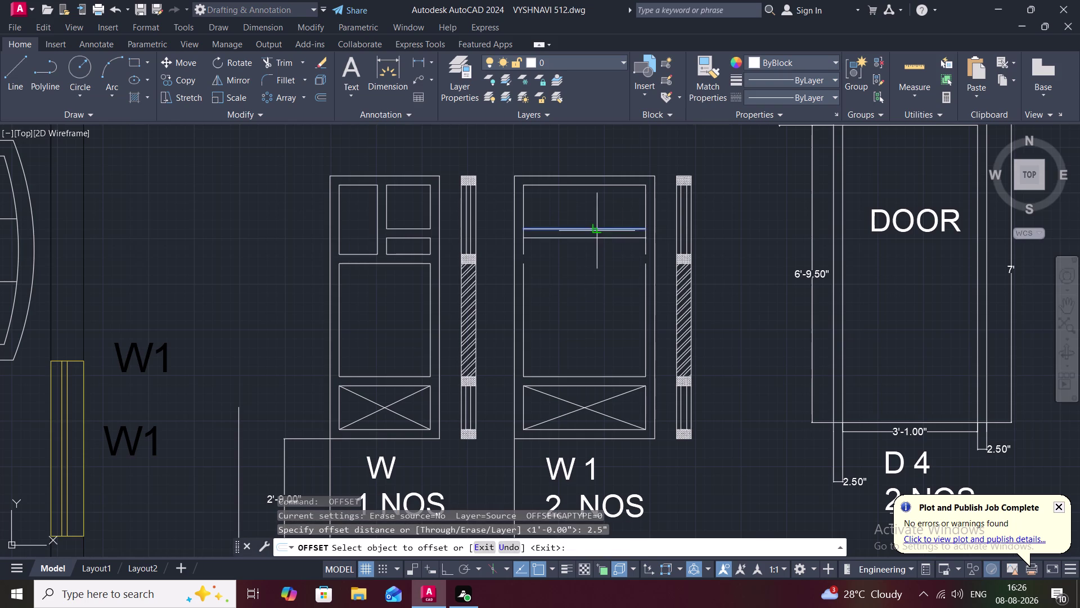
click(597, 244)
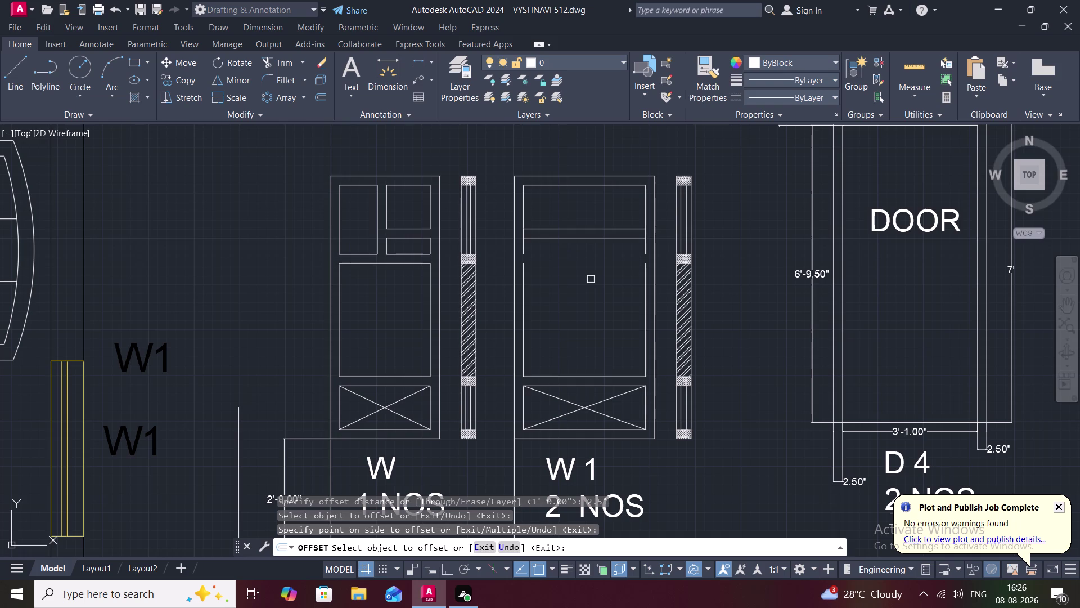
Offset another W1 line 4" downward to add a further band.
text(O)
key(space)
key(space)
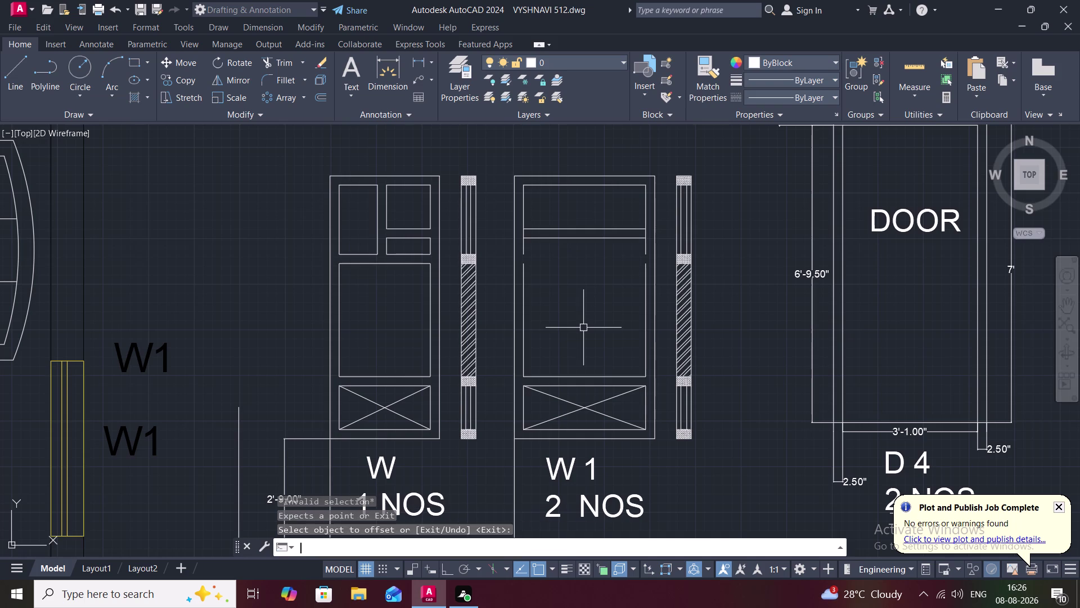
key(space)
key(4)
text(")
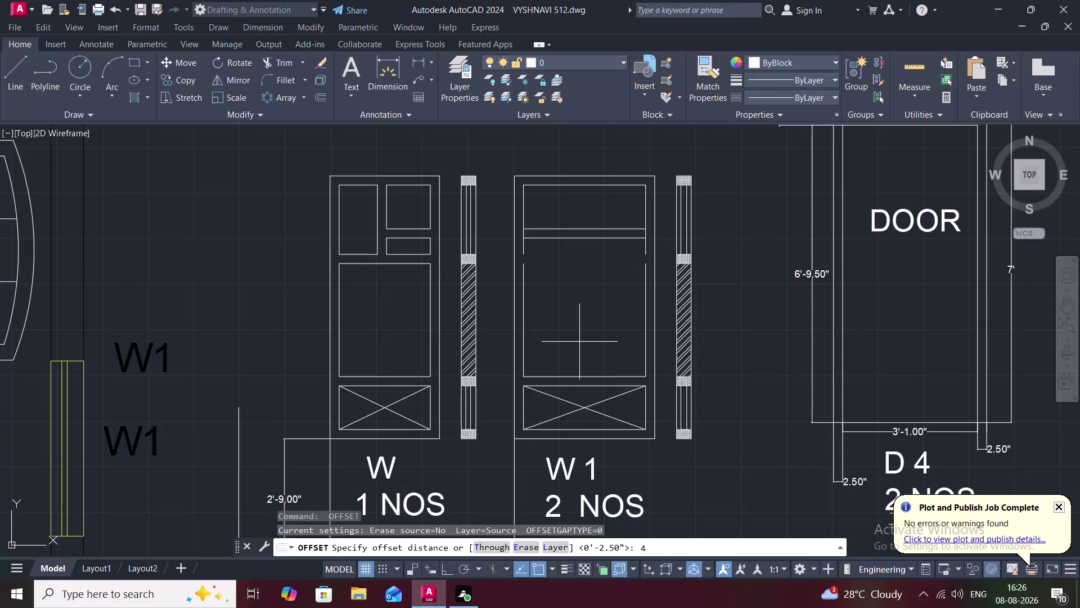
key(space)
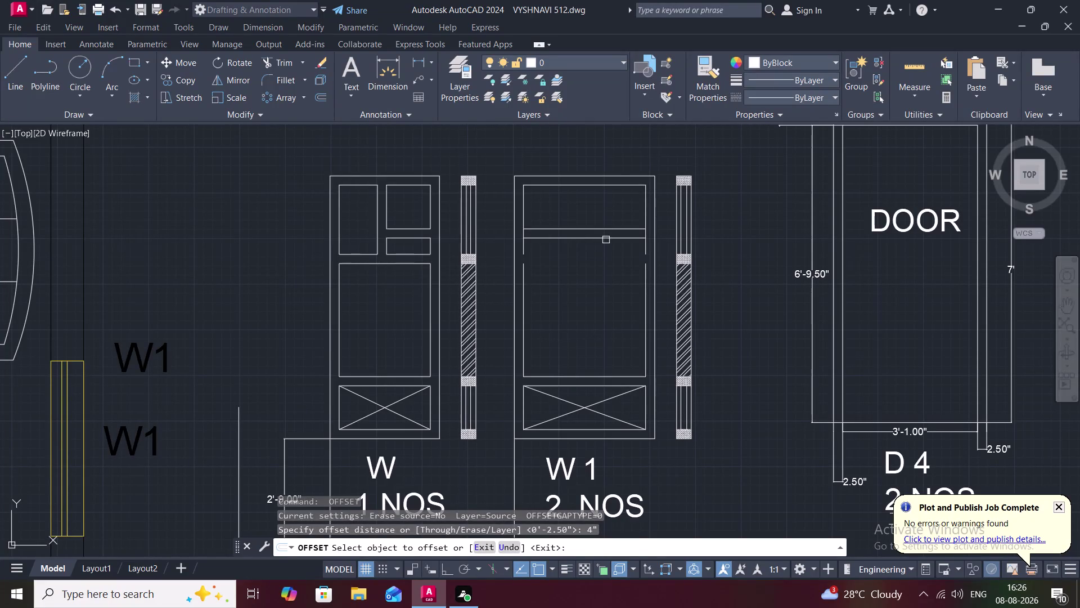
click(606, 241)
click(608, 259)
scroll(up, 3)
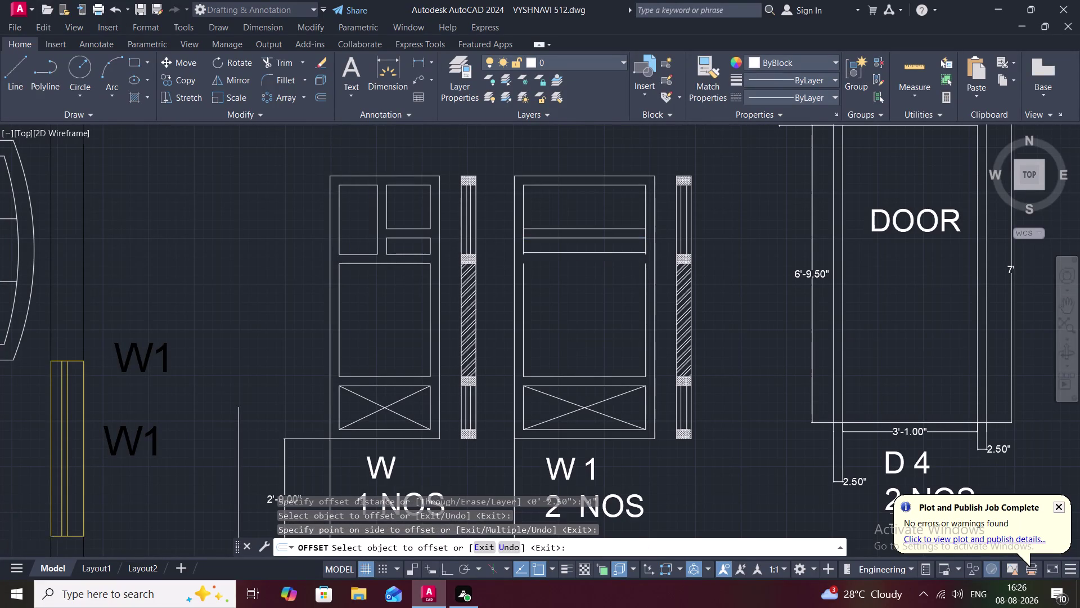
scroll(up, 3)
key(Escape)
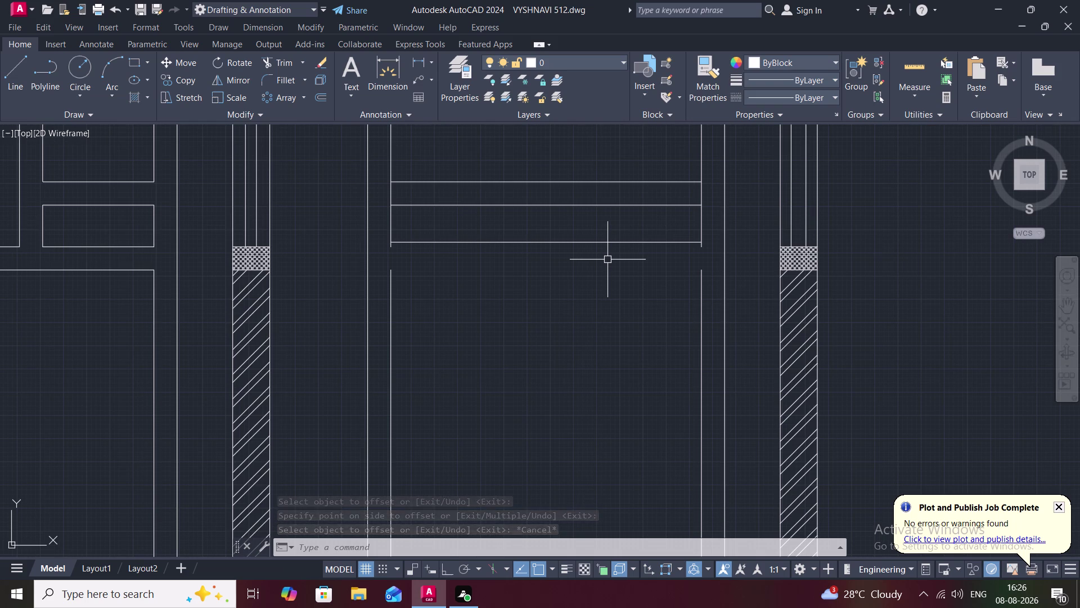
Measure W1's middle panel, reading 2'-10.00" tall by 2'-9.50" wide.
scroll(down, 3)
scroll(down, 3)
middle_drag(620, 315, 620, 236)
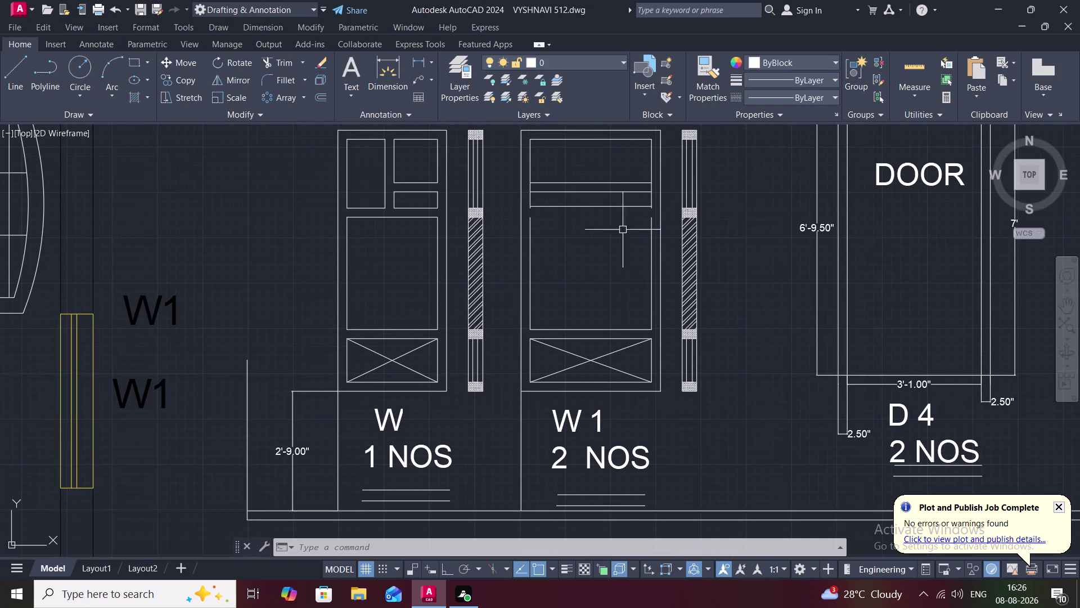
click(922, 66)
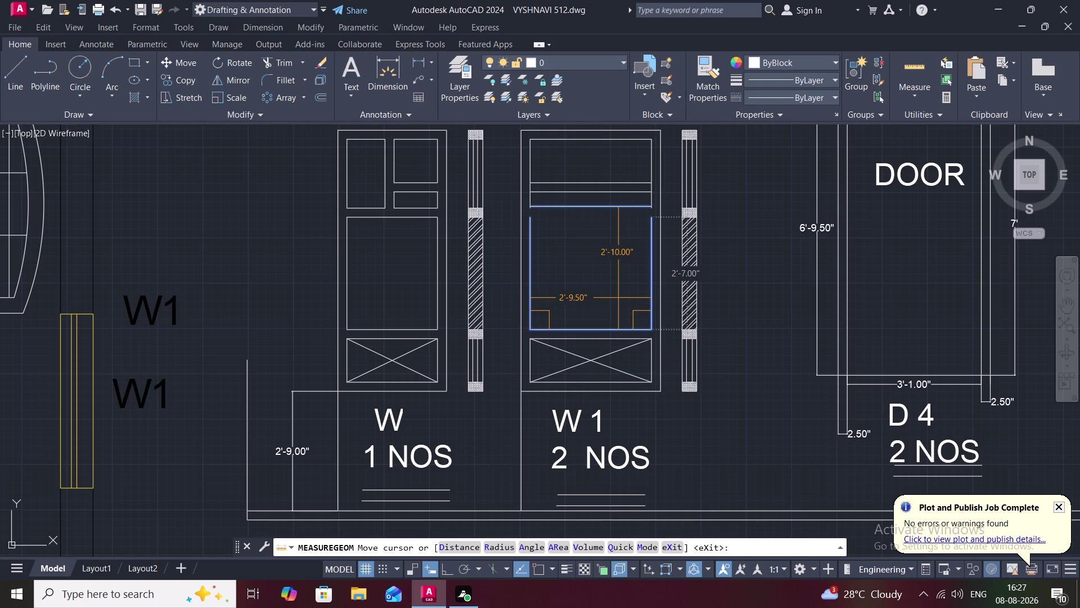
Offset the W1 panel line 2.5" inward to create a new edge in the middle panel.
key(Escape)
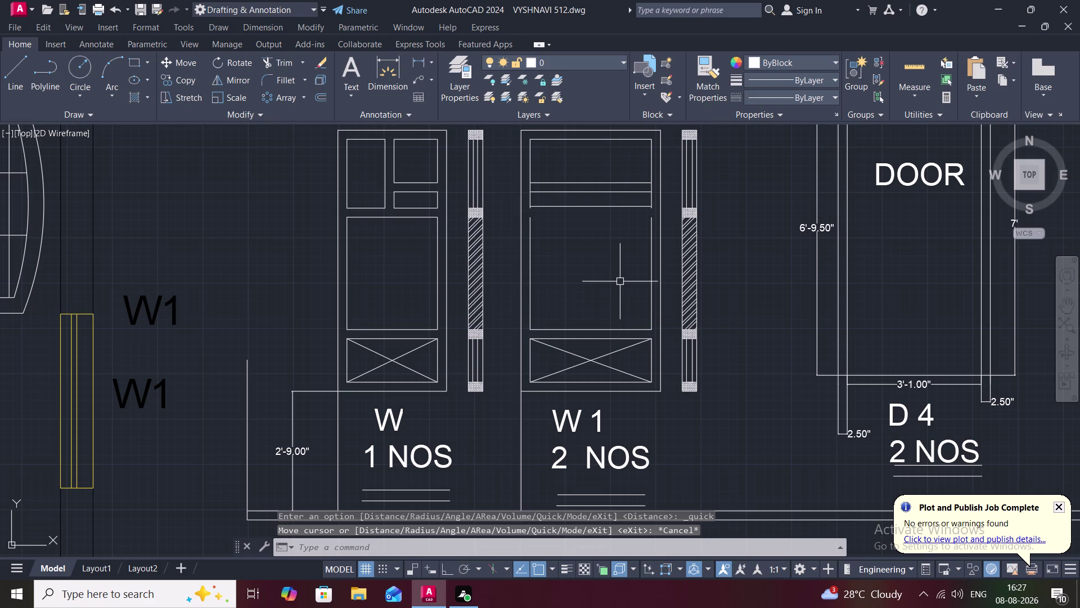
text(O)
key(space)
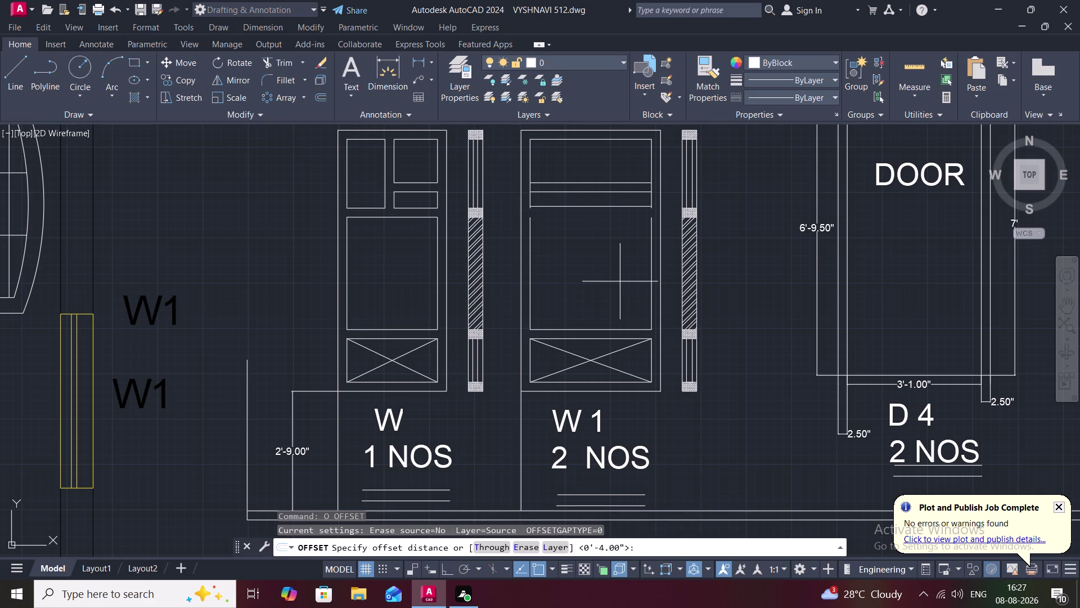
text(2.)
text(5)
text(")
key(space)
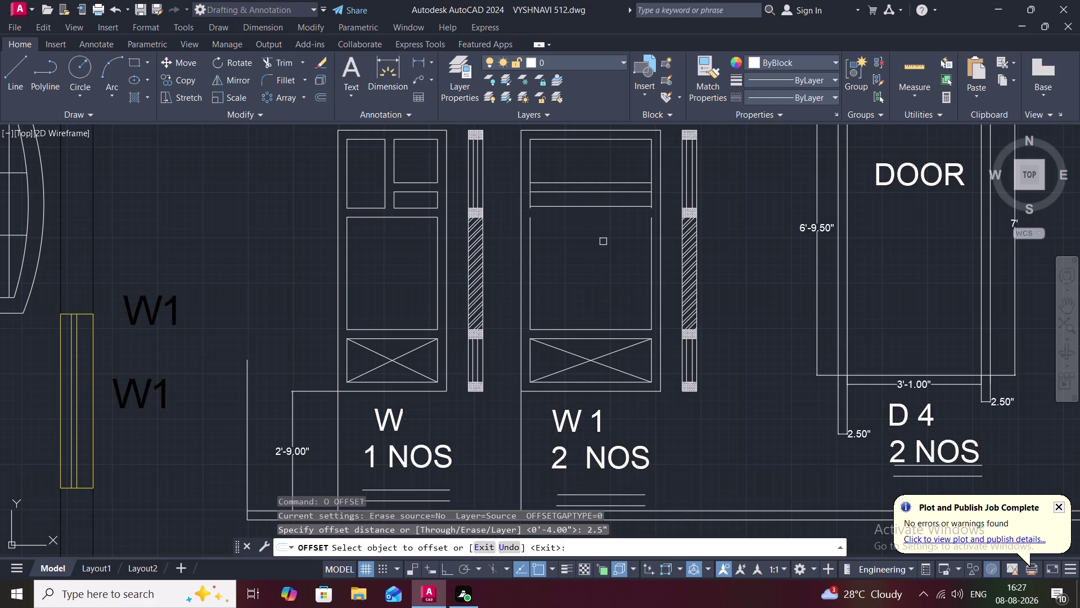
click(615, 209)
click(617, 222)
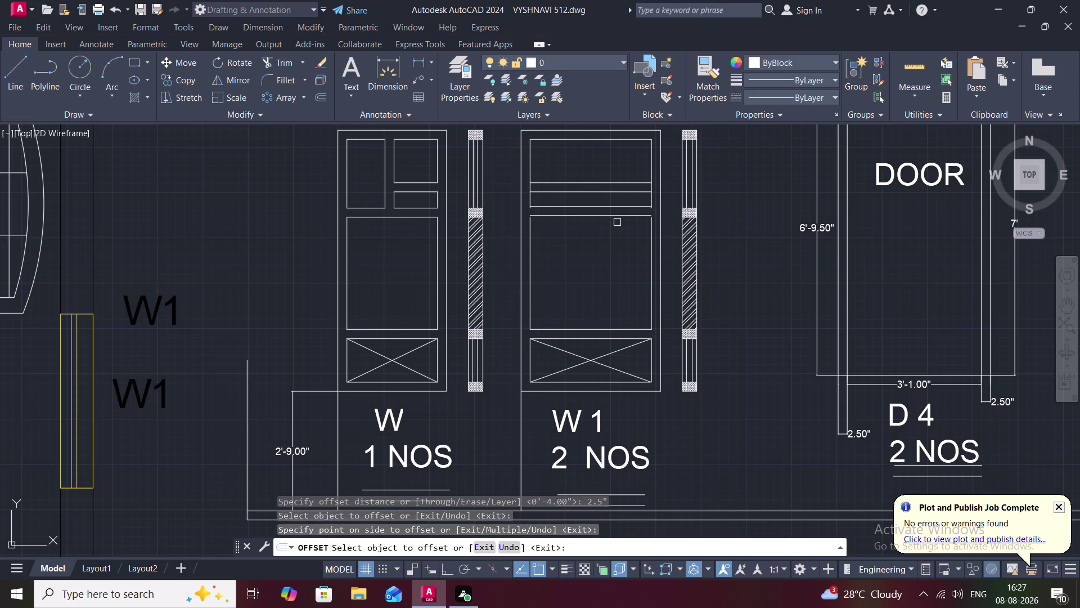
text(EX)
key(space)
key(Escape)
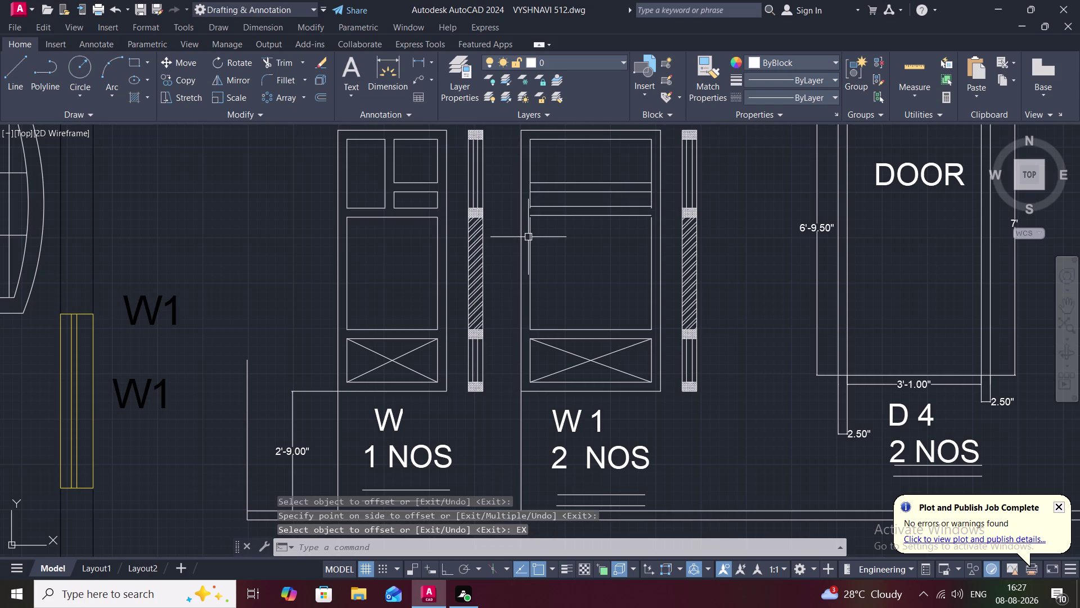
Extend a W1 panel line to its nearest boundary edge.
text(EX)
key(space)
click(530, 238)
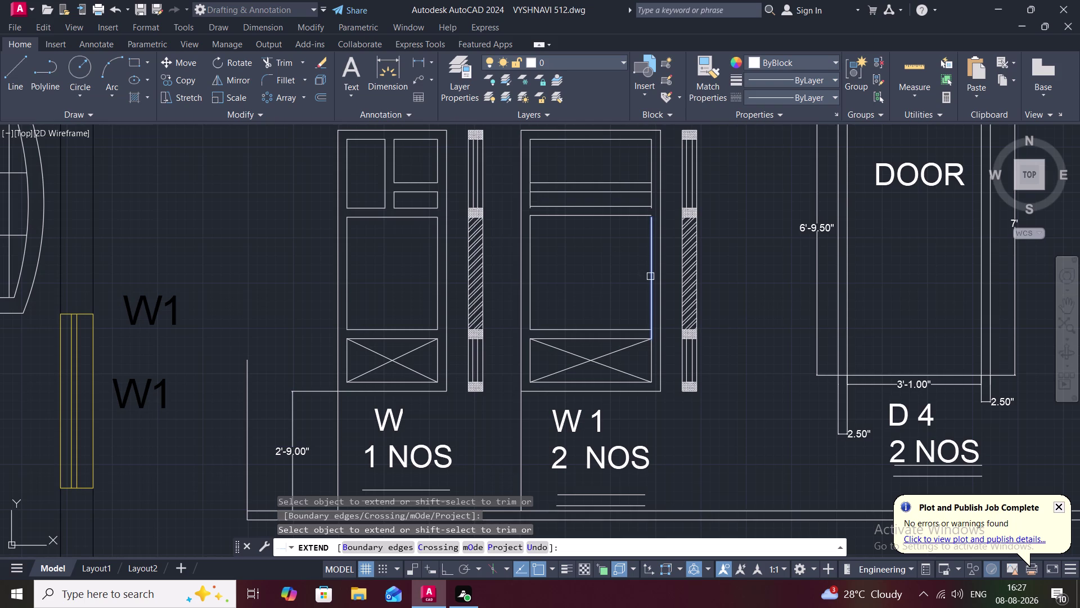
Extend a horizontal band line in W1 to its boundary.
click(648, 255)
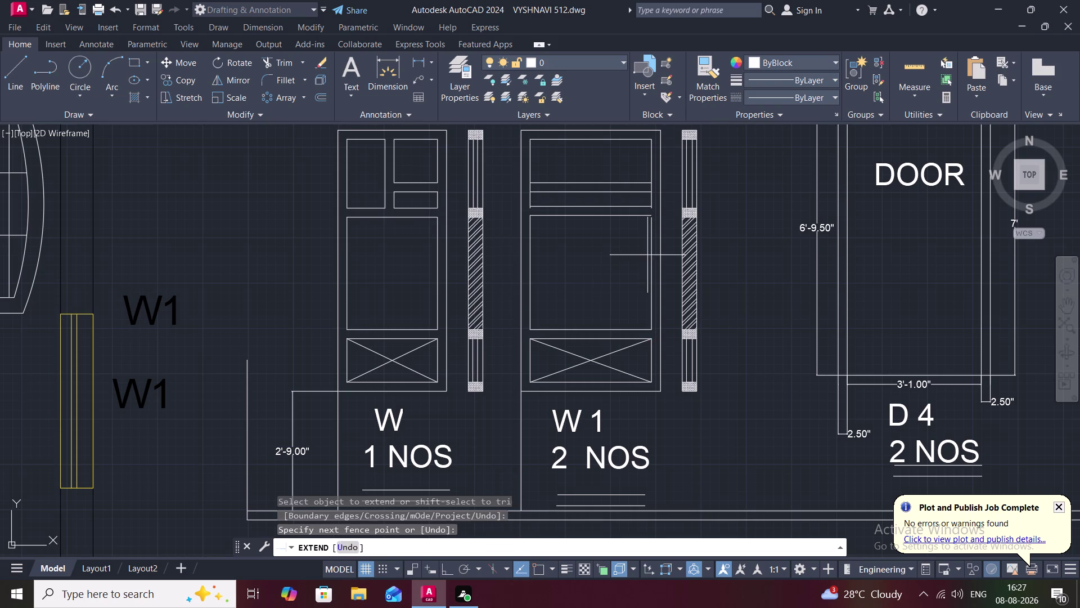
key(Escape)
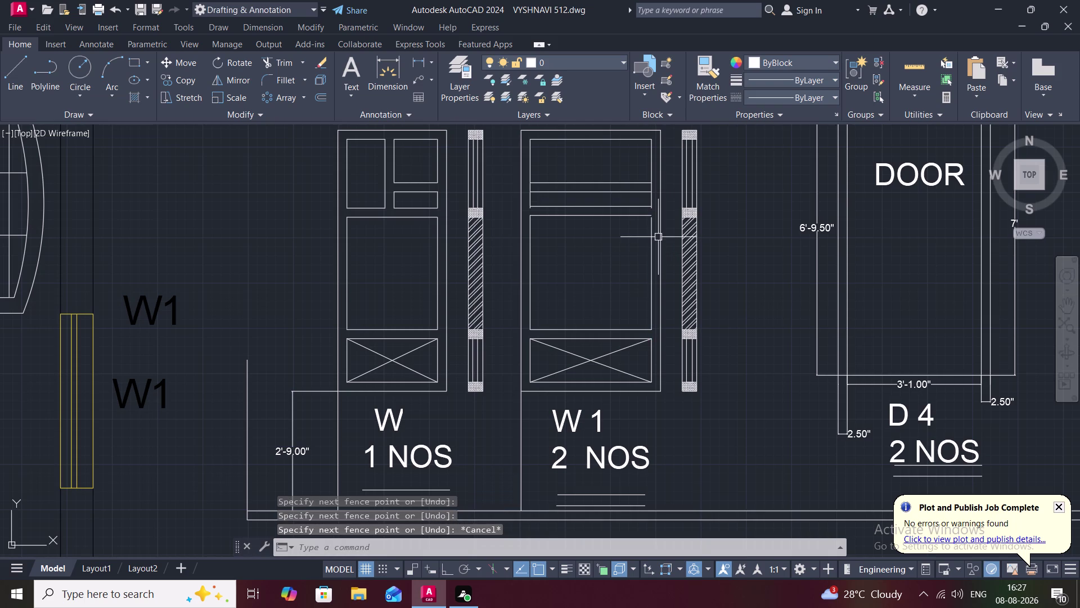
key(space)
click(652, 237)
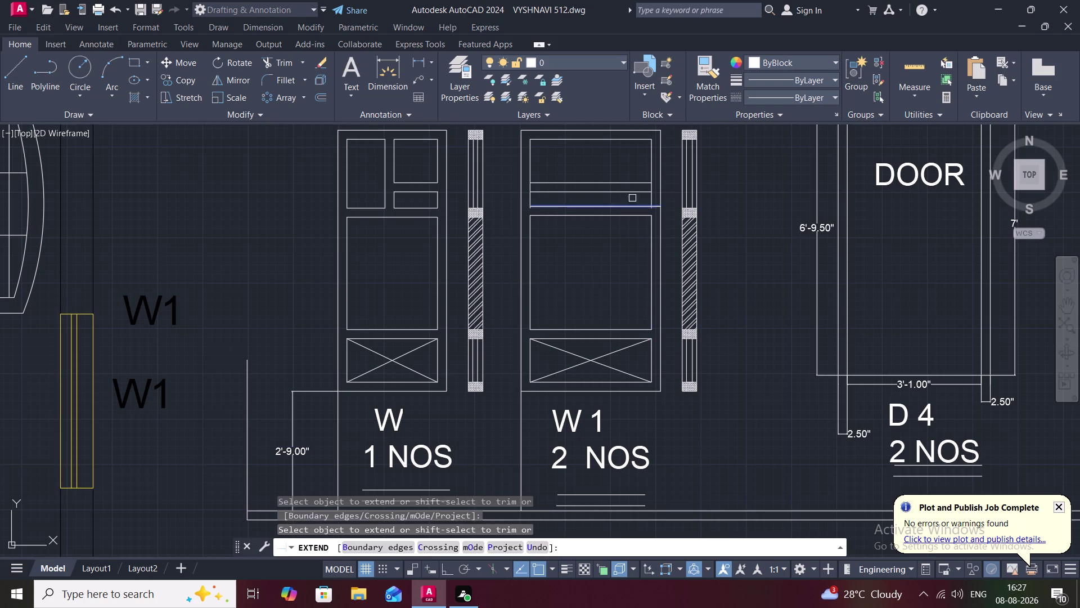
key(Escape)
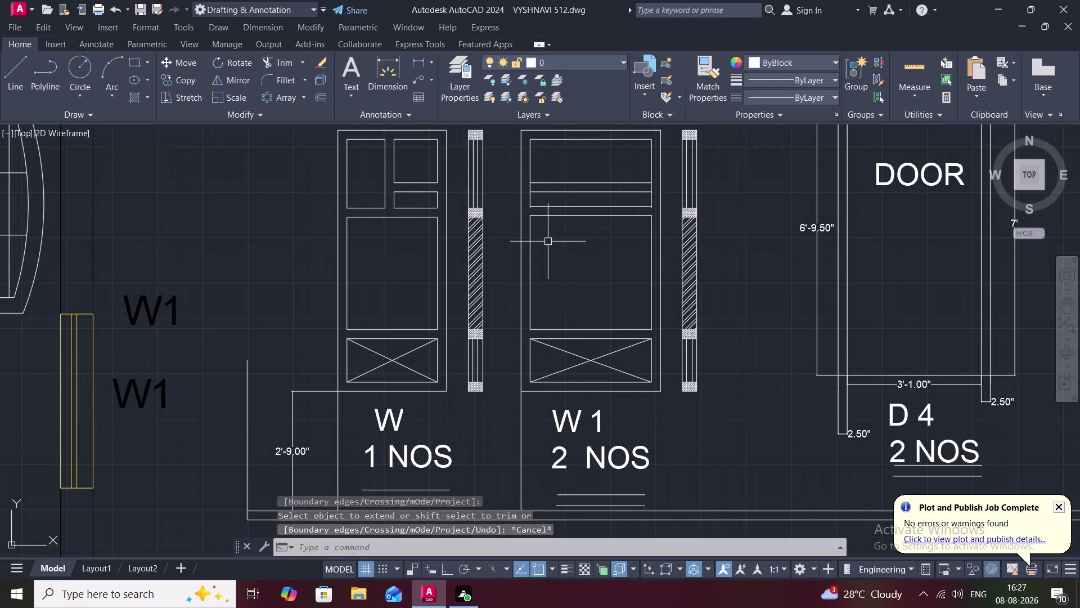
Trim the excess line segments from W1's panel.
text(TR)
key(space)
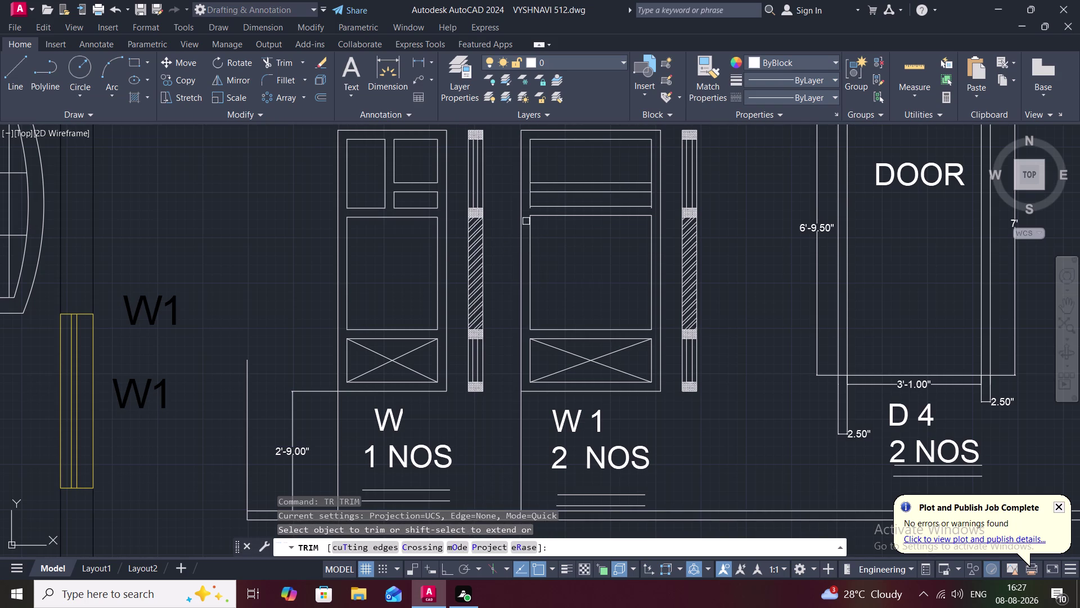
scroll(up, 3)
click(531, 138)
scroll(down, 3)
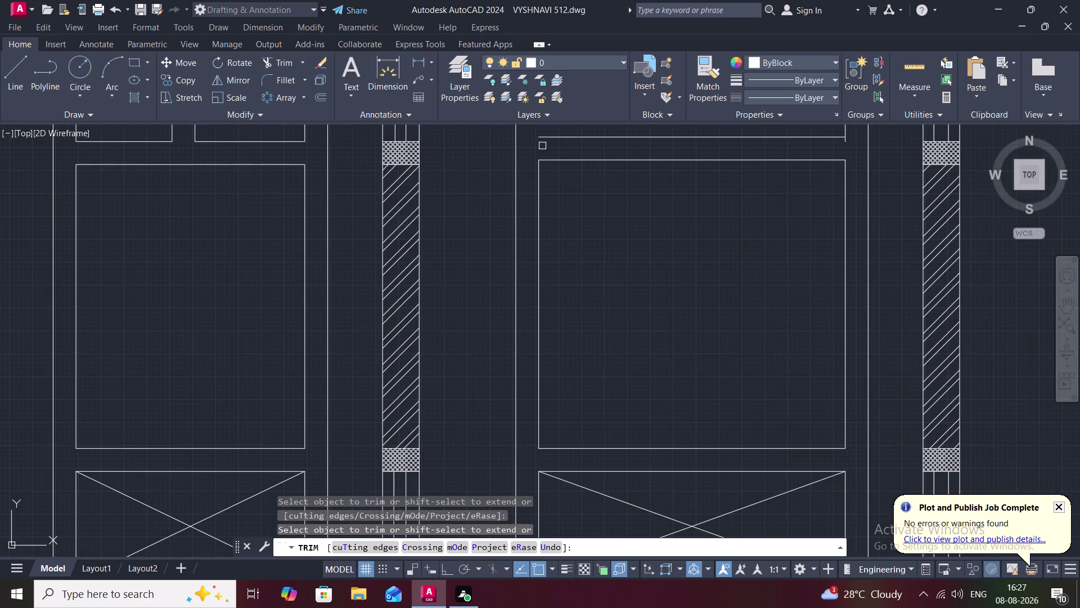
scroll(down, 3)
middle_drag(643, 150, 566, 270)
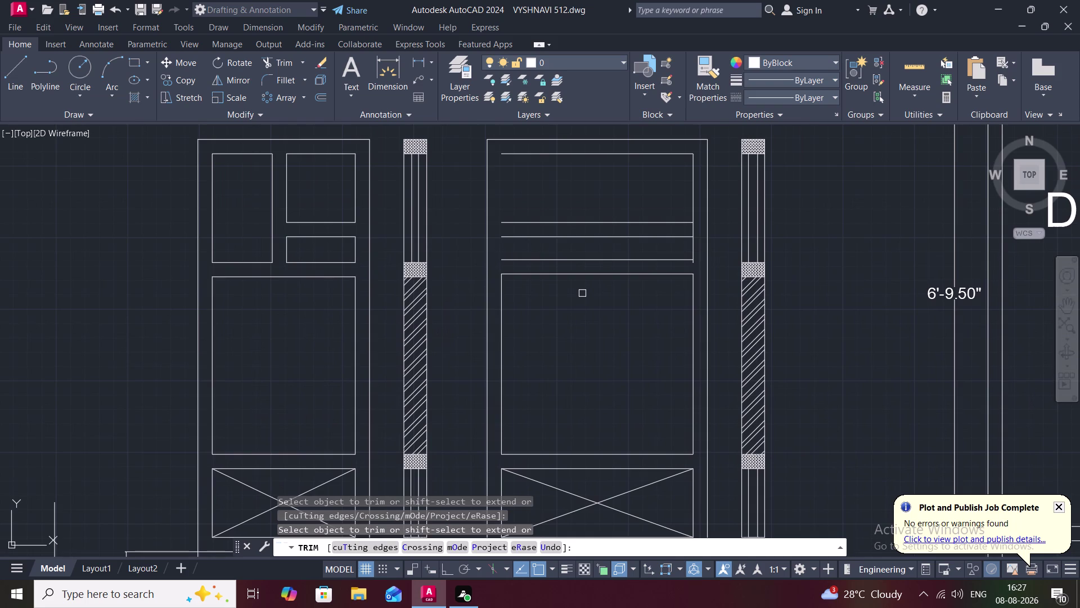
scroll(up, 3)
click(691, 266)
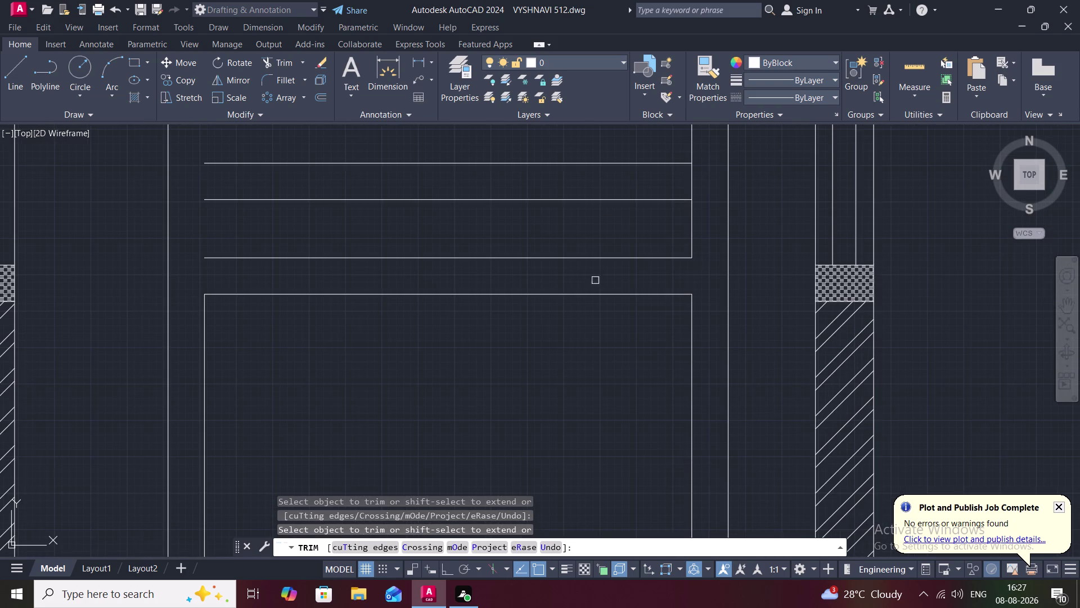
scroll(down, 3)
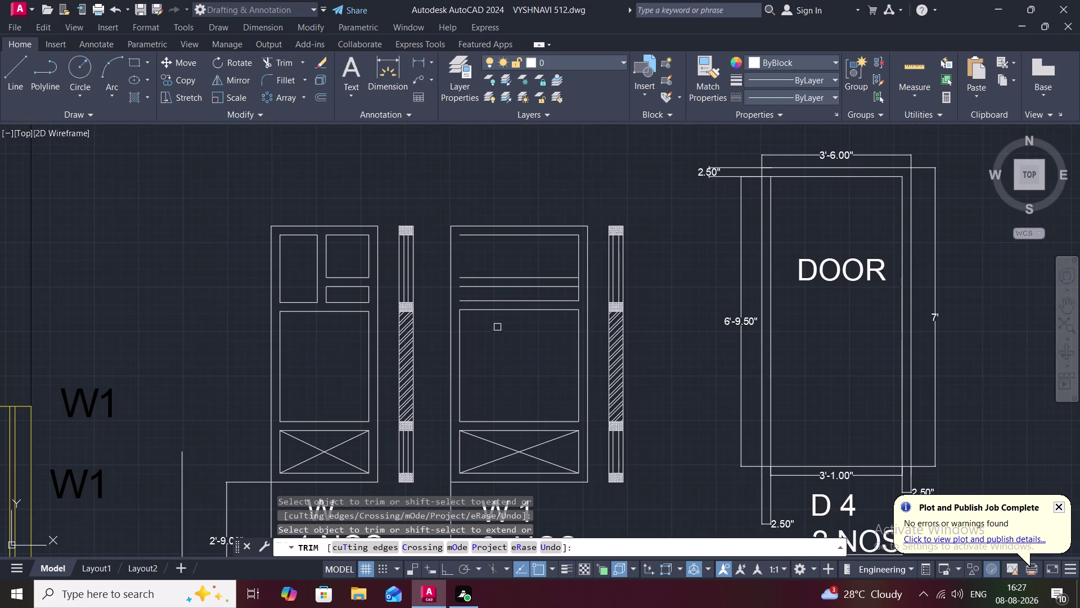
key(Escape)
Extend W1's left inner vertical lines to their boundaries.
text(EX)
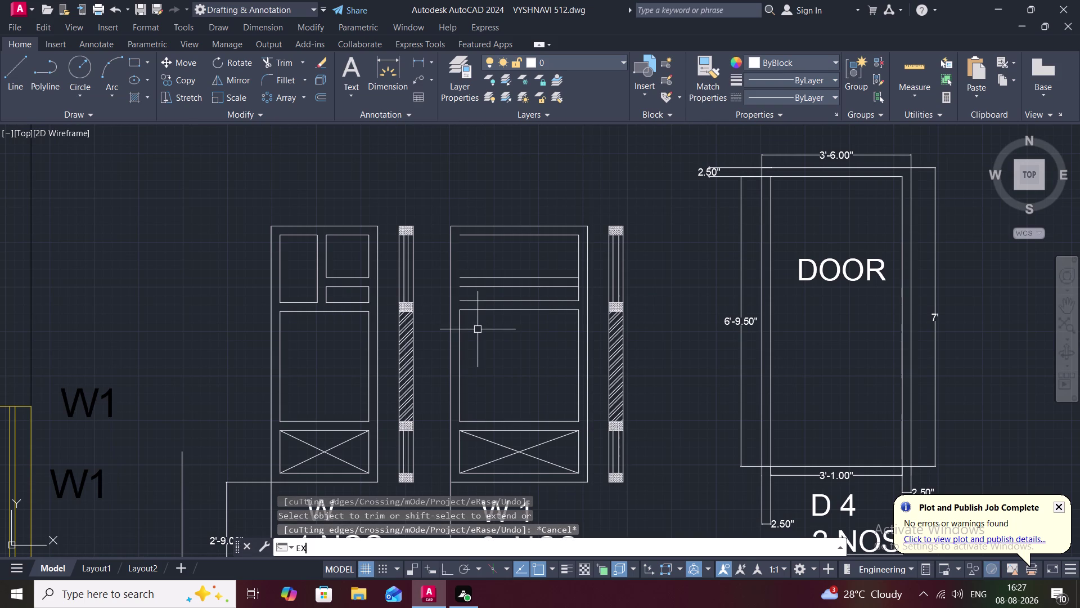
key(space)
click(459, 331)
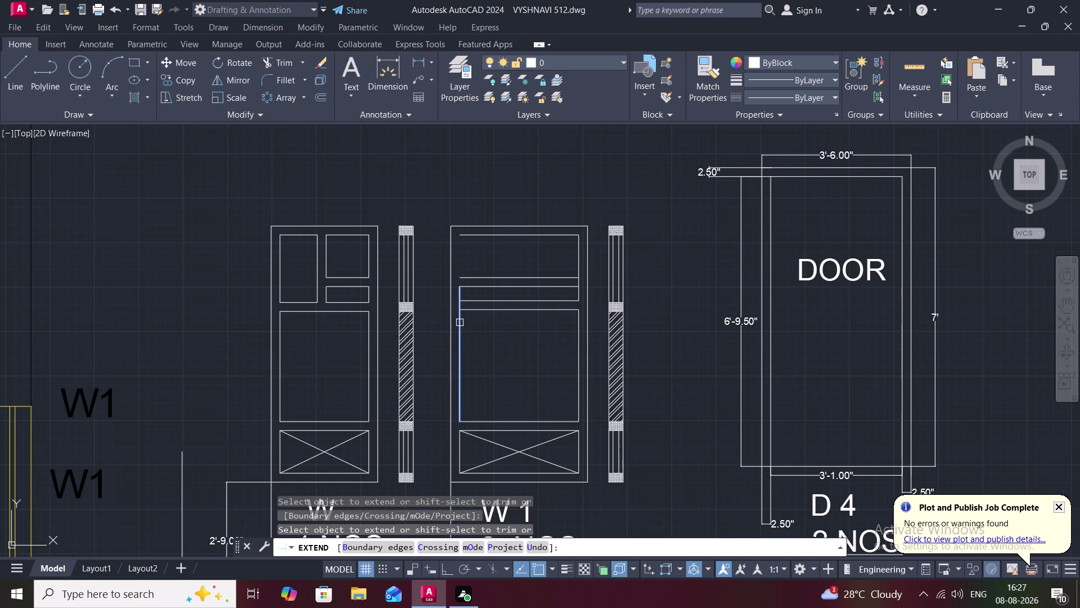
click(459, 322)
click(458, 311)
click(462, 321)
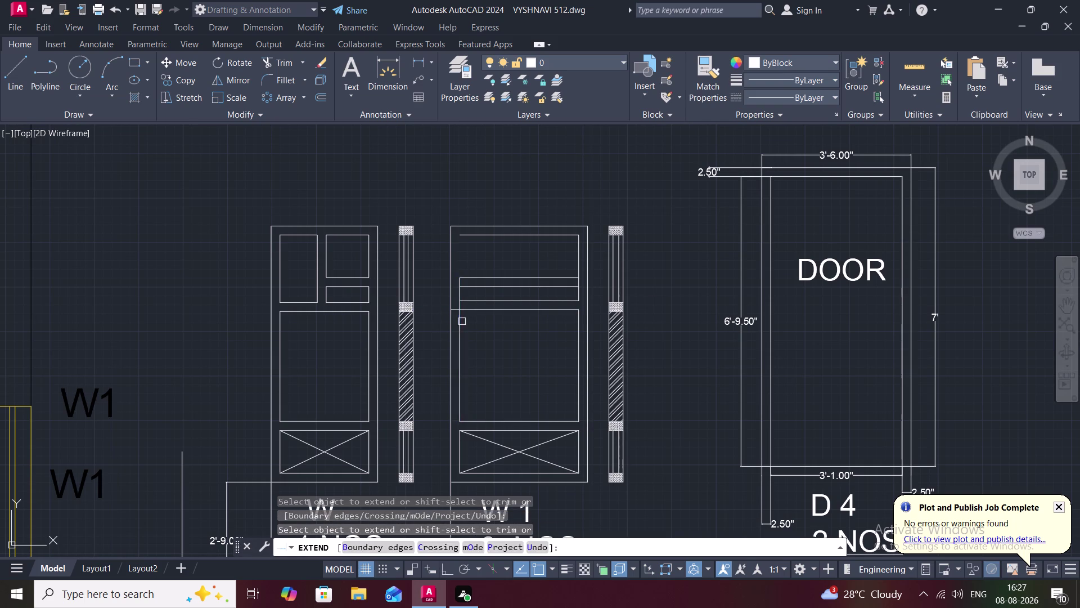
click(459, 322)
key(Escape)
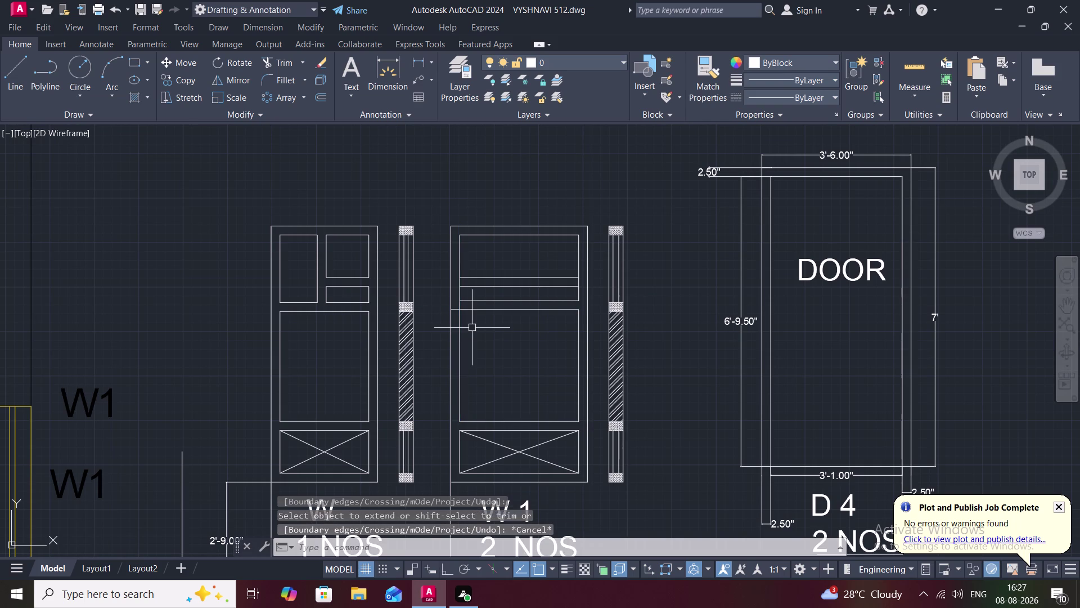
Trim the overhanging line ends and a short segment in W1's top bands.
text(TR)
key(space)
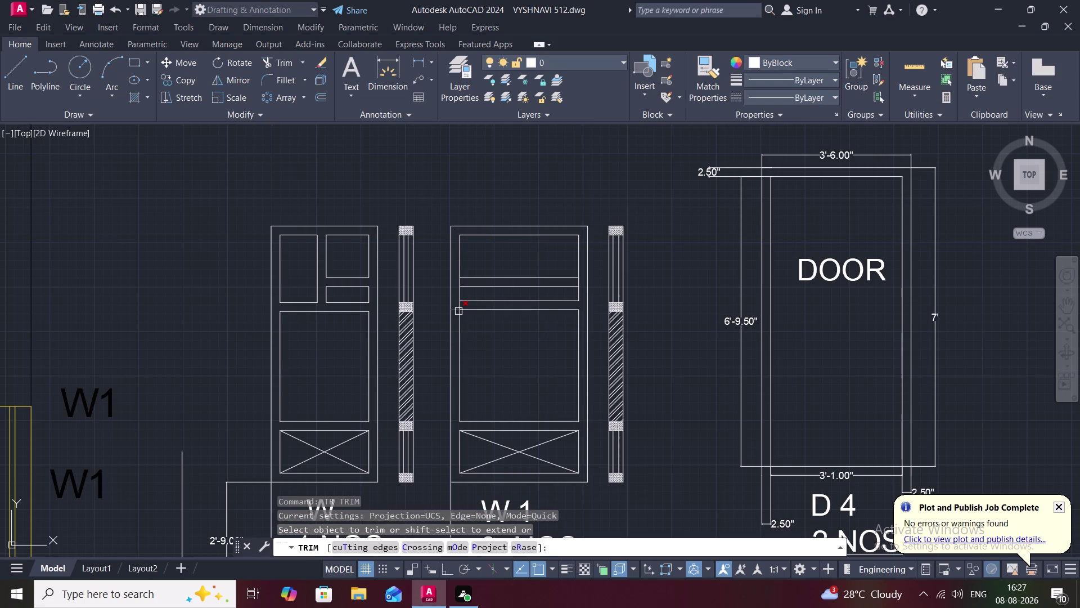
scroll(up, 3)
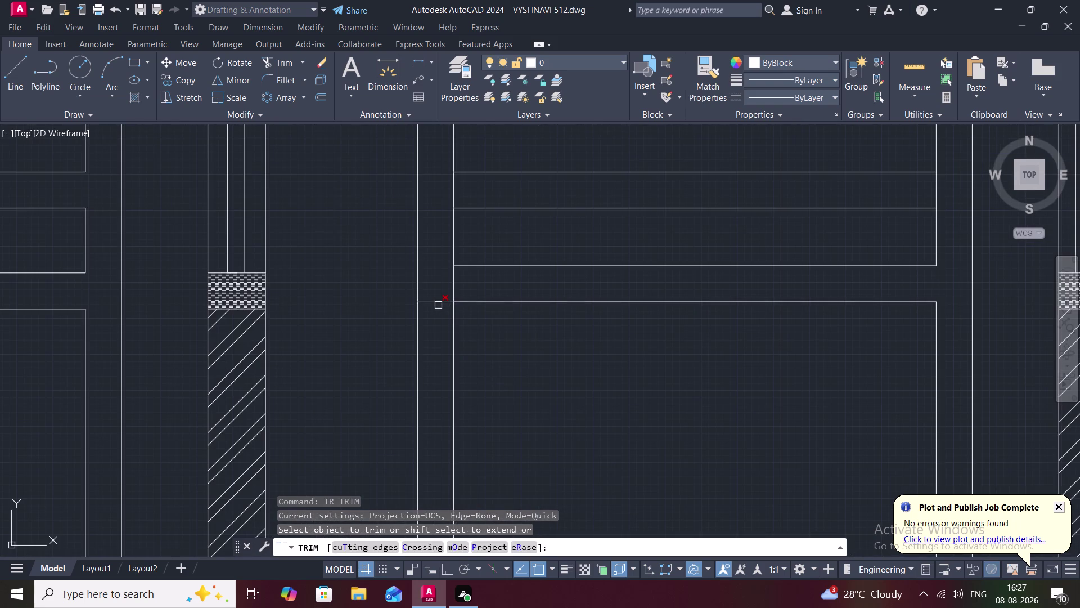
click(438, 304)
click(452, 287)
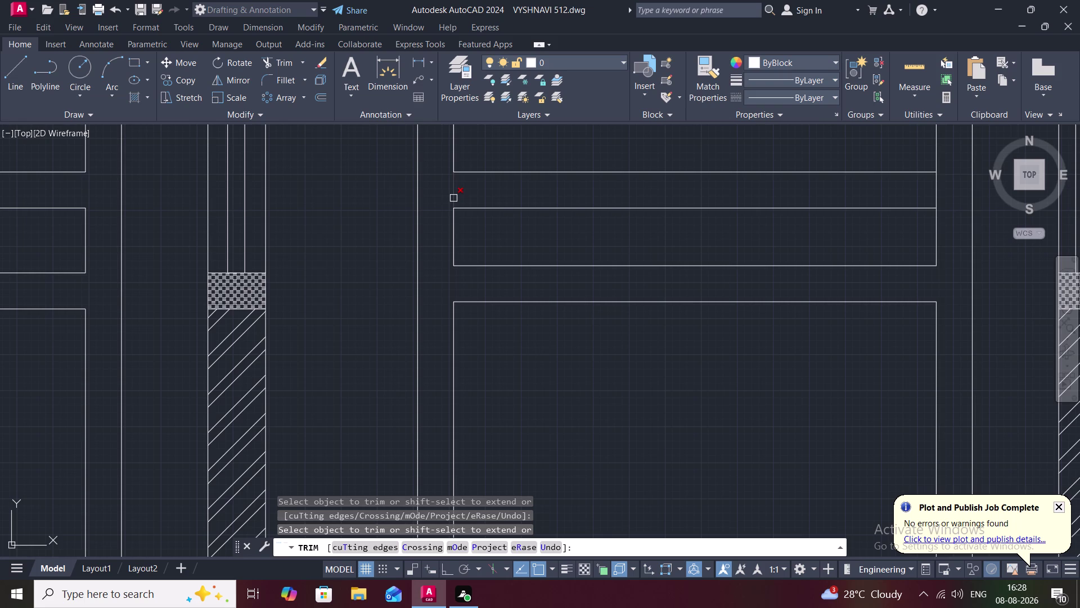
scroll(down, 3)
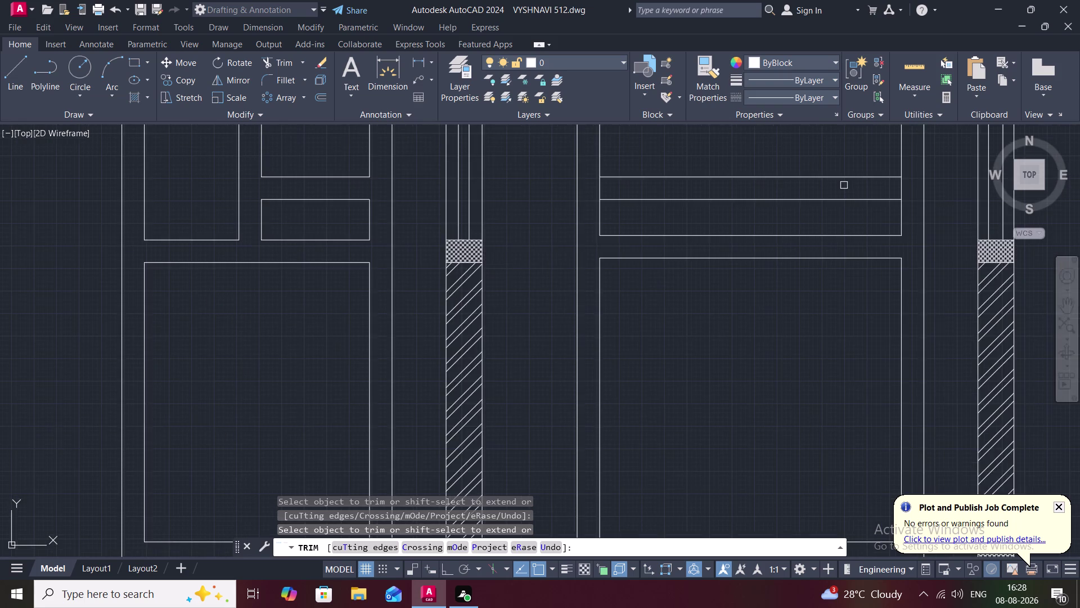
scroll(down, 3)
middle_drag(844, 185, 685, 247)
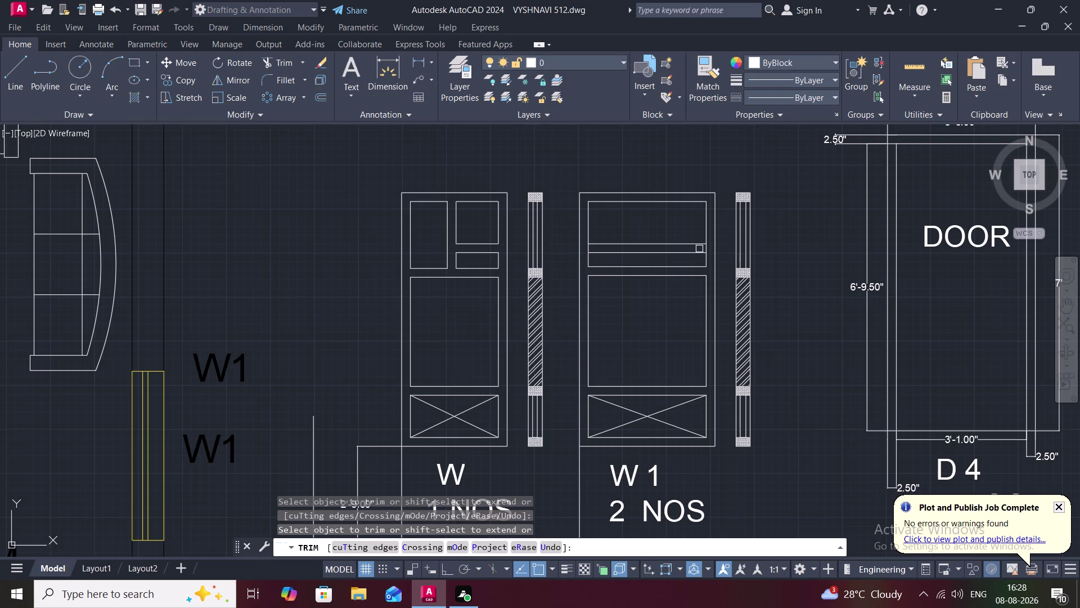
scroll(up, 3)
click(710, 249)
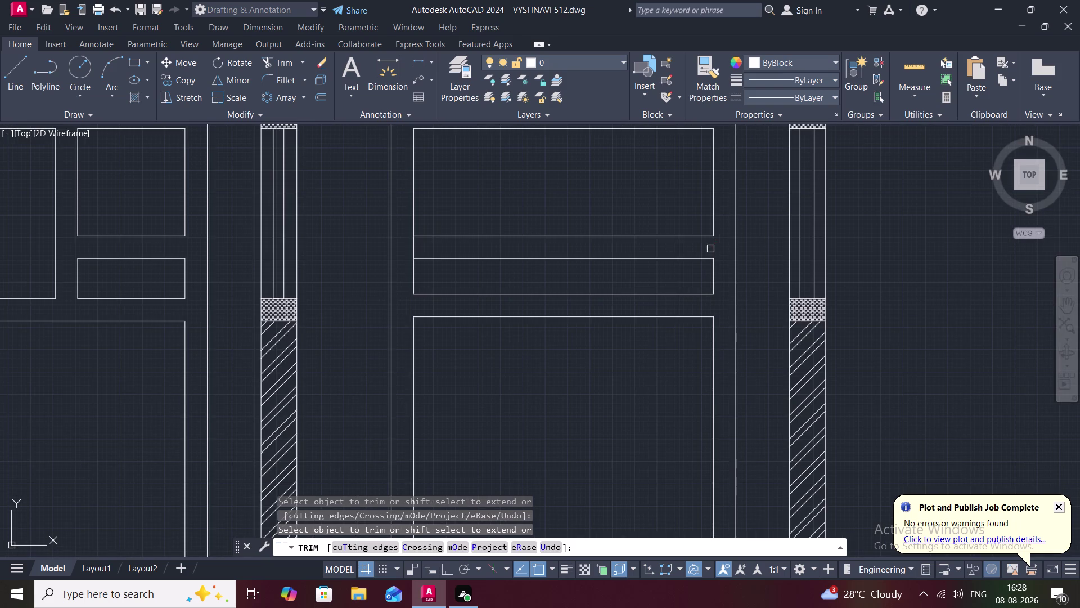
key(Escape)
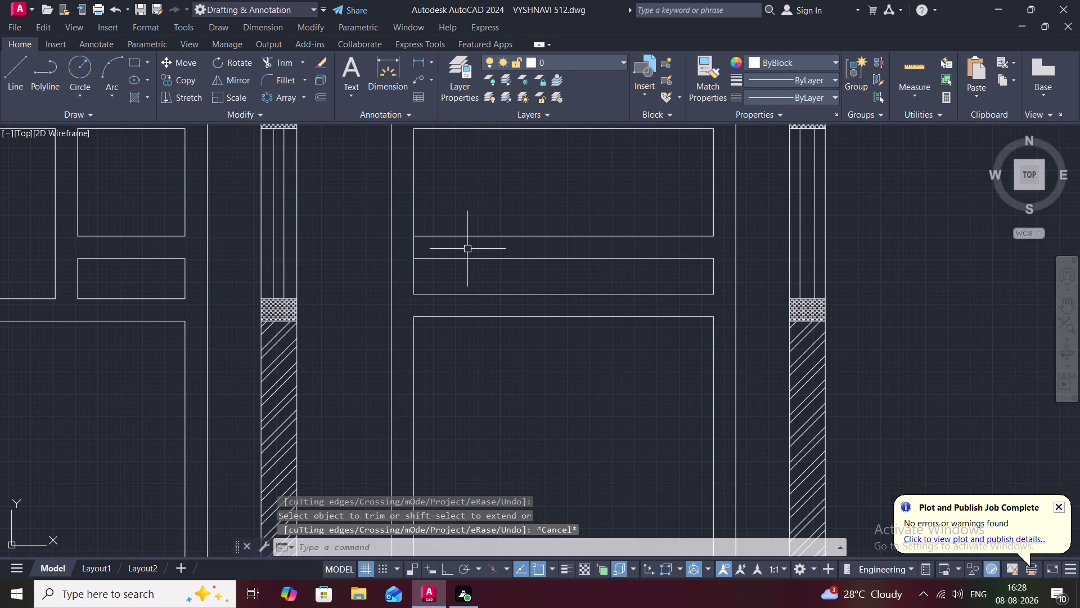
key(Escape)
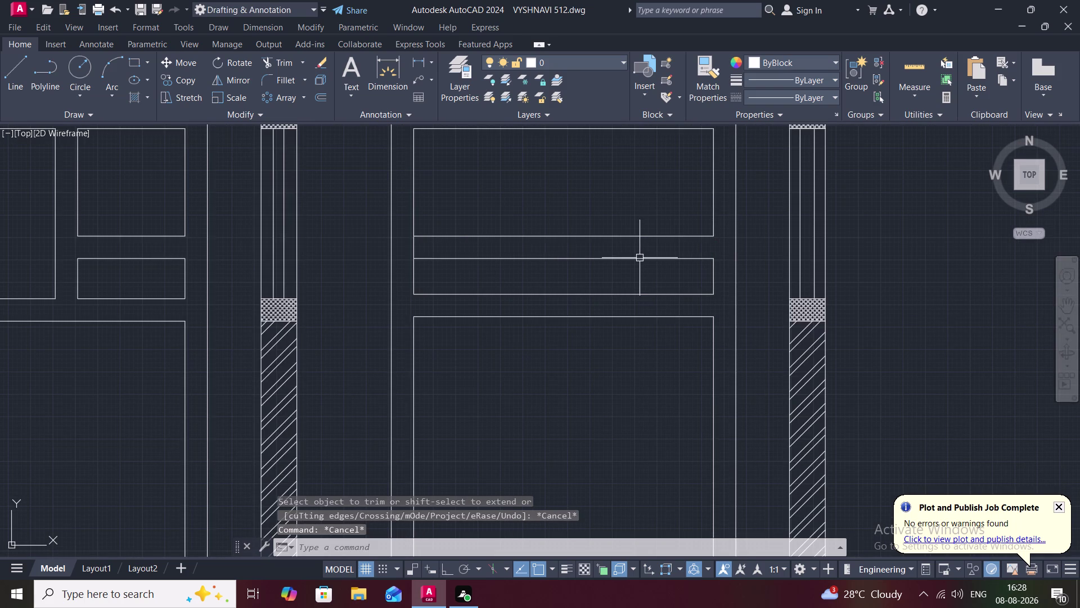
Start an offset, with 2.5" as the default distance.
text(O)
key(space)
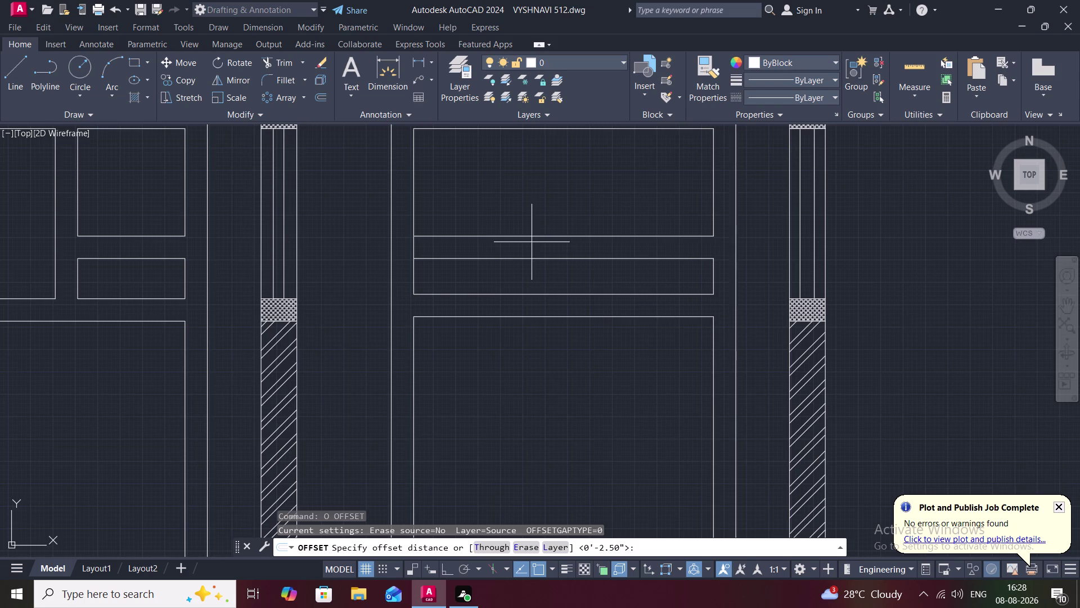
scroll(down, 3)
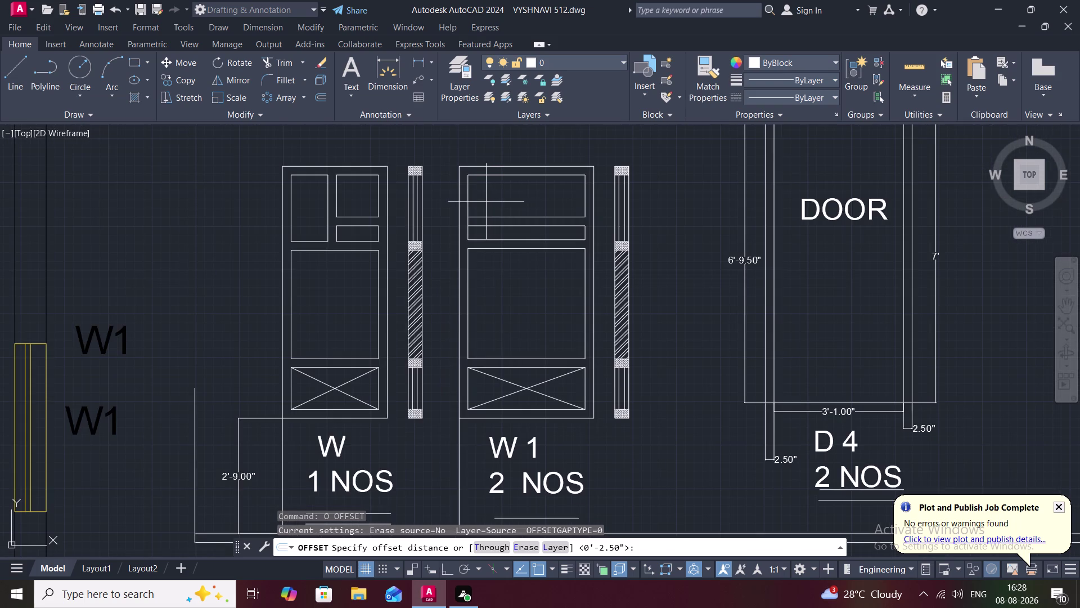
Offset W1's upper panel edge 1'-7" to create a vertical divider.
key(Escape)
text(O)
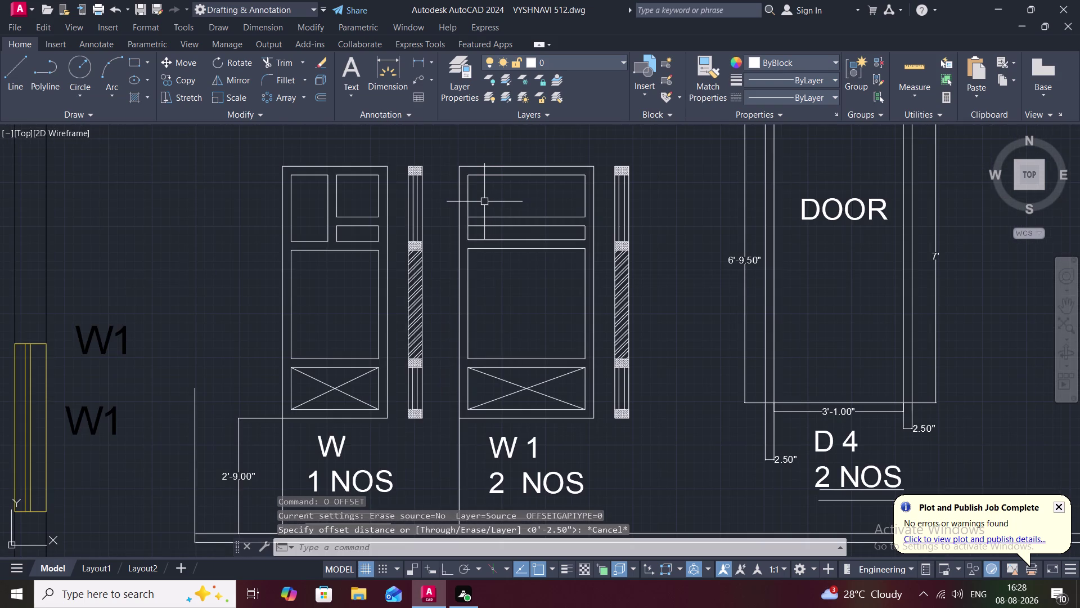
key(space)
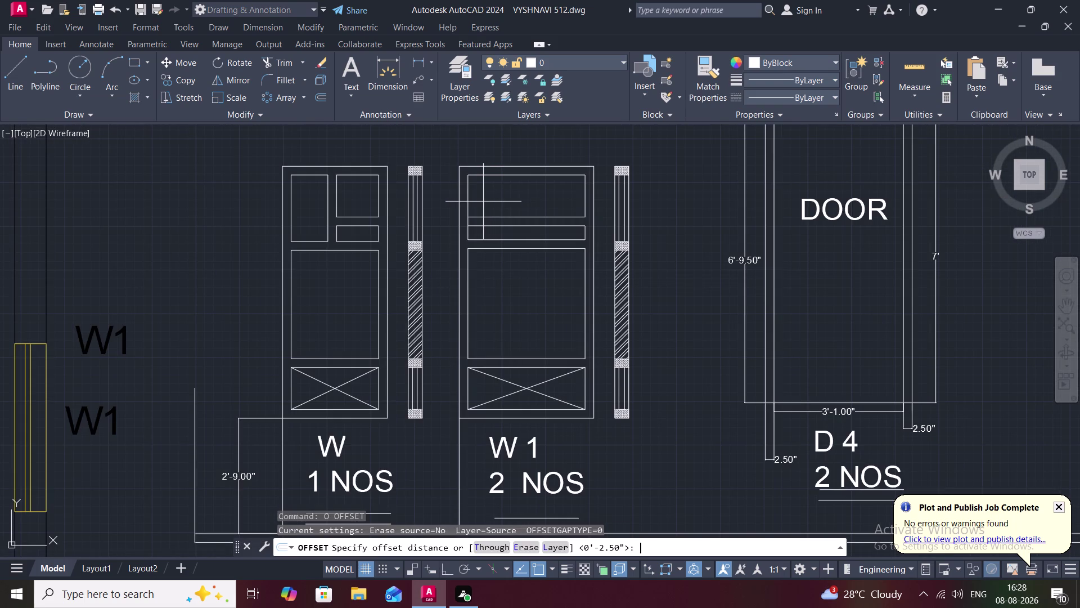
text(1')
text(7")
key(space)
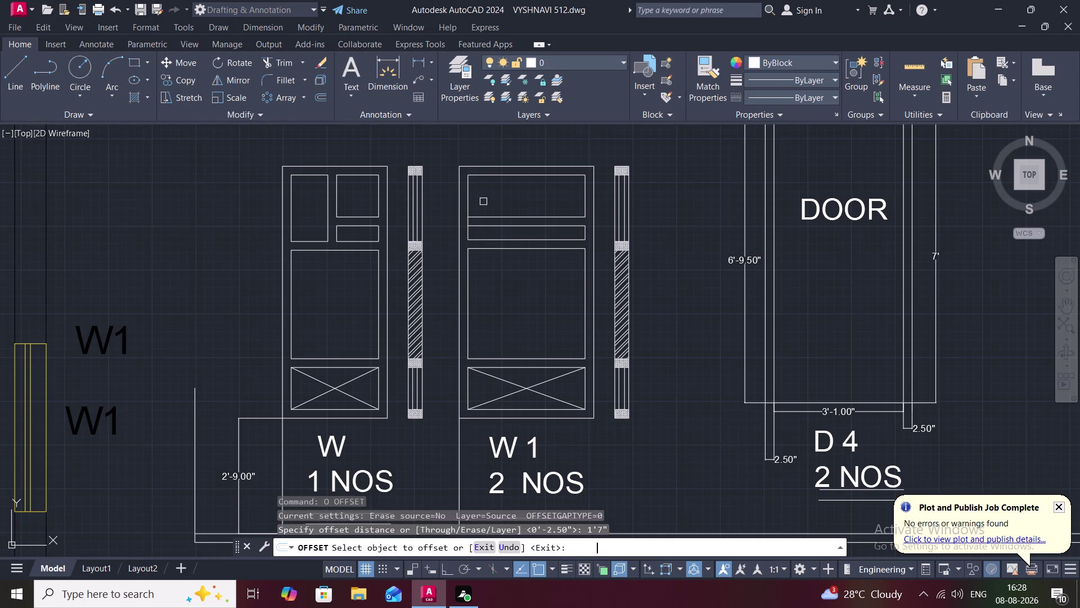
click(469, 193)
click(522, 195)
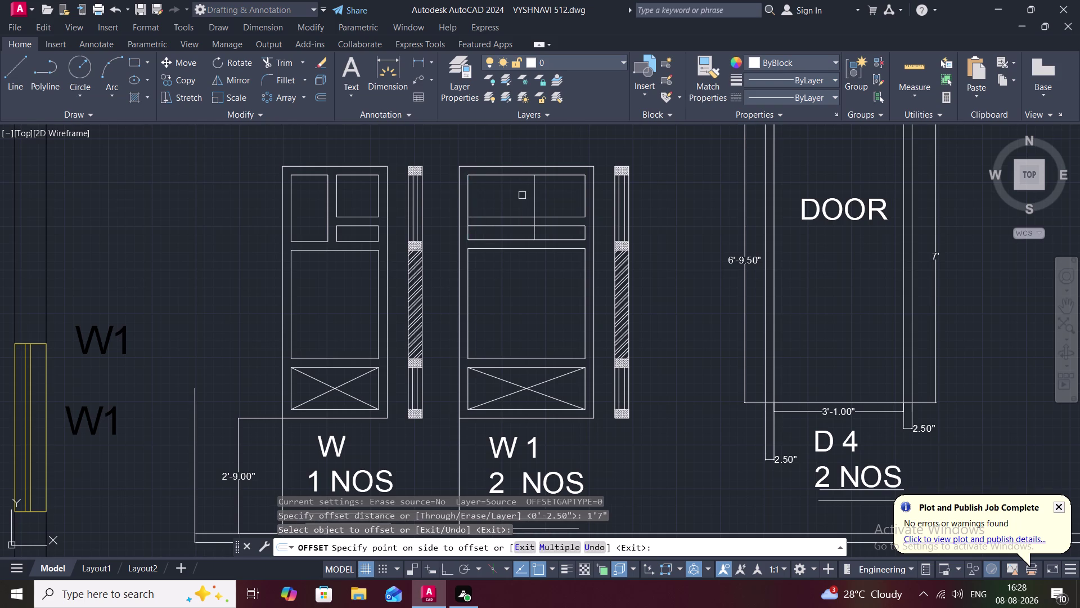
key(Escape)
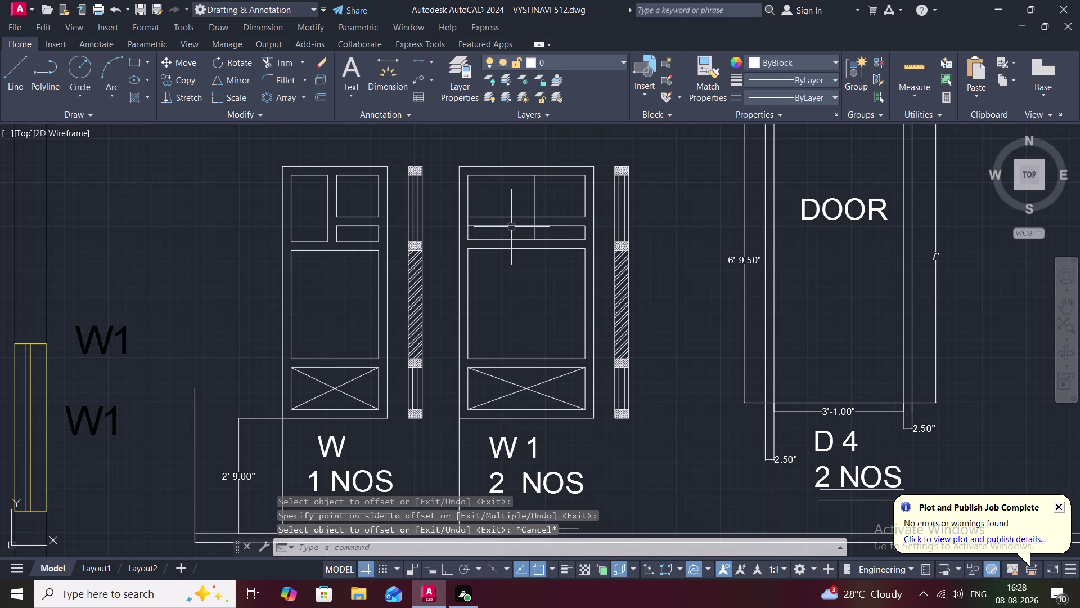
Trim the excess off the new divider and a leftover segment in W1's top.
text(TR)
key(space)
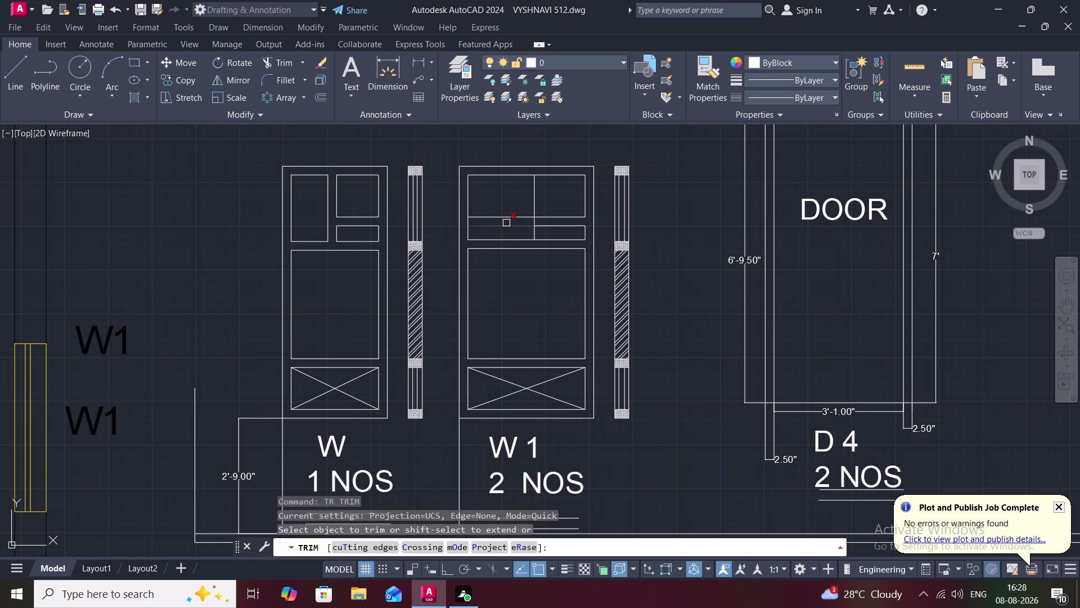
click(506, 223)
click(518, 218)
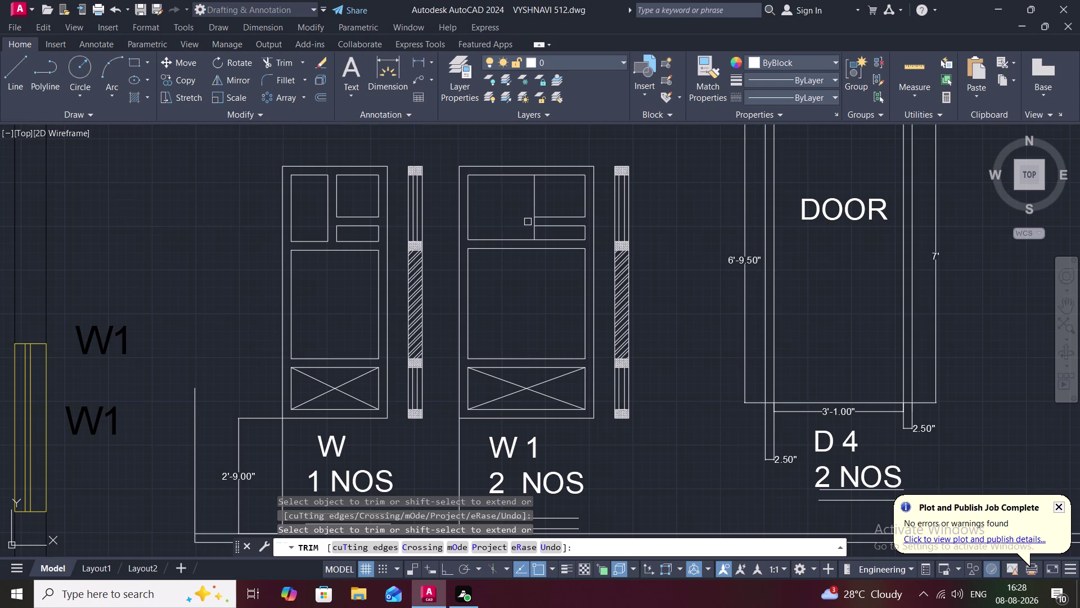
click(897, 60)
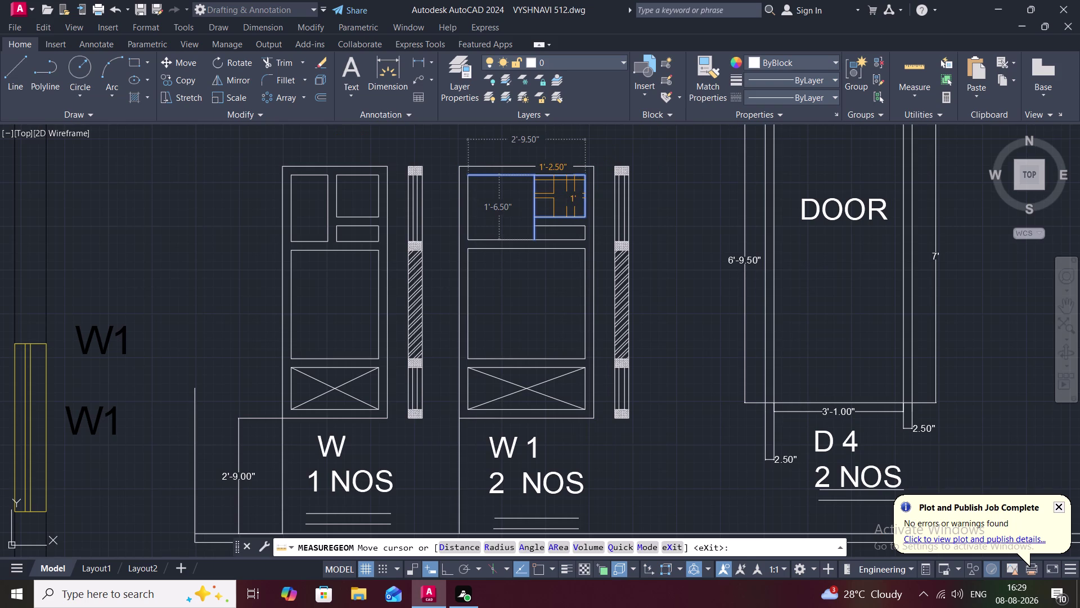
key(Escape)
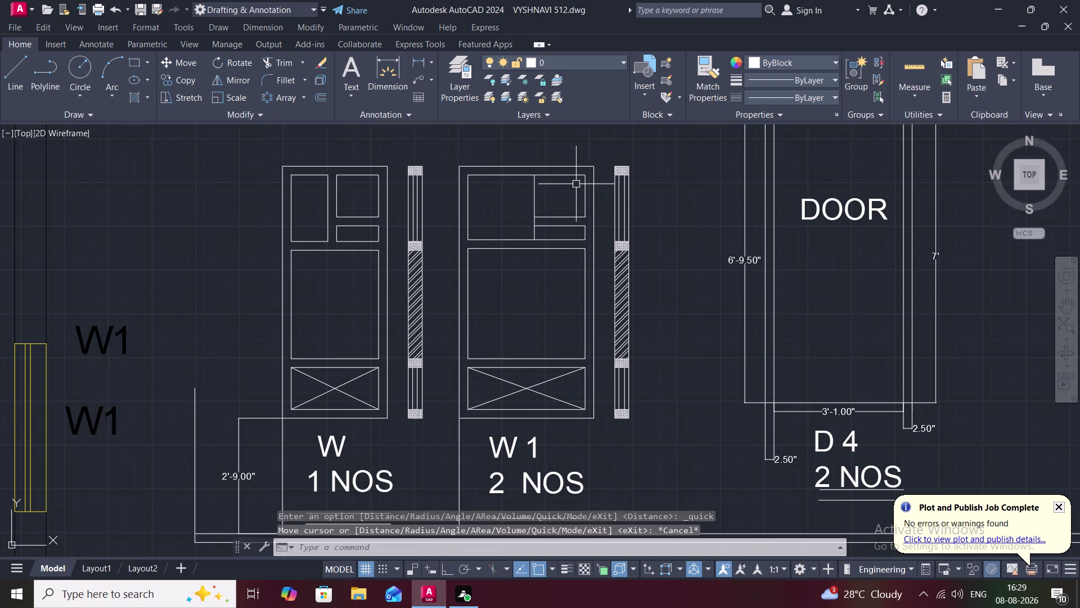
Offset the new vertical divider 2.5" to its right.
text(O)
key(space)
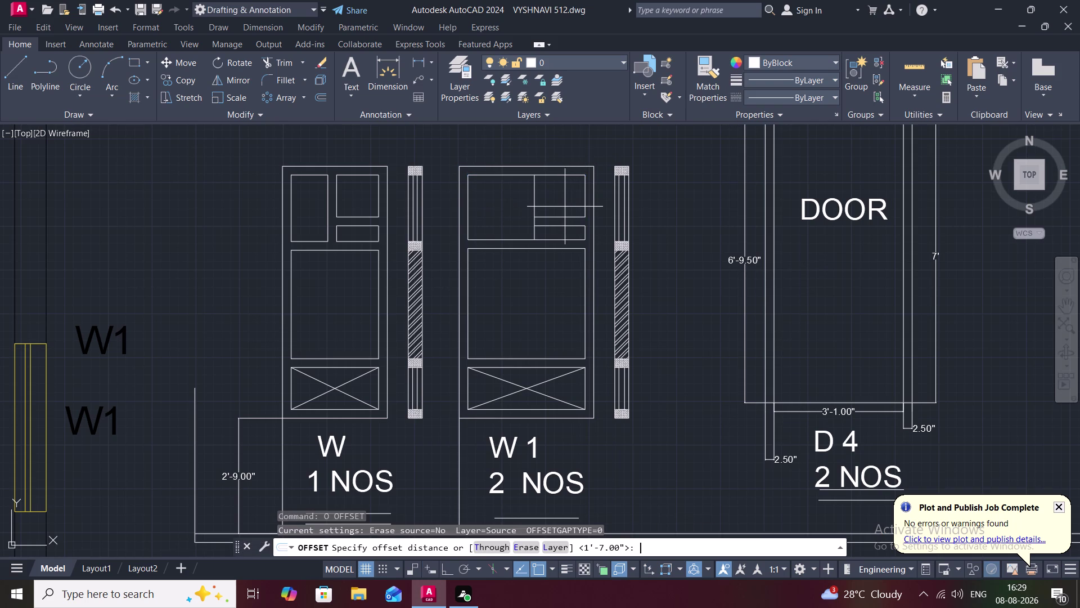
text(2.)
text(5")
key(space)
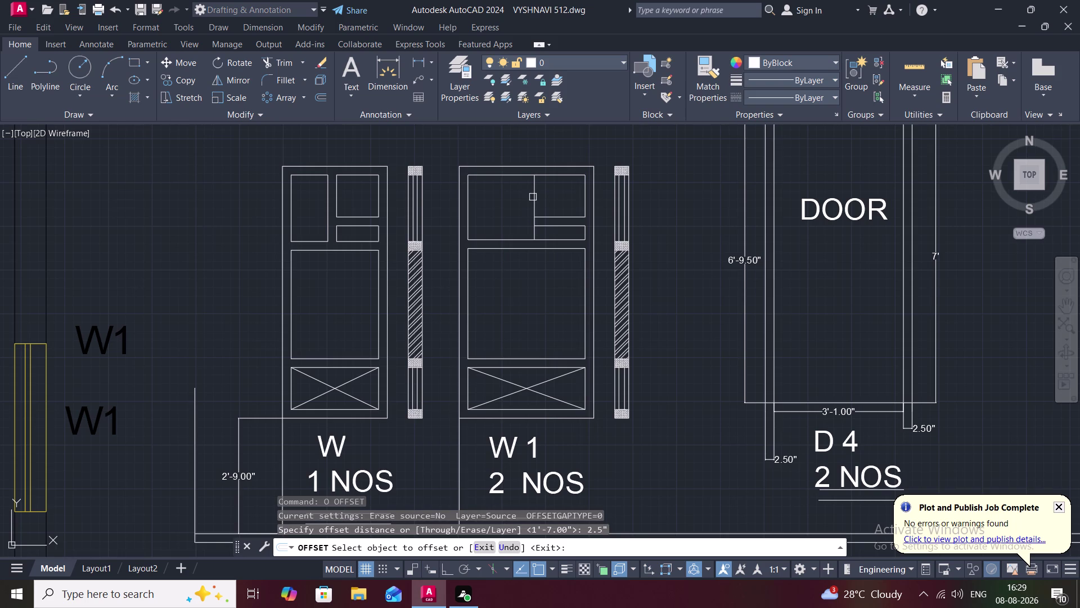
click(535, 197)
click(554, 203)
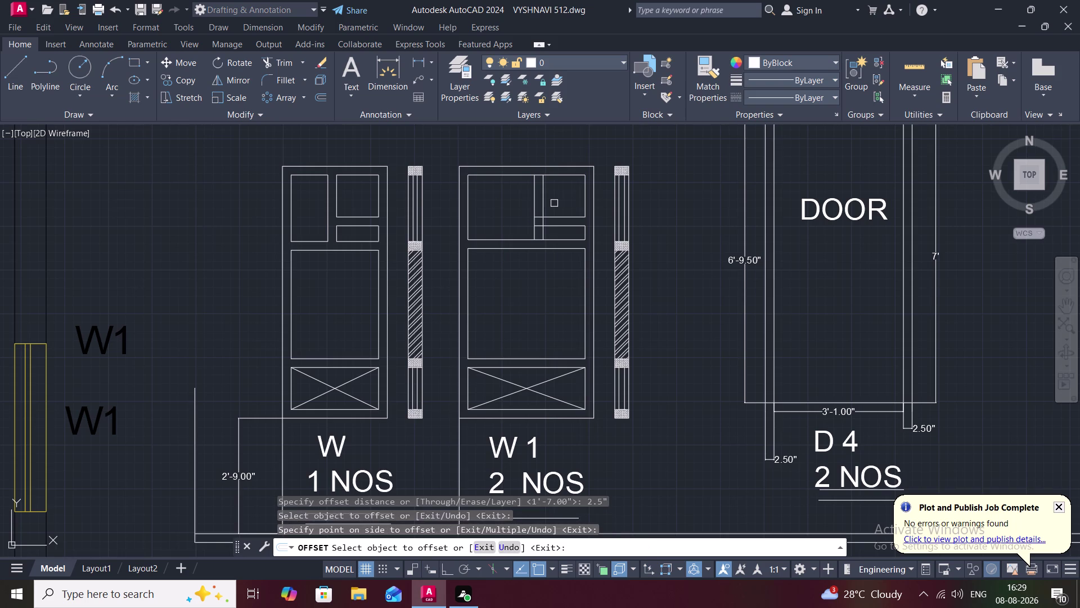
key(Escape)
Trim the strip and leftover lines between the two dividers, including the divider's top end.
text(TR)
key(space)
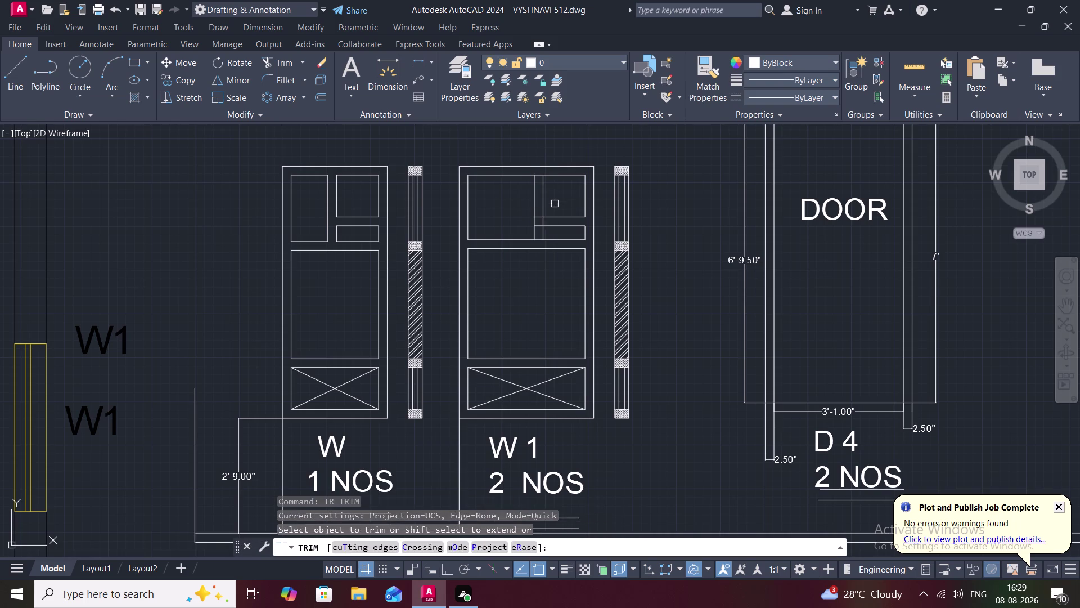
scroll(up, 3)
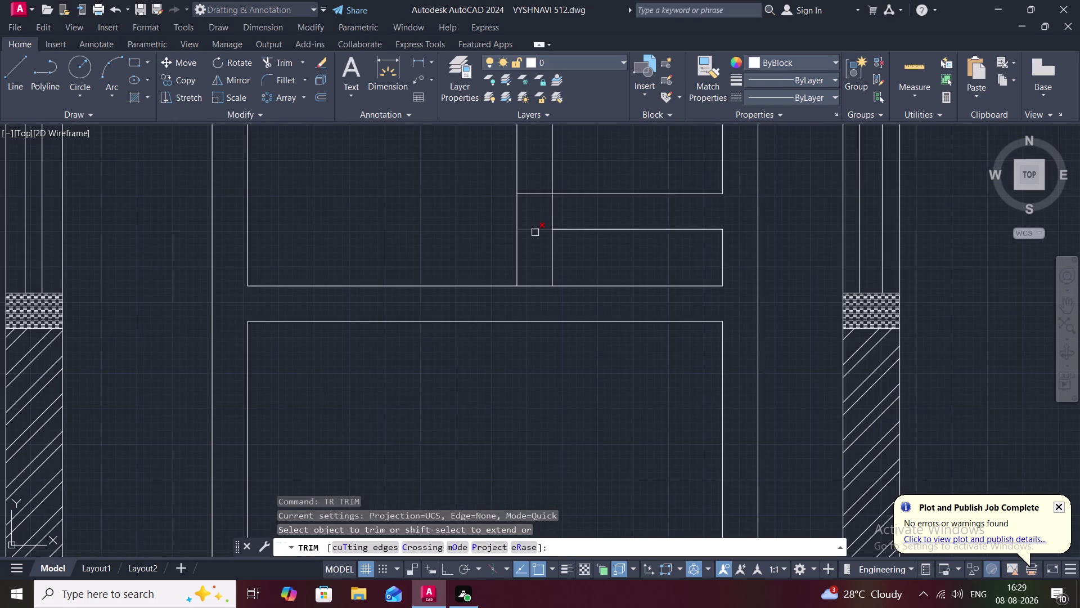
click(535, 232)
click(535, 290)
click(535, 280)
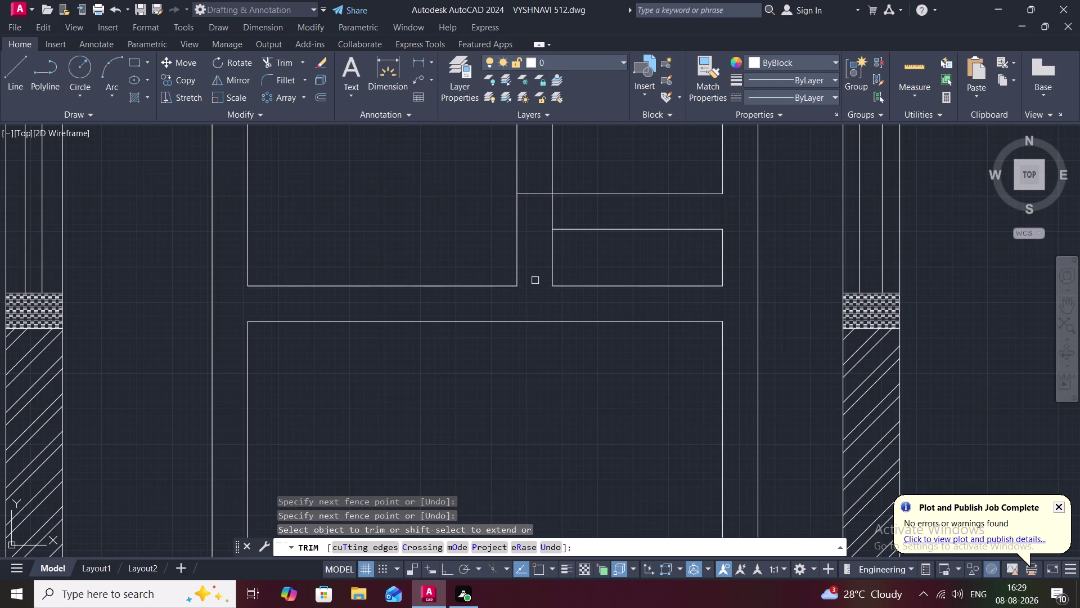
click(536, 194)
scroll(down, 3)
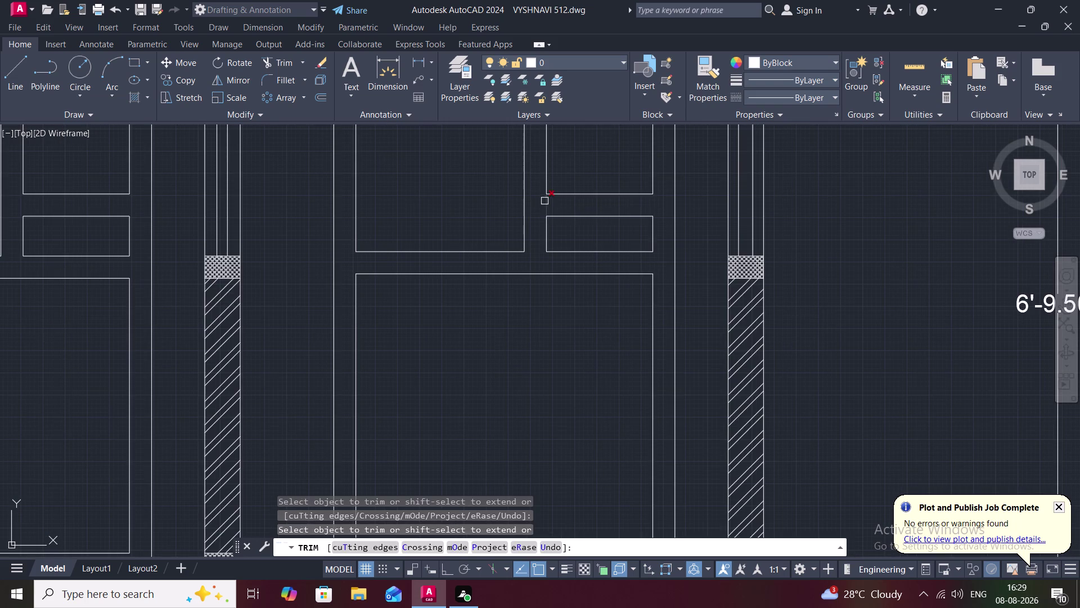
click(546, 201)
scroll(down, 3)
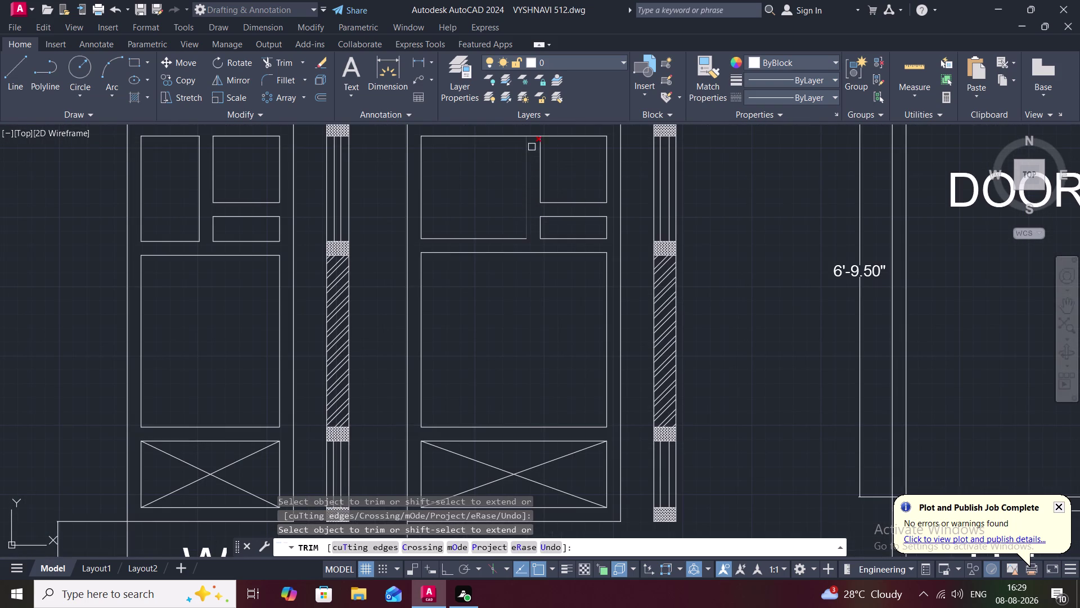
click(531, 137)
key(Escape)
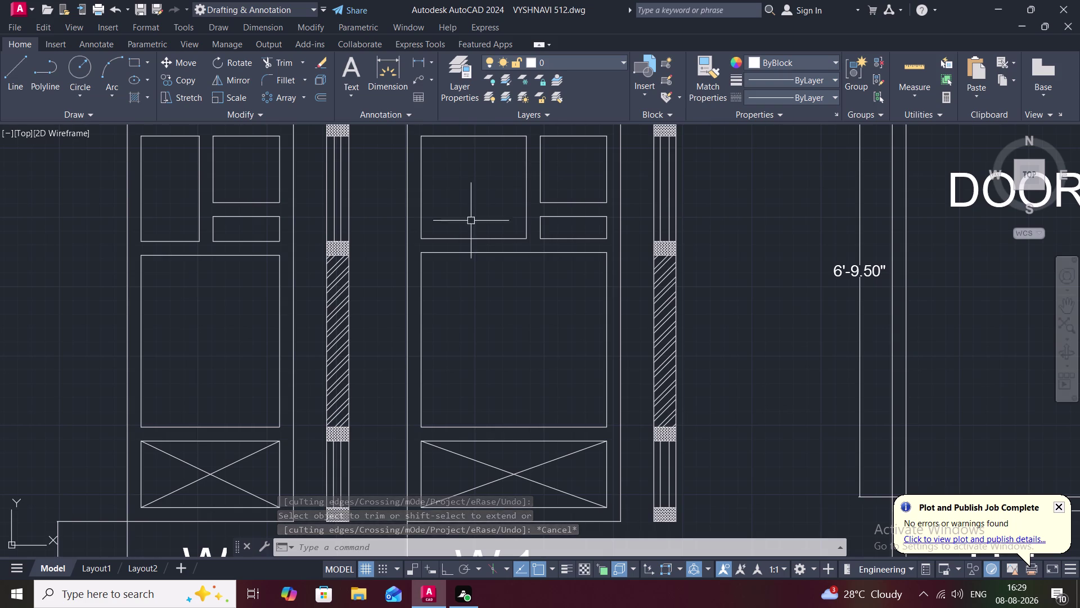
scroll(down, 3)
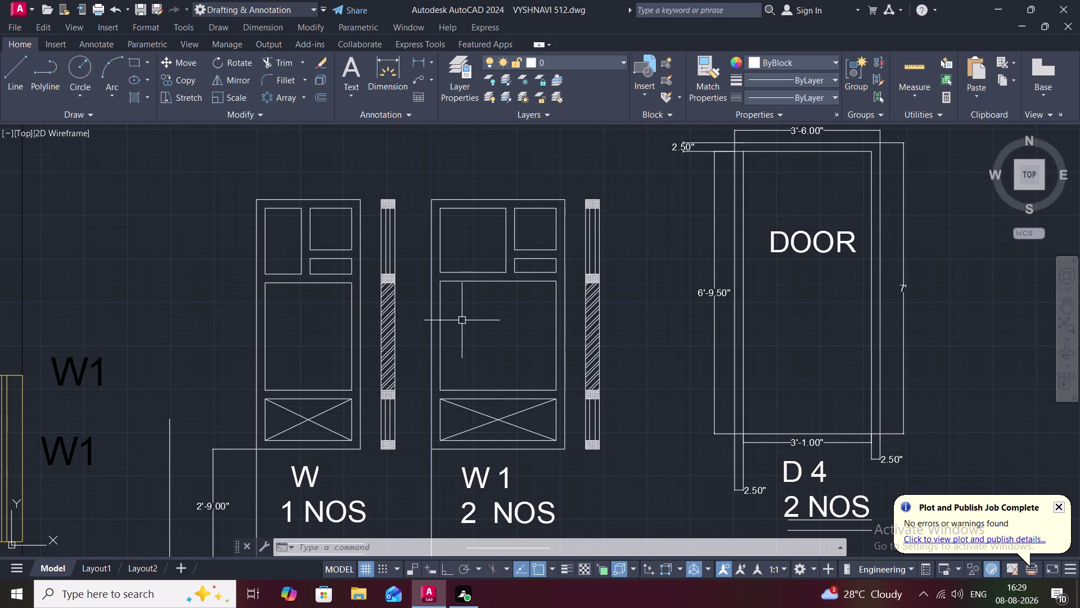
Measure W1's middle panel, then discard a mistaken offset entry.
text(O)
key(space)
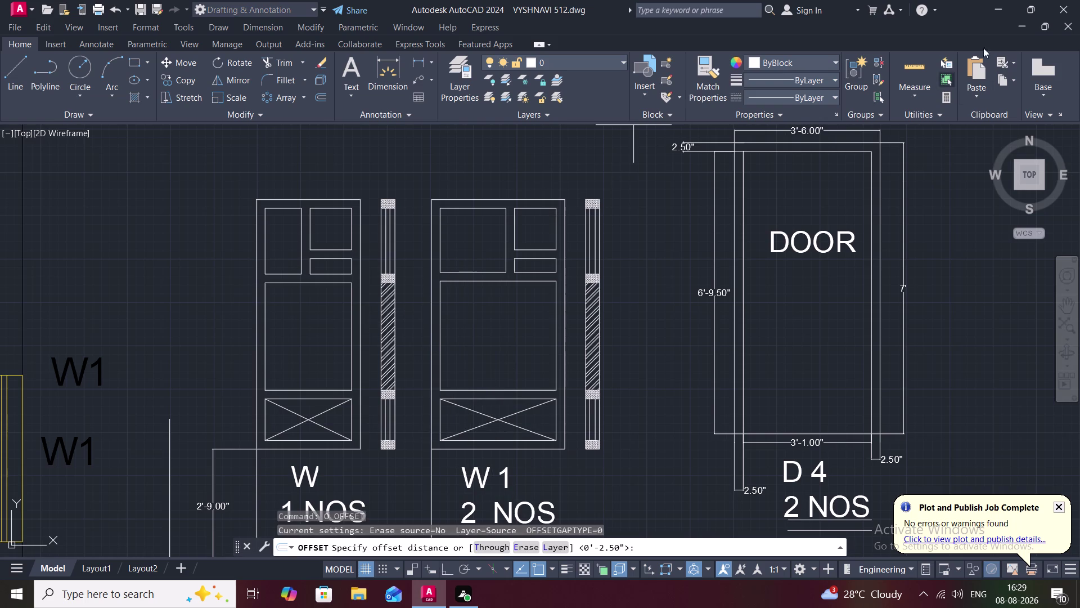
click(908, 66)
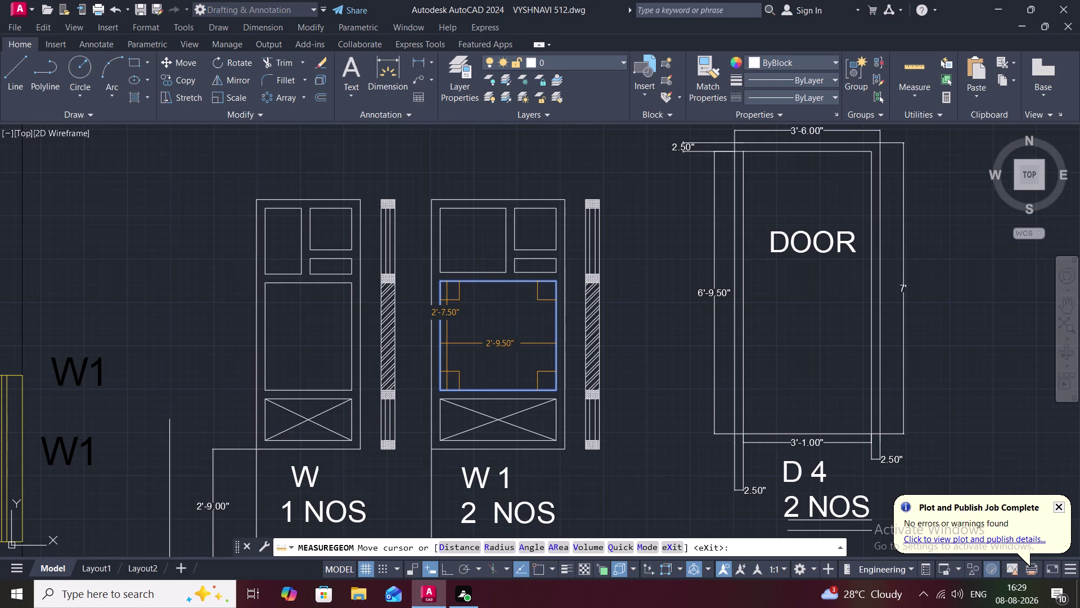
key(Escape)
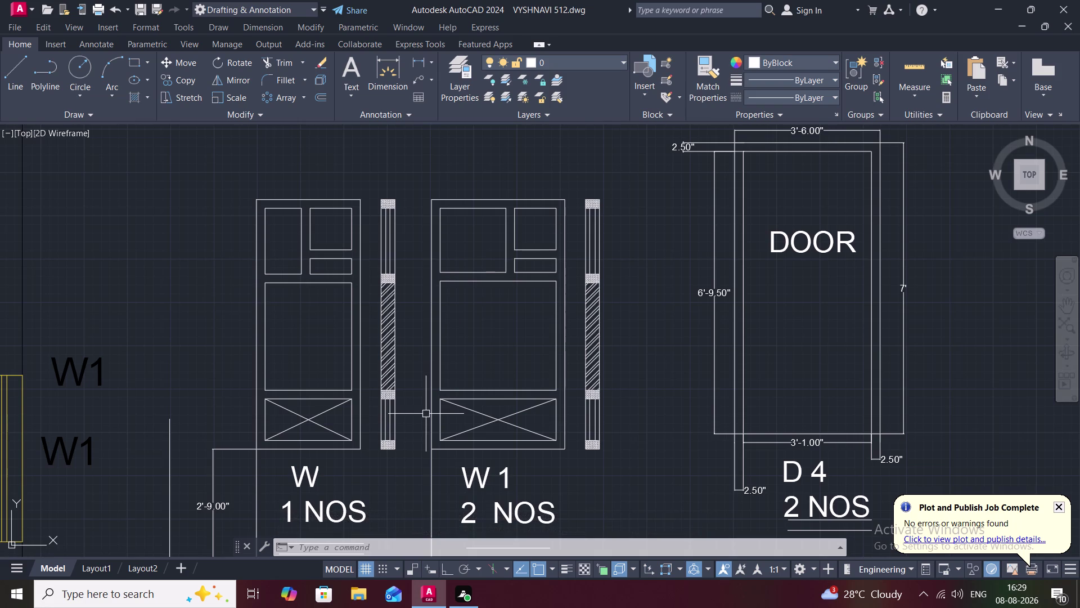
key(1)
key(apostrophe)
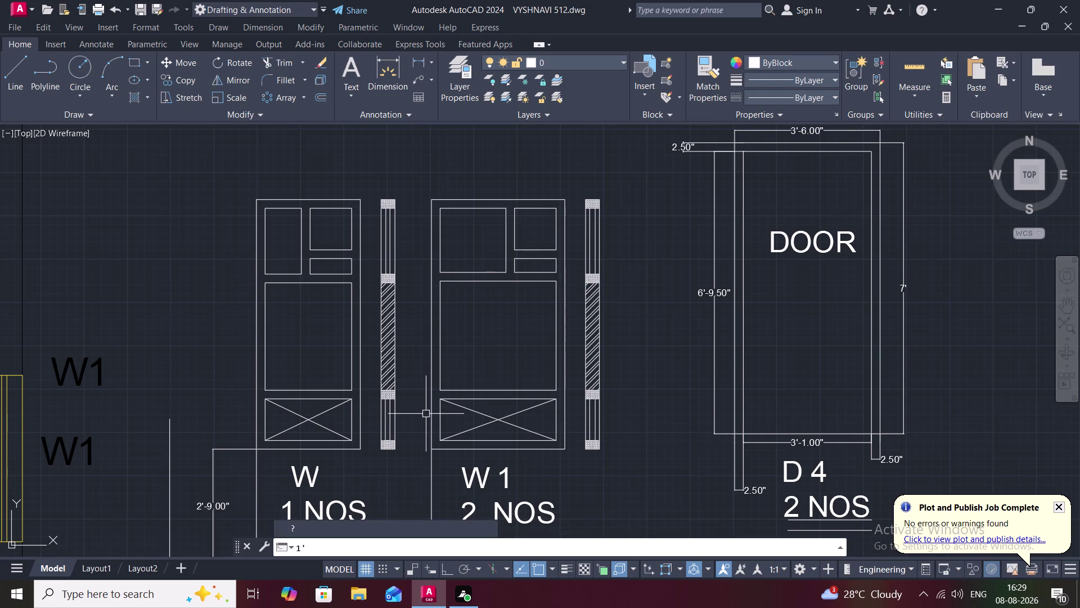
text(3/)
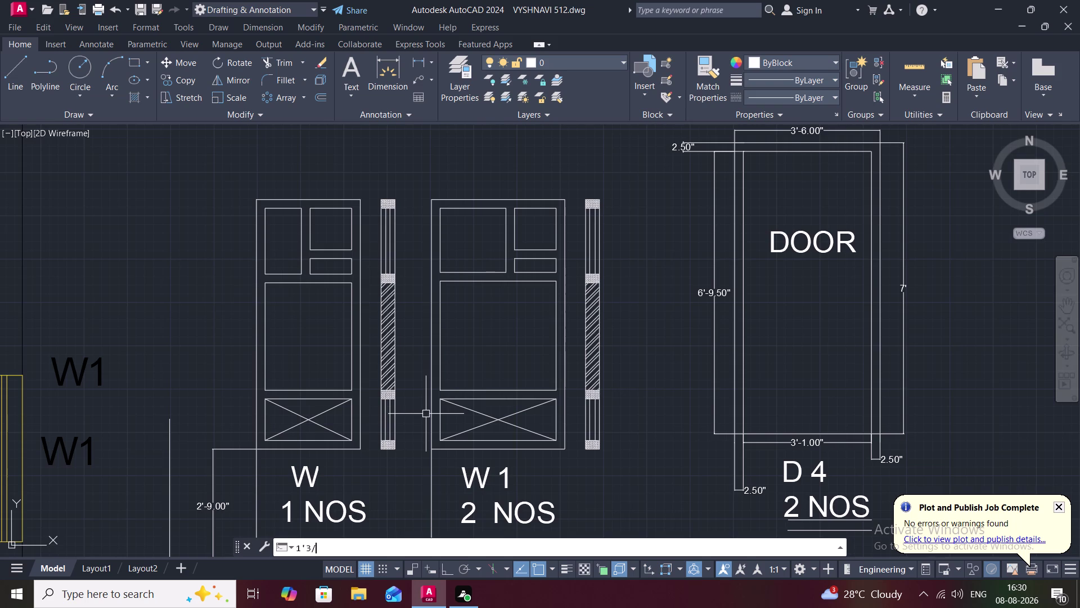
key(Escape)
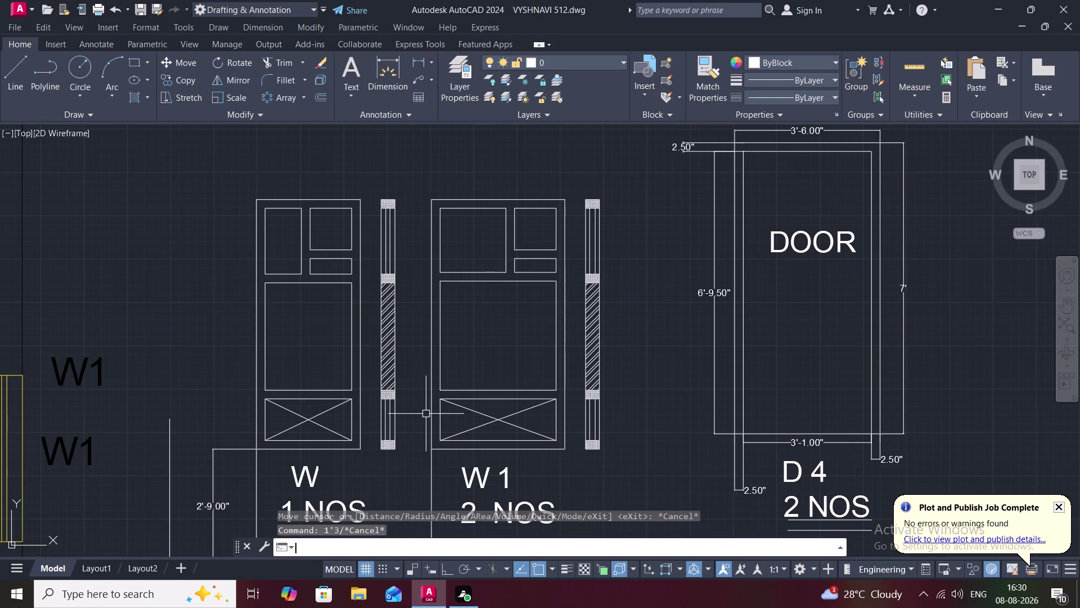
Offset both middle panel edges 1'-3" inward to form the central mullion lines.
text(O)
key(space)
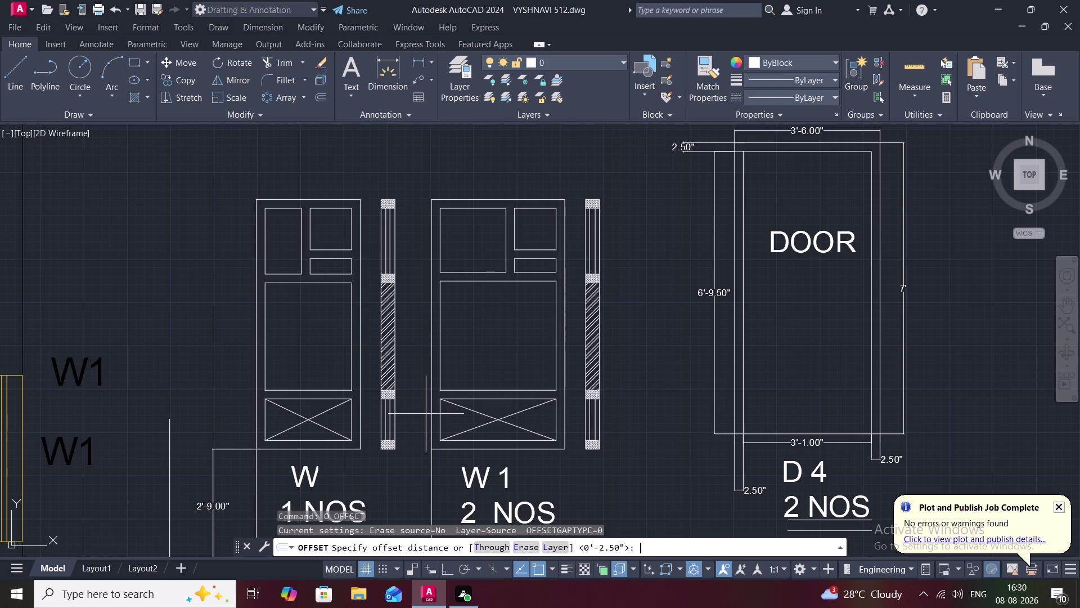
key(1)
key(apostrophe)
key(3)
text(")
key(space)
click(443, 345)
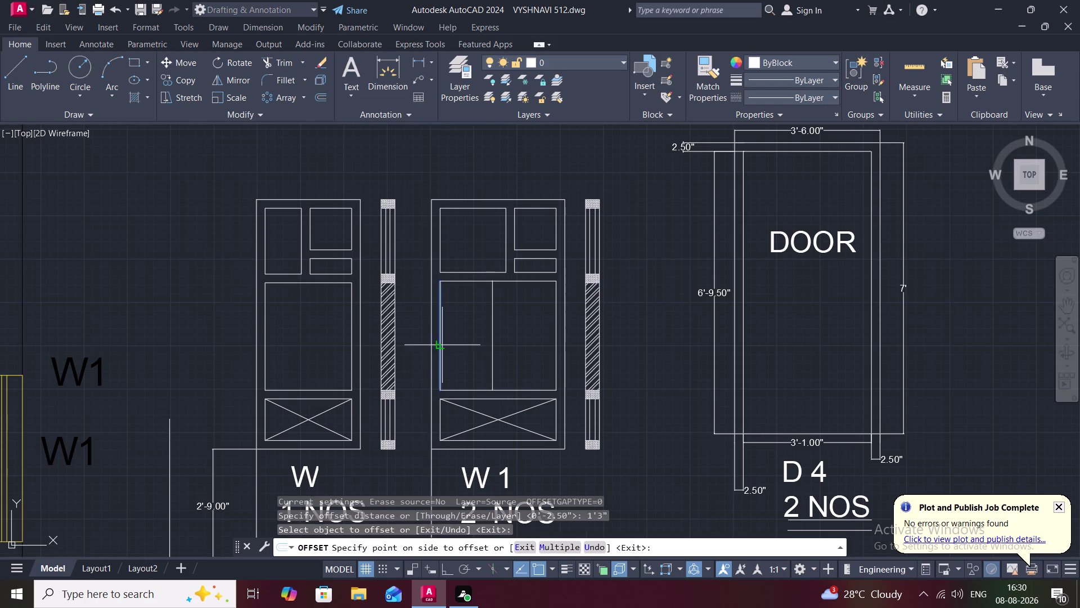
click(463, 345)
click(555, 322)
click(515, 334)
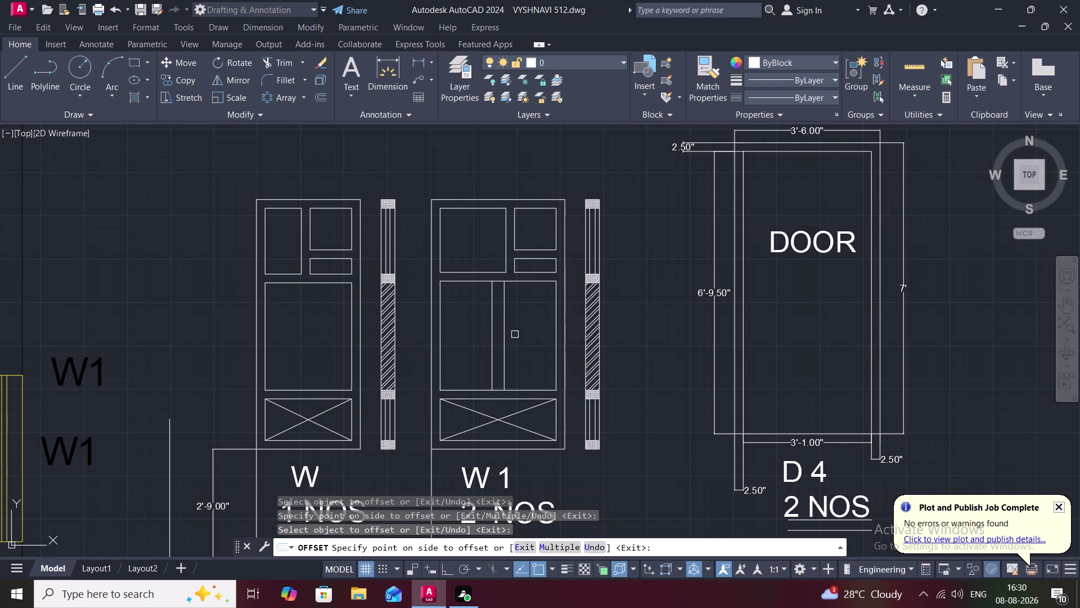
key(Escape)
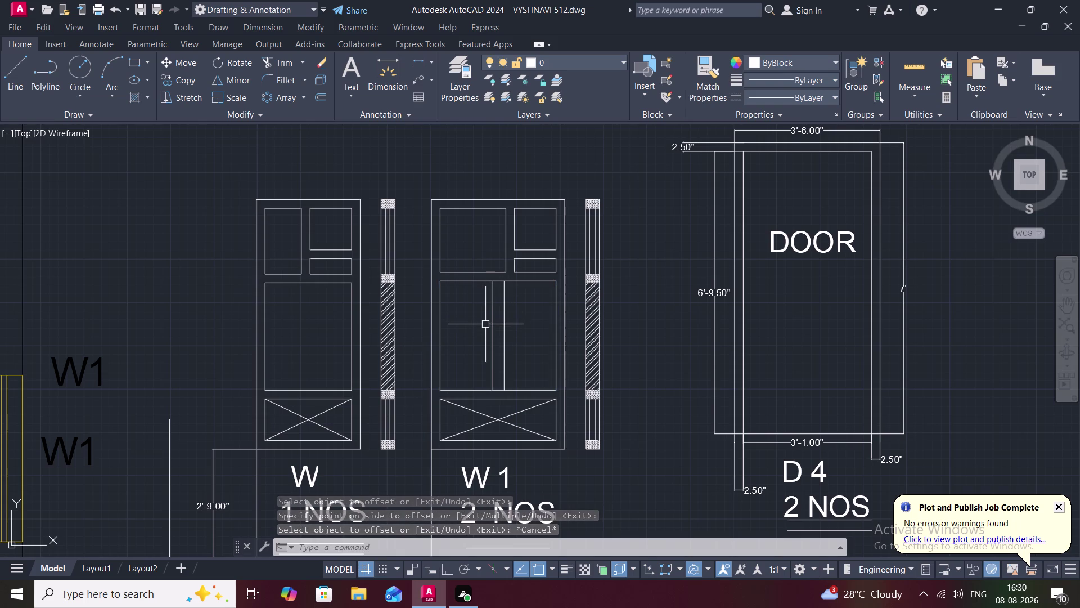
key(l)
key(space)
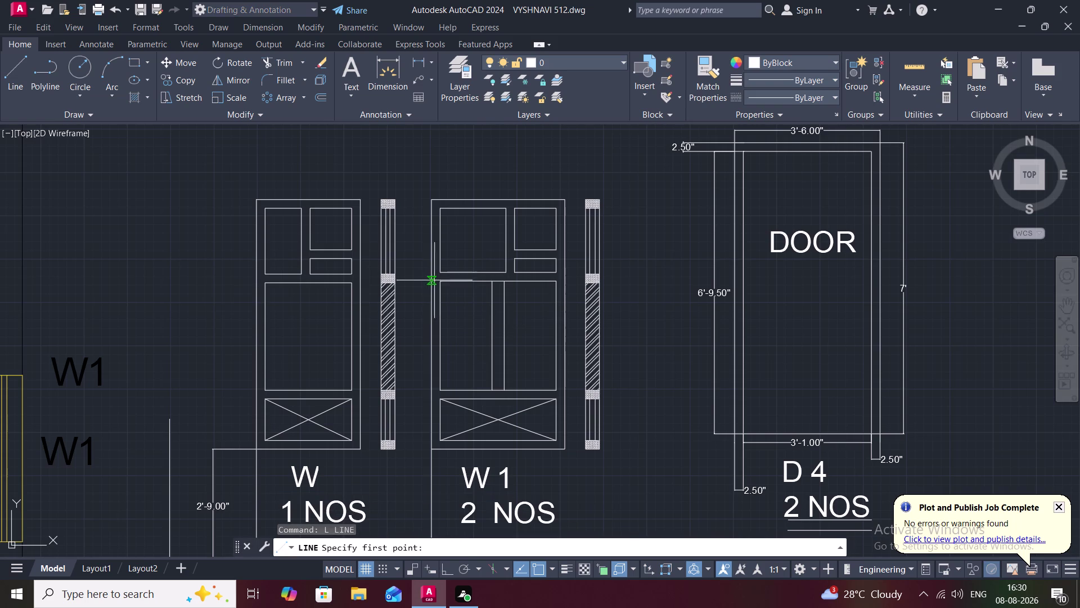
Draw diagonal lines from the middle panel's top and bottom corners to the central mullion, both sashes.
click(439, 283)
click(492, 301)
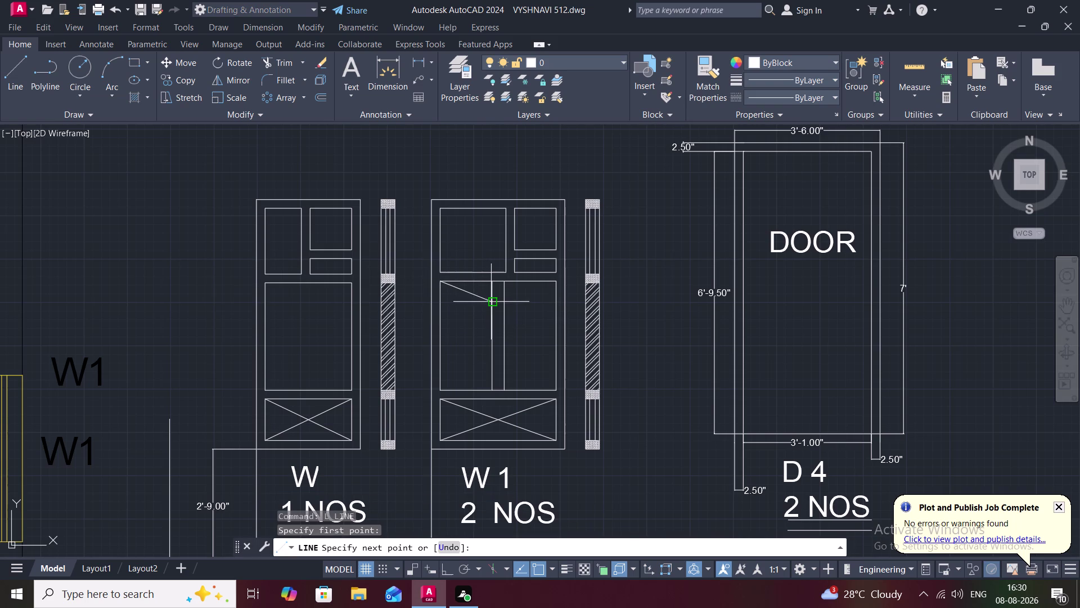
key(space)
key(space)
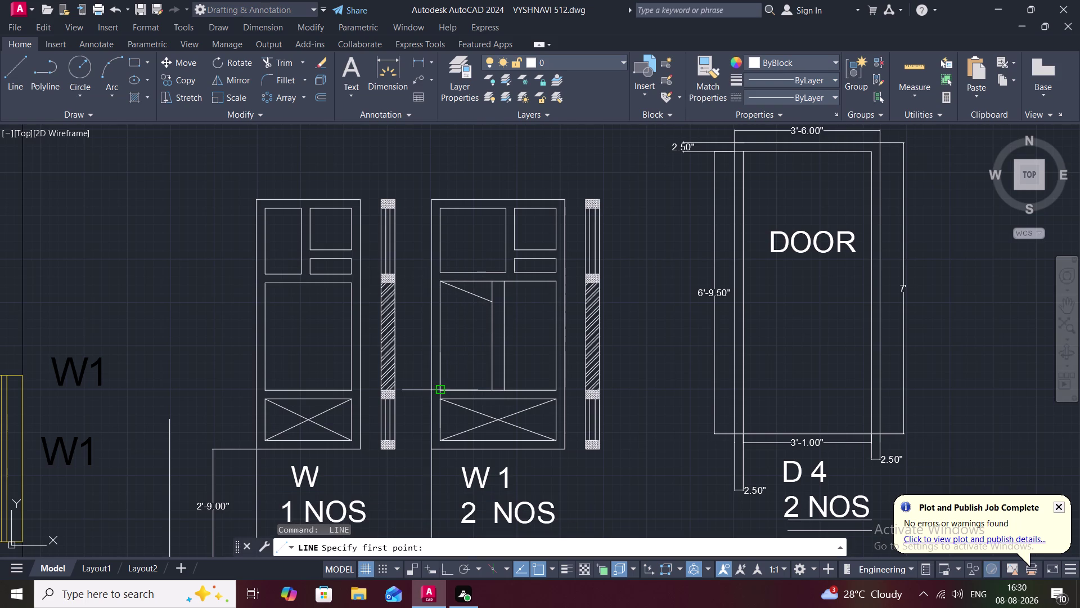
click(441, 386)
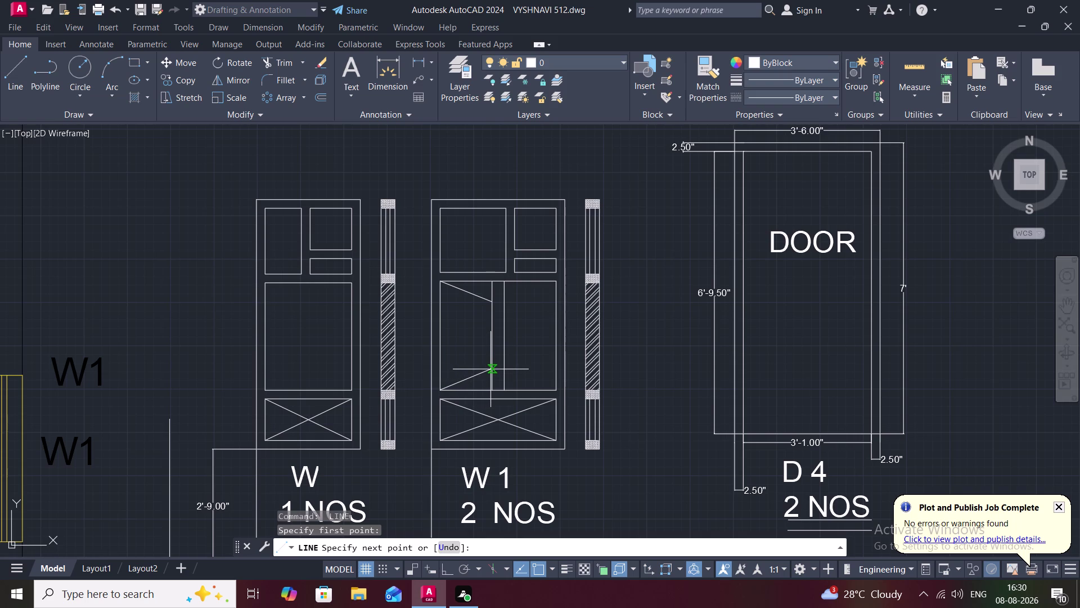
click(490, 369)
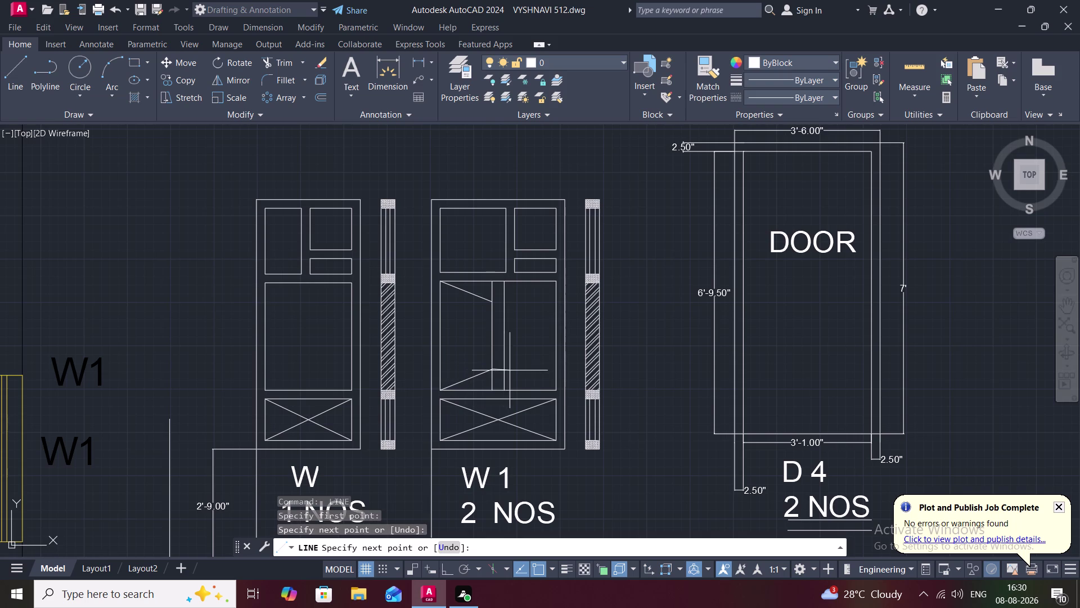
click(505, 370)
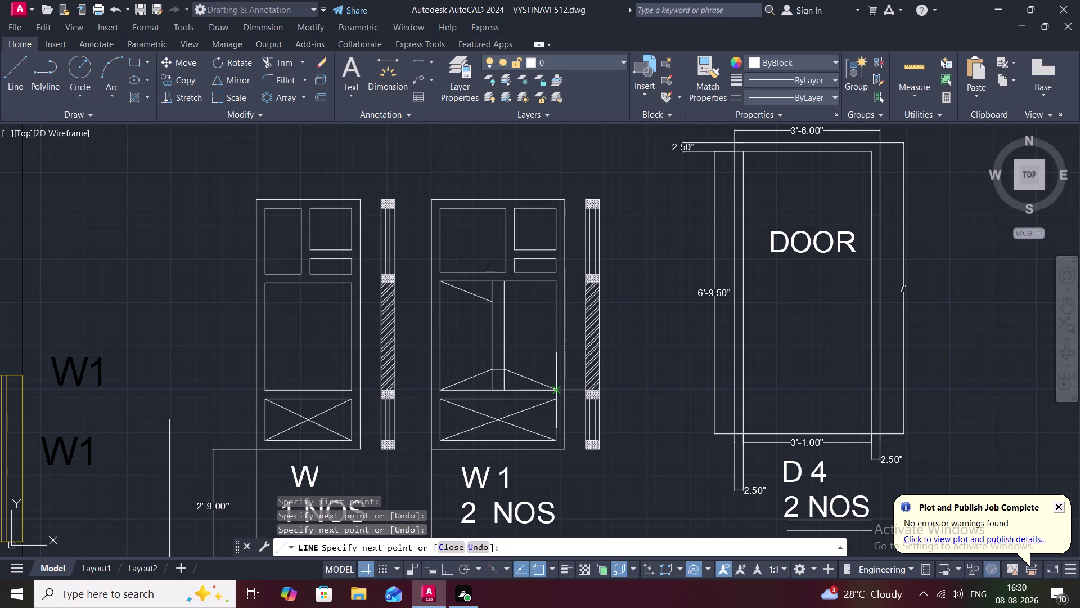
click(560, 390)
key(space)
key(space)
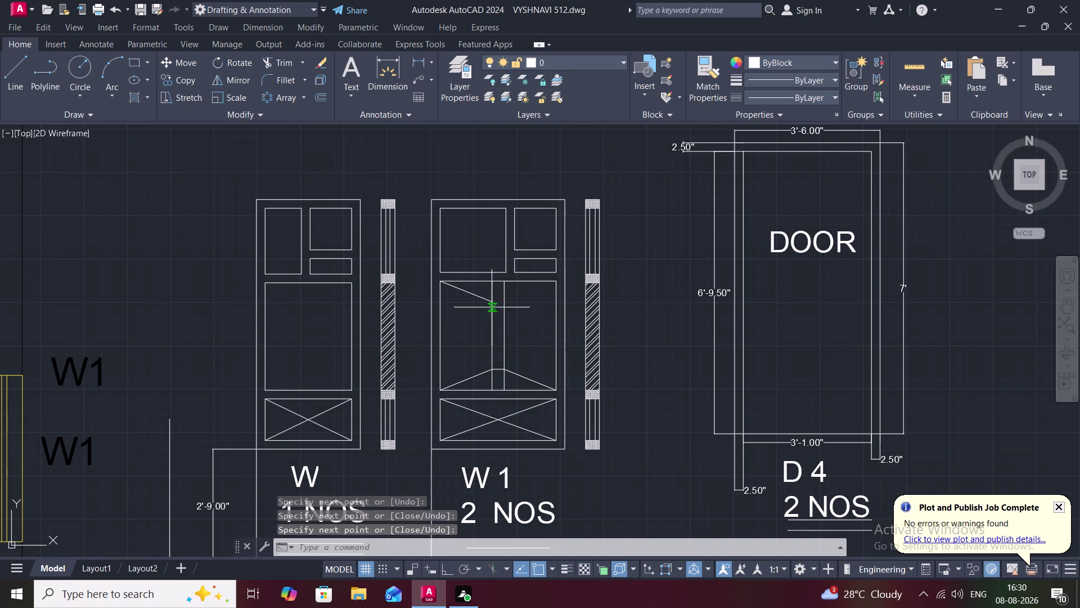
click(503, 302)
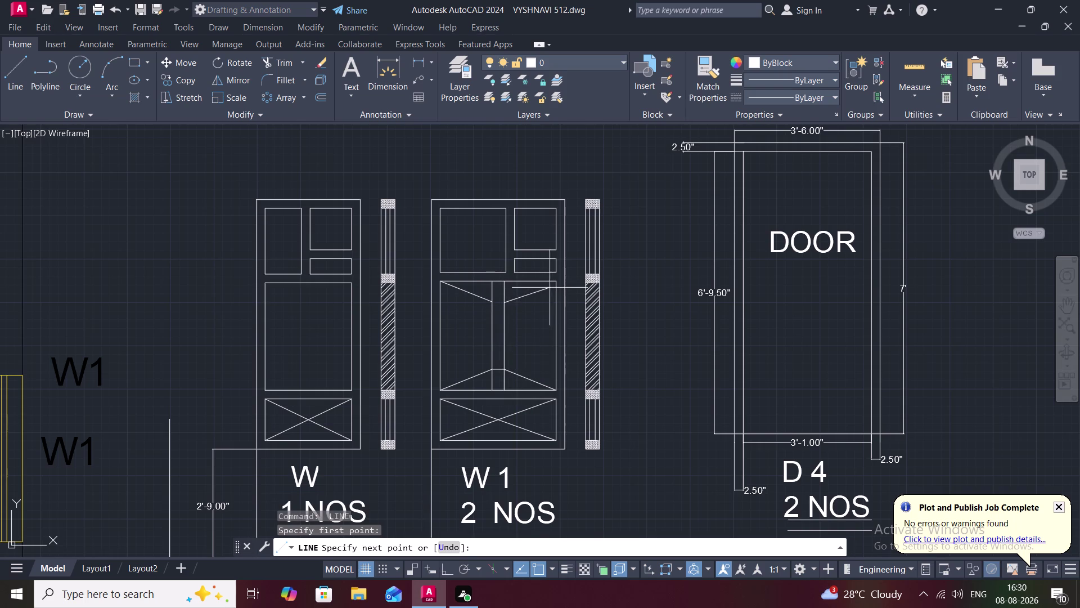
click(557, 282)
key(space)
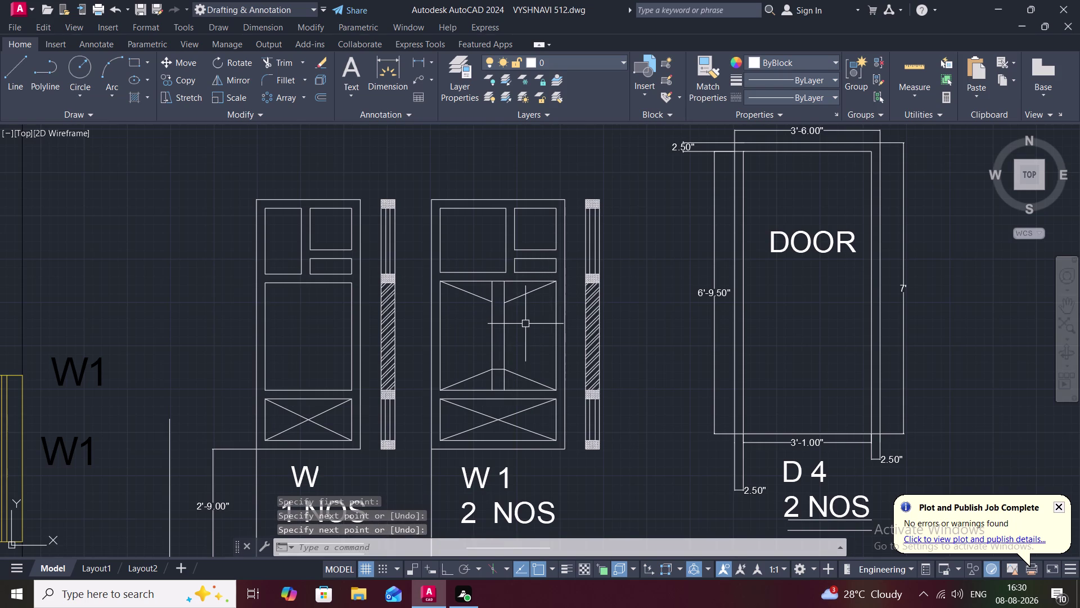
Trim the excess segments in W1's middle and lower panels, leaving a central I-shaped mullion.
text(TR)
key(space)
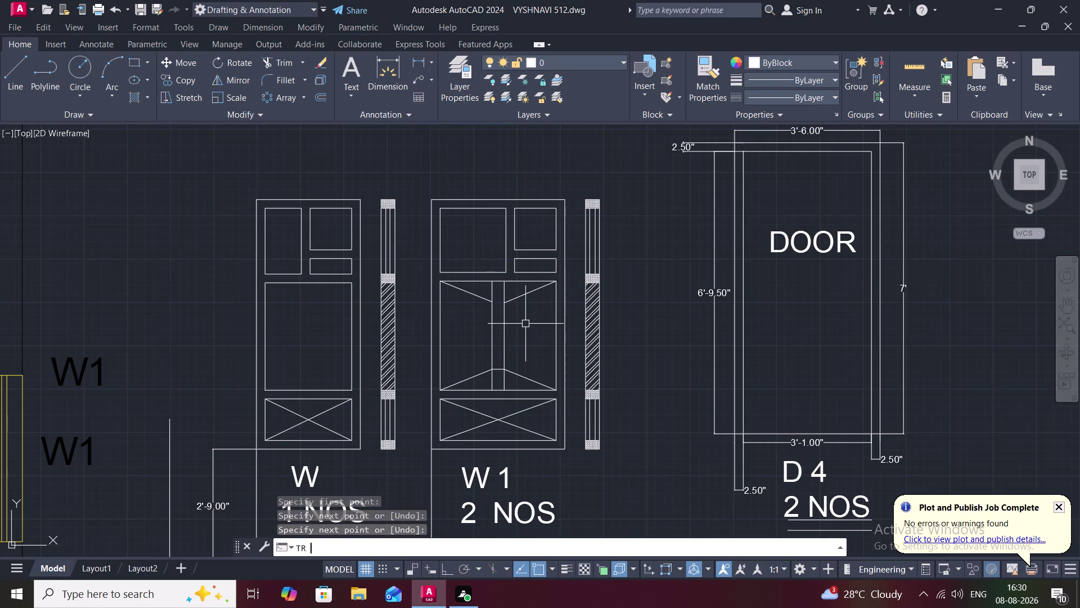
click(492, 293)
click(505, 290)
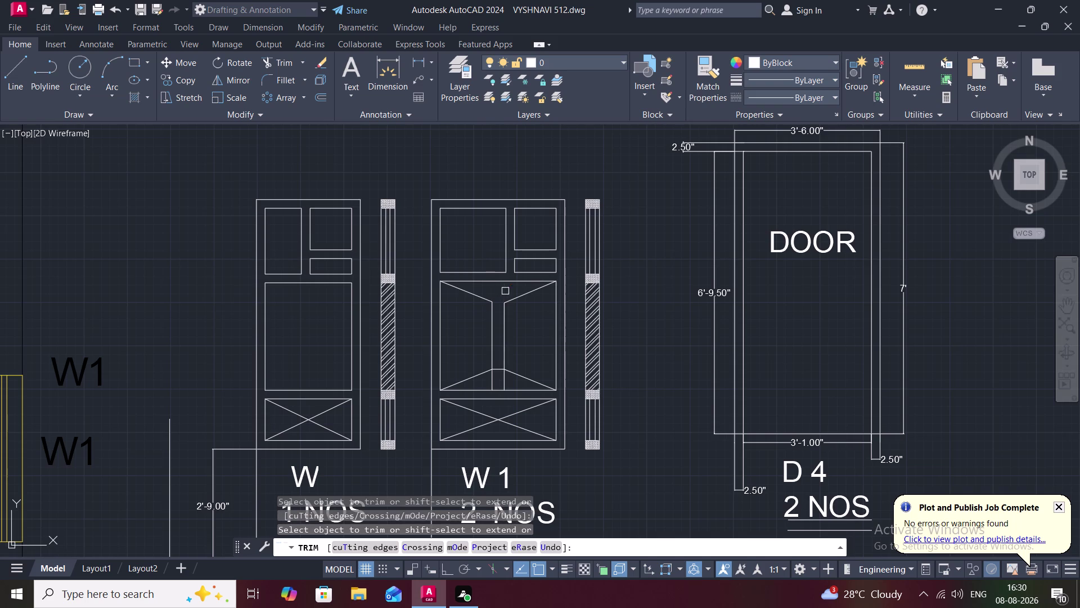
click(493, 382)
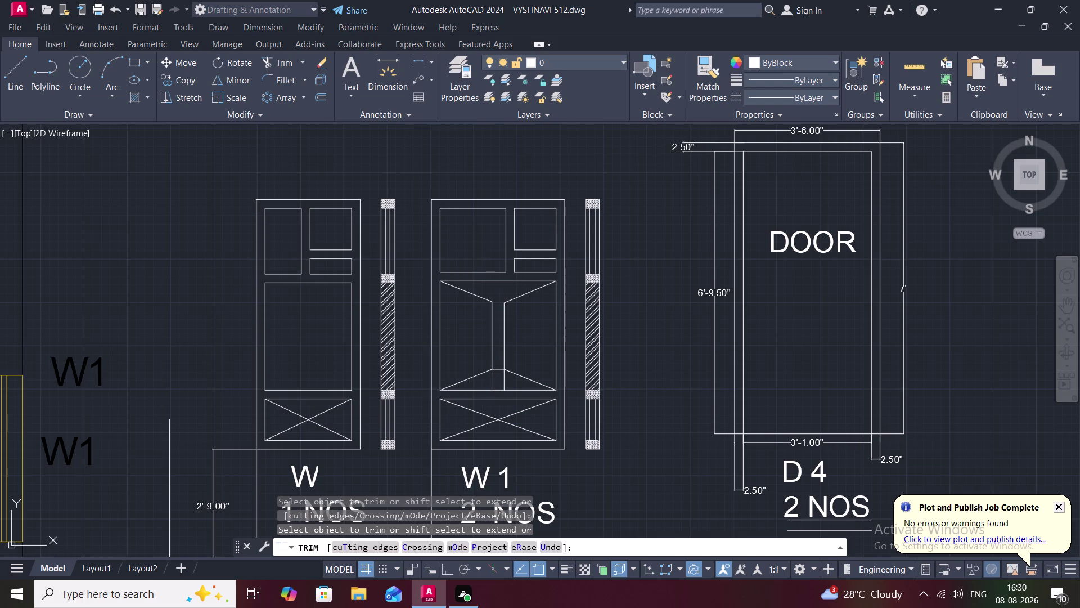
click(502, 383)
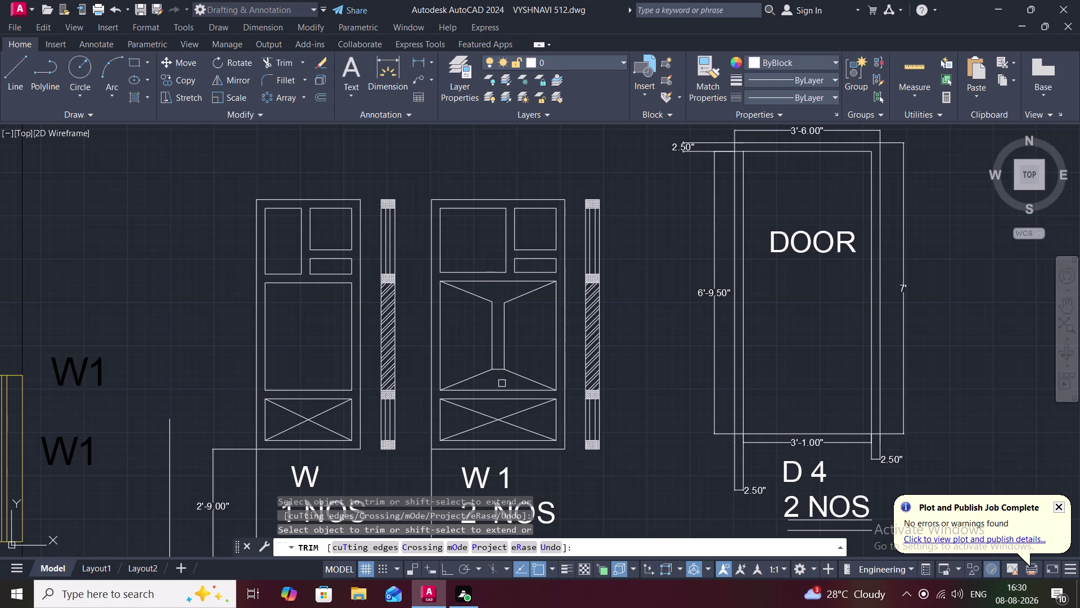
scroll(up, 3)
click(477, 326)
scroll(down, 3)
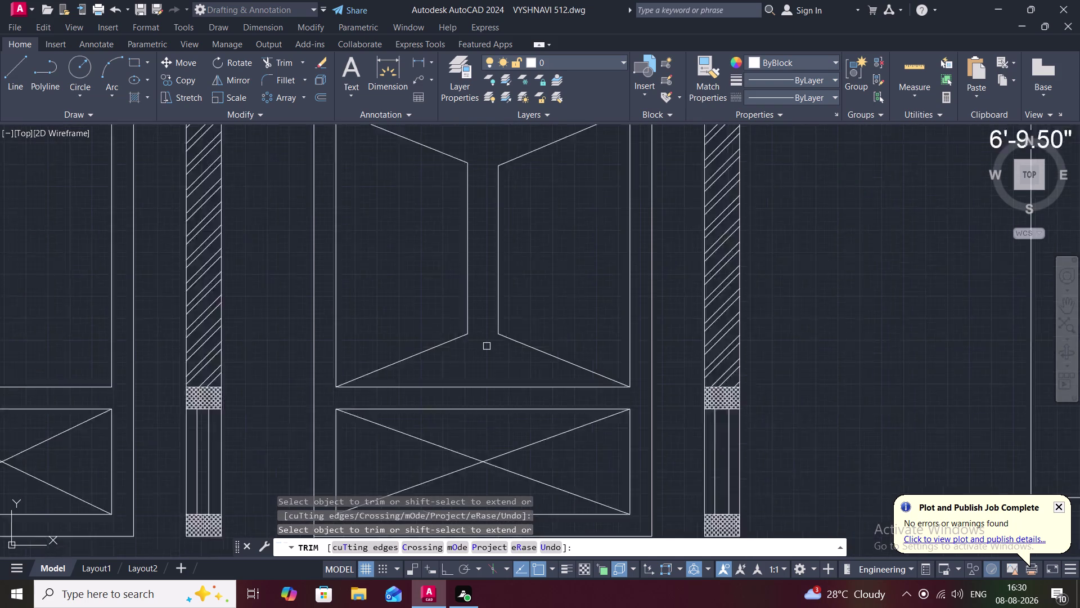
key(Escape)
scroll(down, 3)
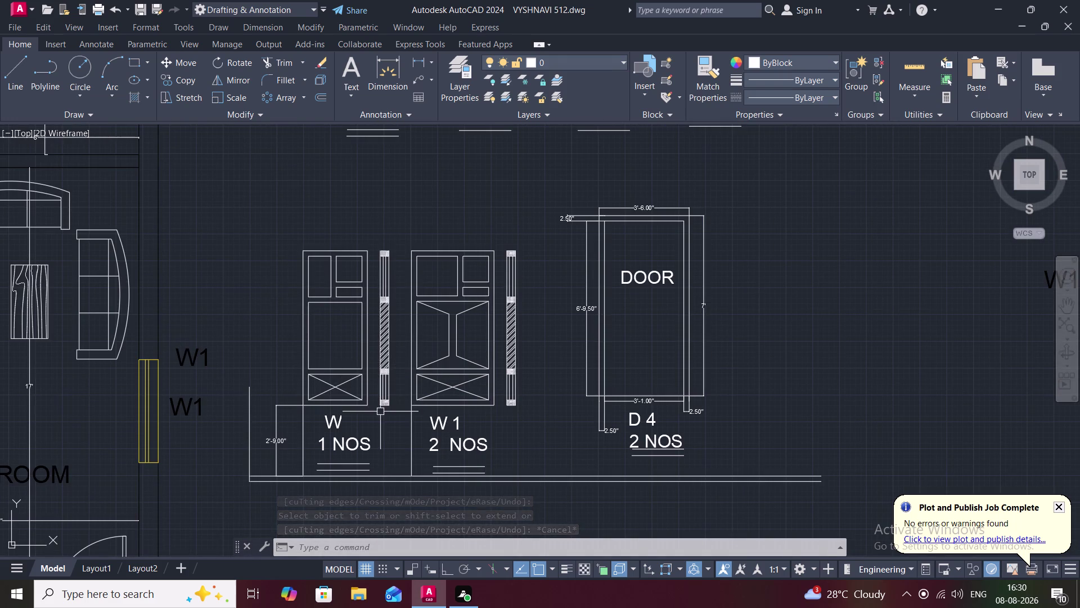
scroll(up, 3)
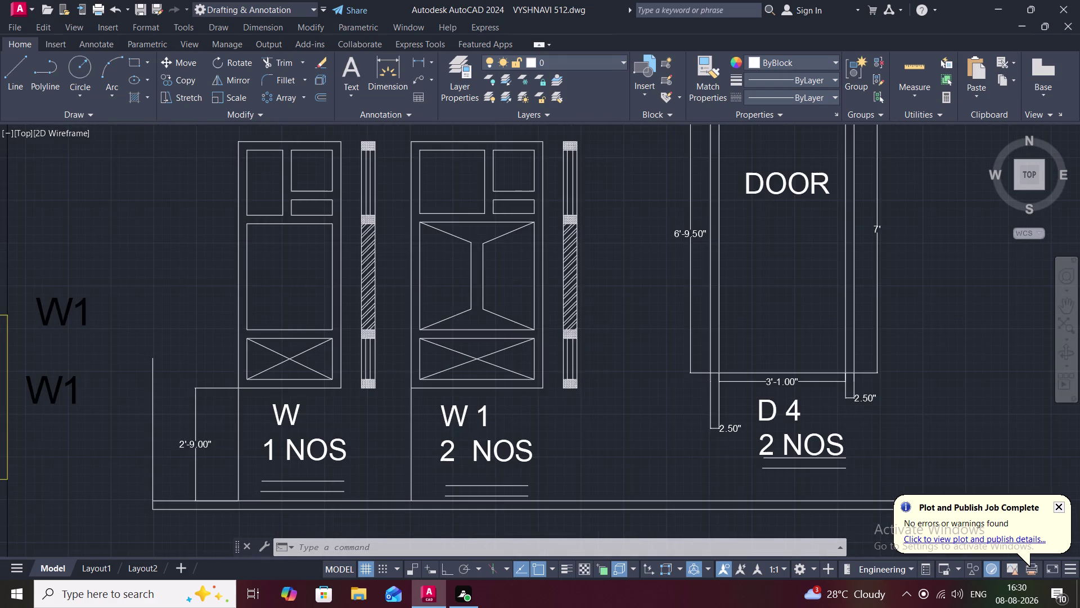
Trim away the stray line below W and the old dimension and extension lines beside it.
text(TR)
key(space)
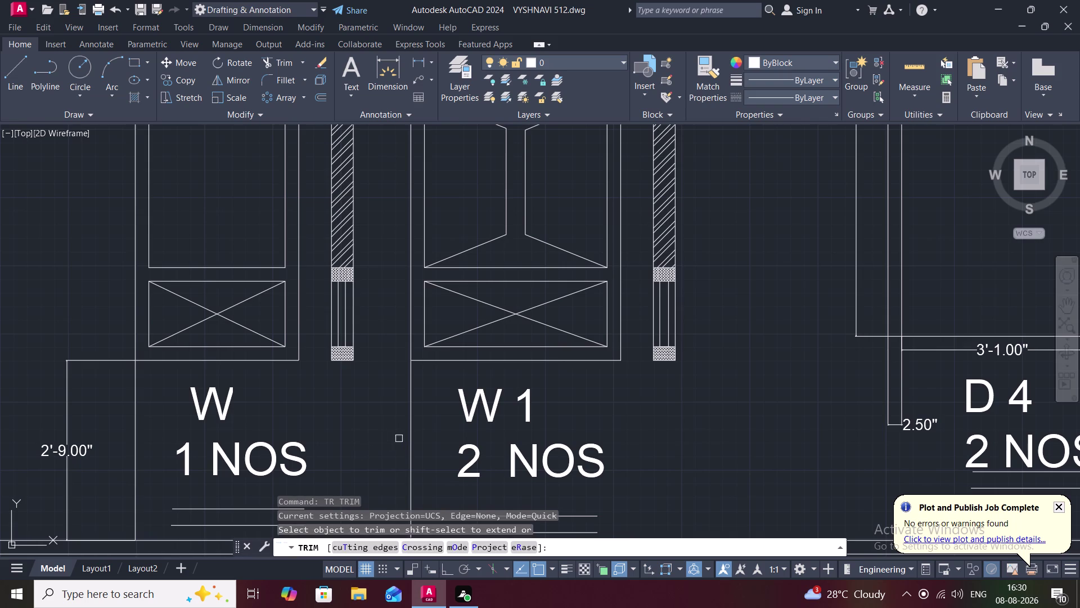
click(414, 436)
scroll(down, 3)
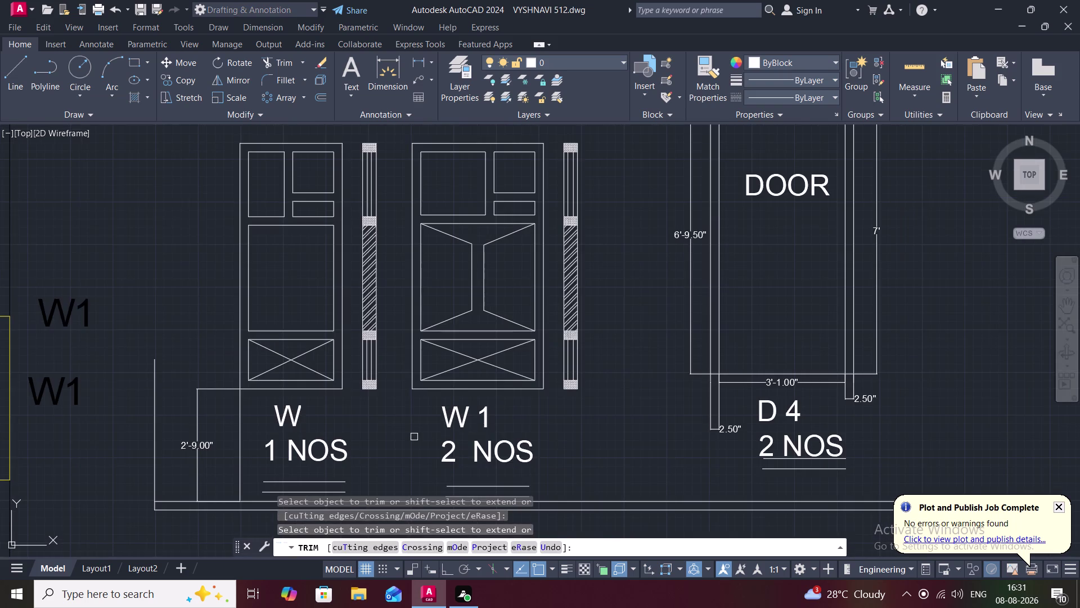
scroll(down, 3)
middle_drag(415, 436, 411, 377)
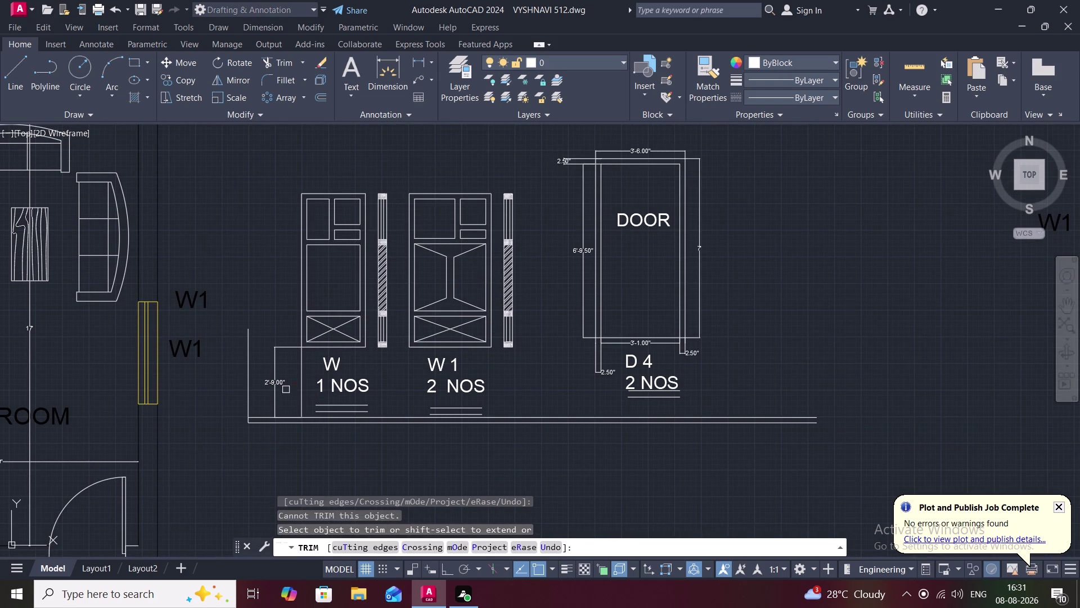
click(275, 382)
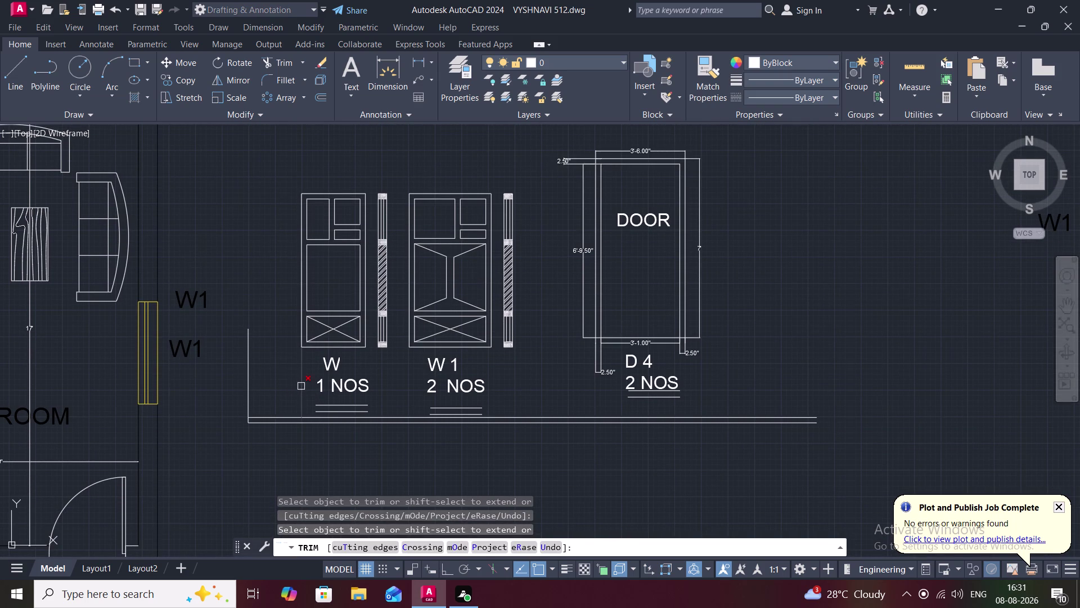
click(301, 386)
click(248, 396)
key(Escape)
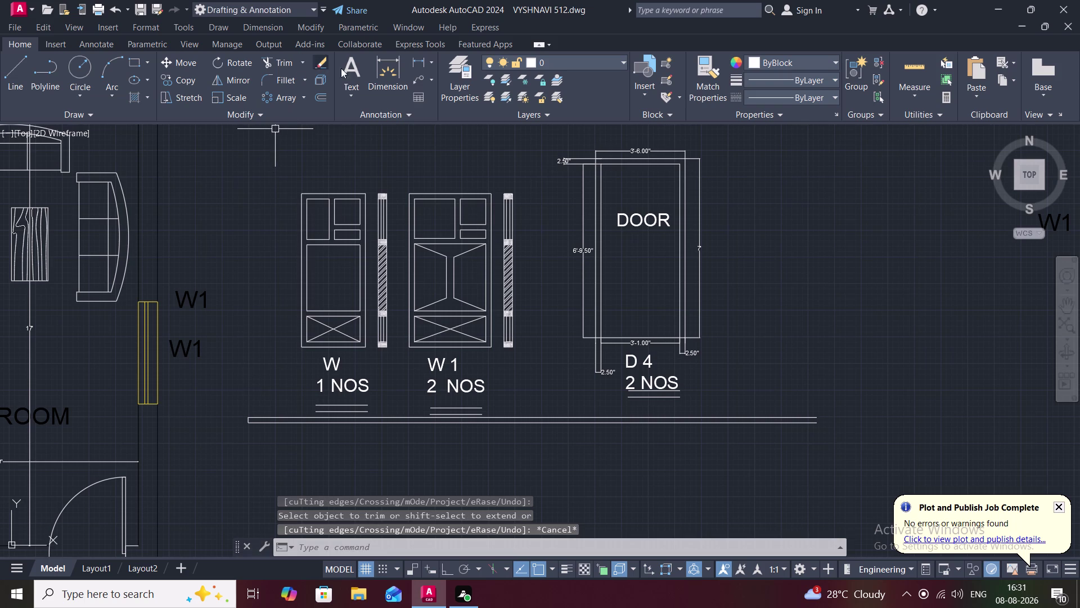
Add 2'-9" vertical linear dimensions to the left of the W and W1 elevations.
click(416, 60)
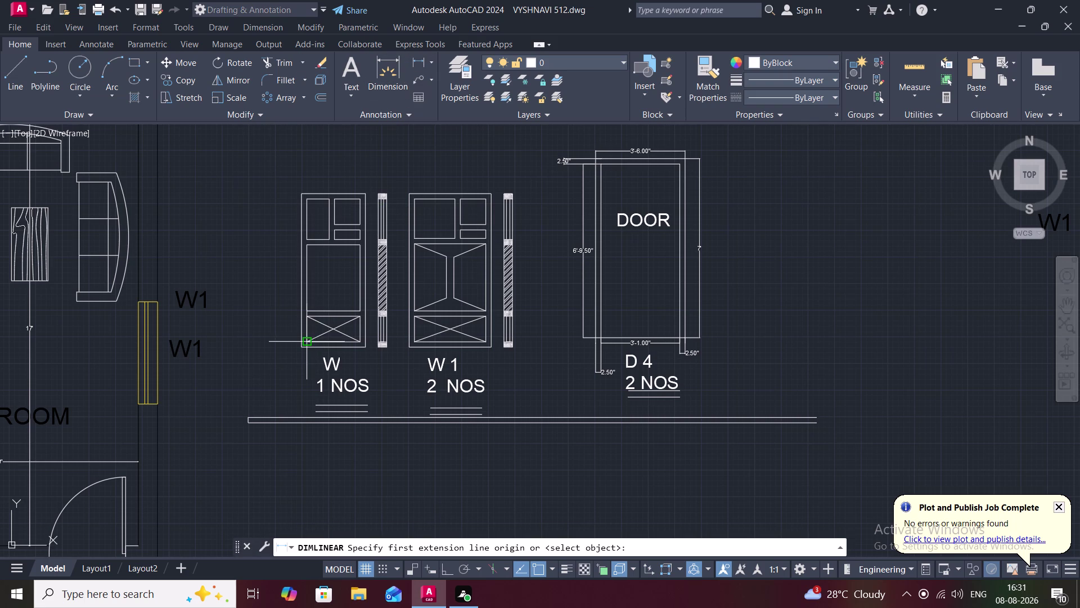
click(303, 348)
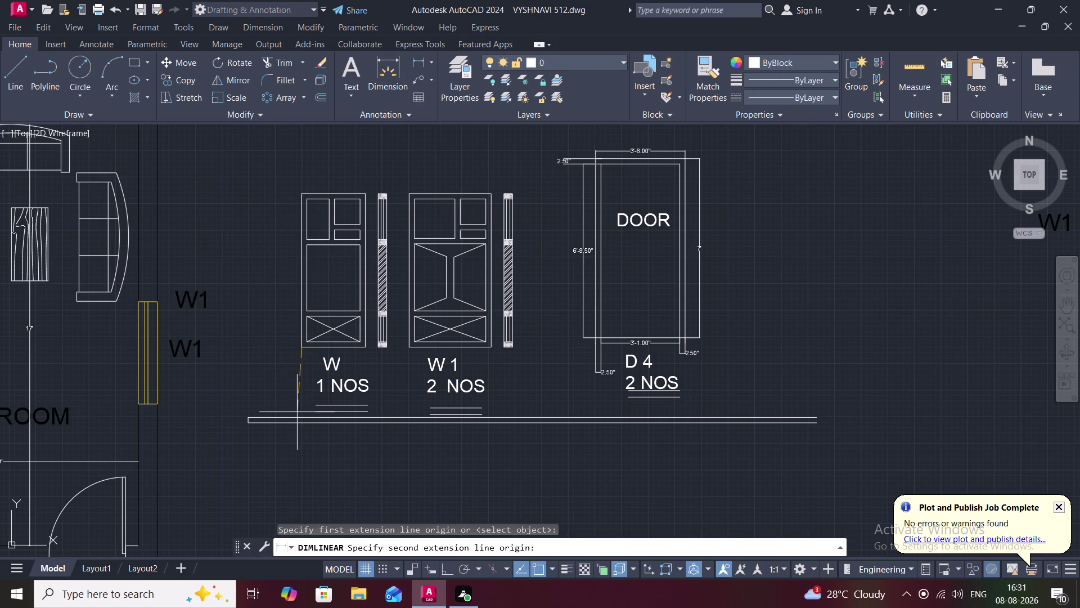
click(299, 415)
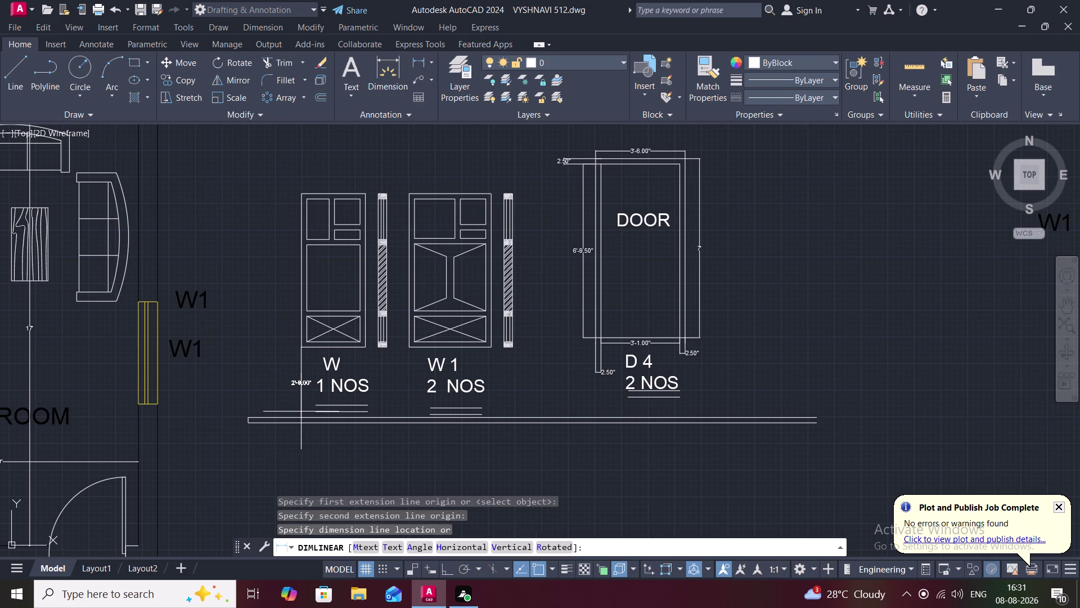
click(301, 412)
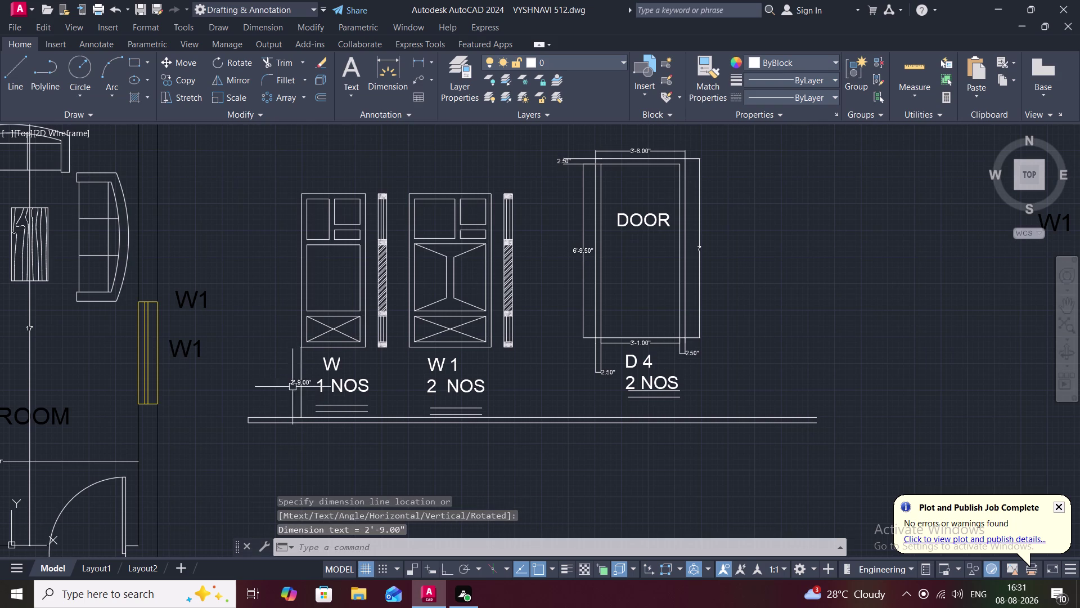
click(427, 59)
click(411, 351)
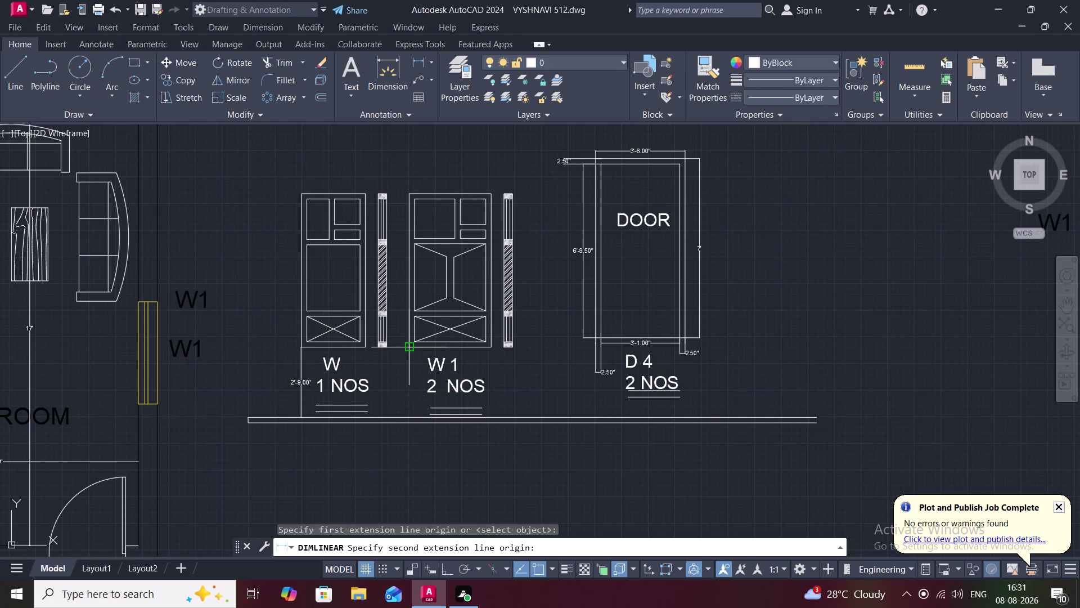
click(408, 416)
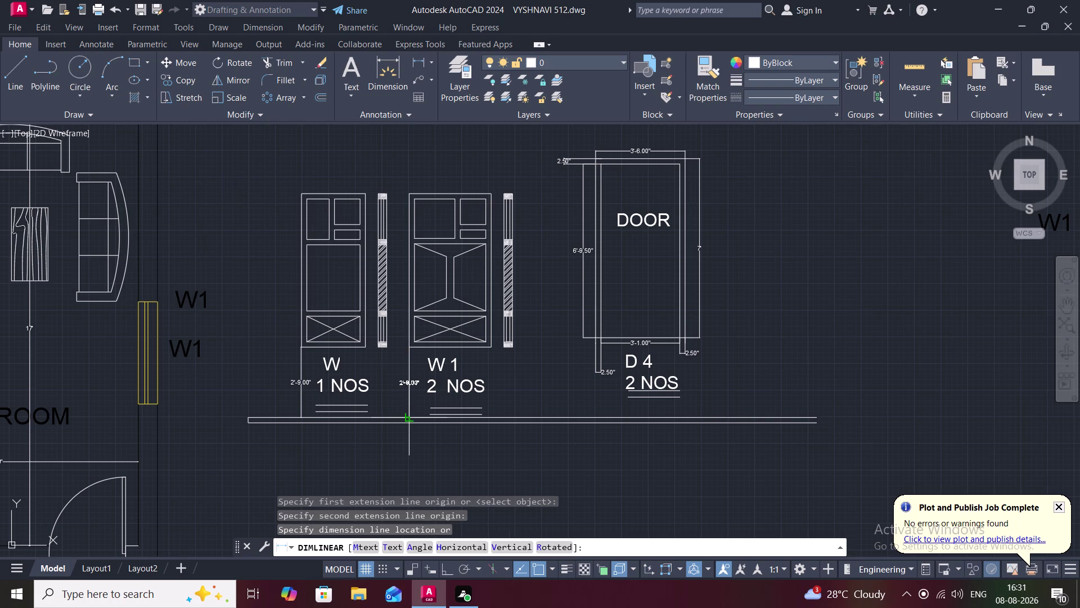
click(408, 417)
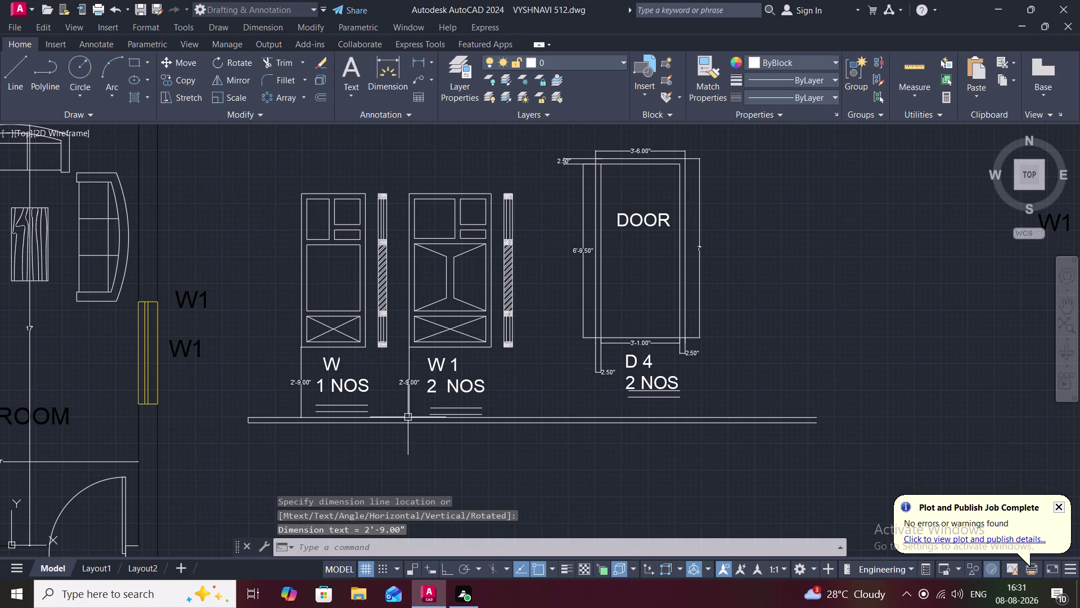
click(417, 56)
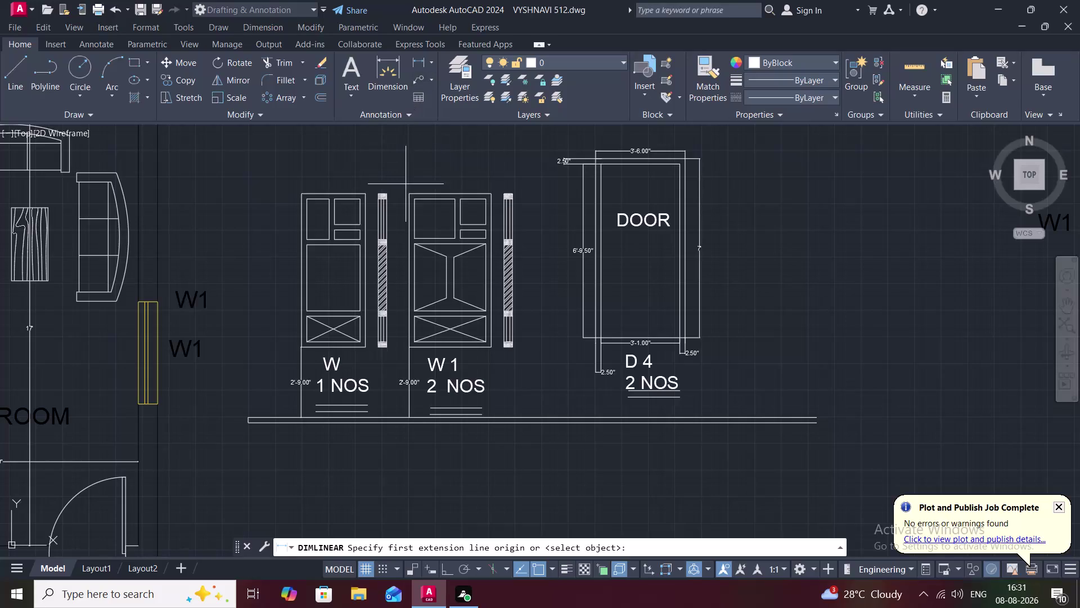
Dimension W1's side from its top with a 6' vertical linear dimension.
click(407, 190)
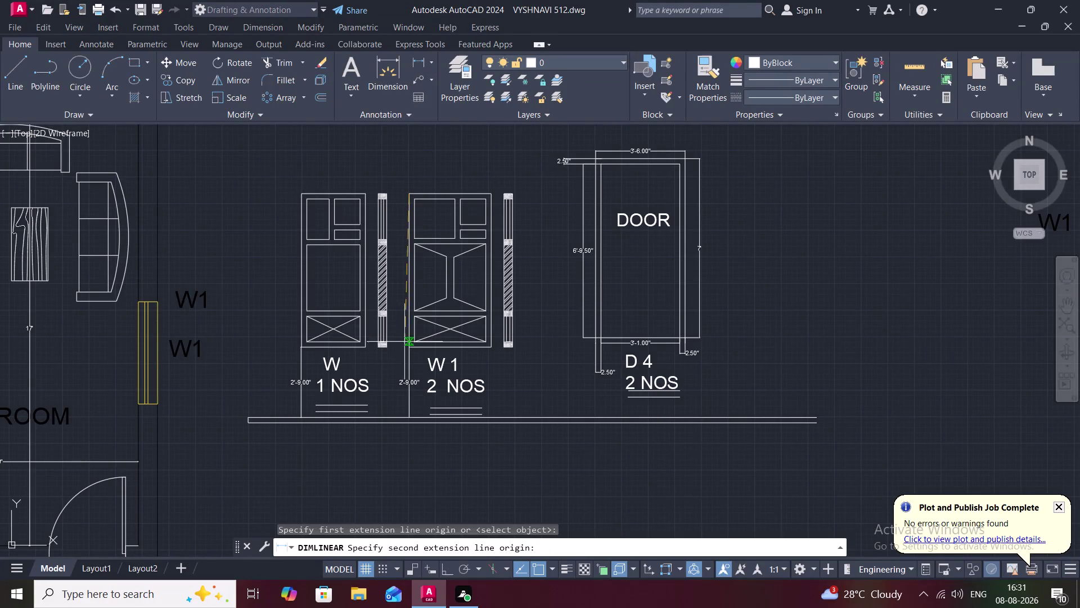
click(408, 343)
click(403, 346)
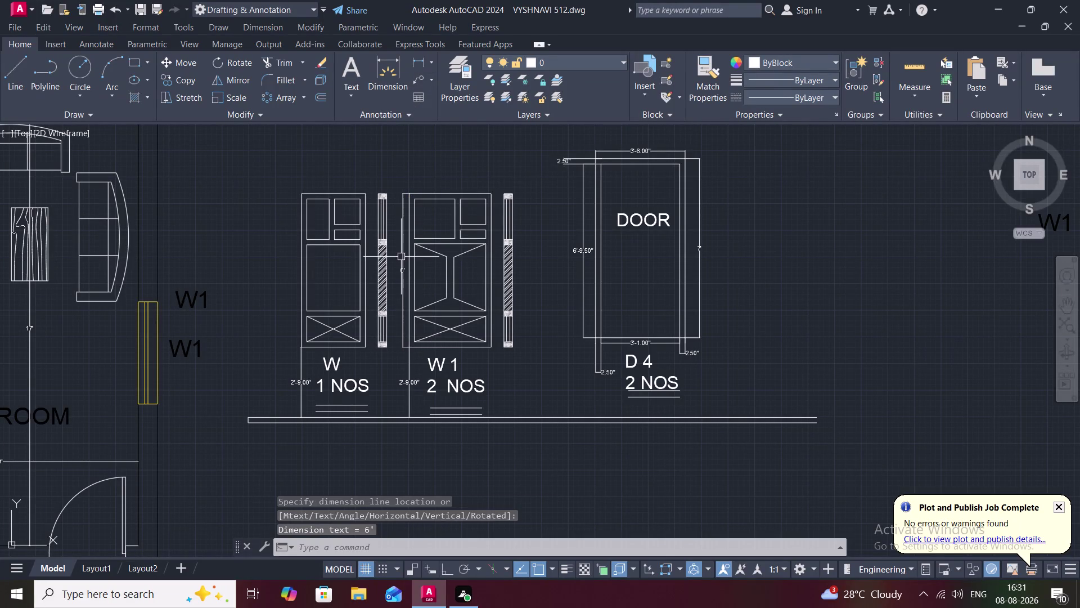
click(417, 48)
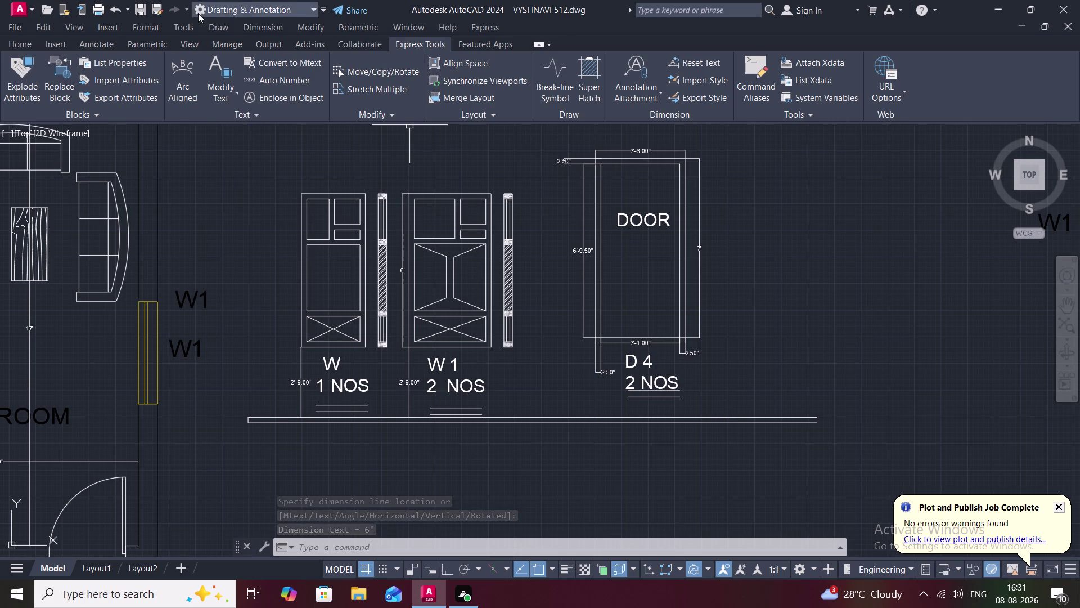
Dimension W1's overall top width as 3'-2.50" above the window.
click(19, 41)
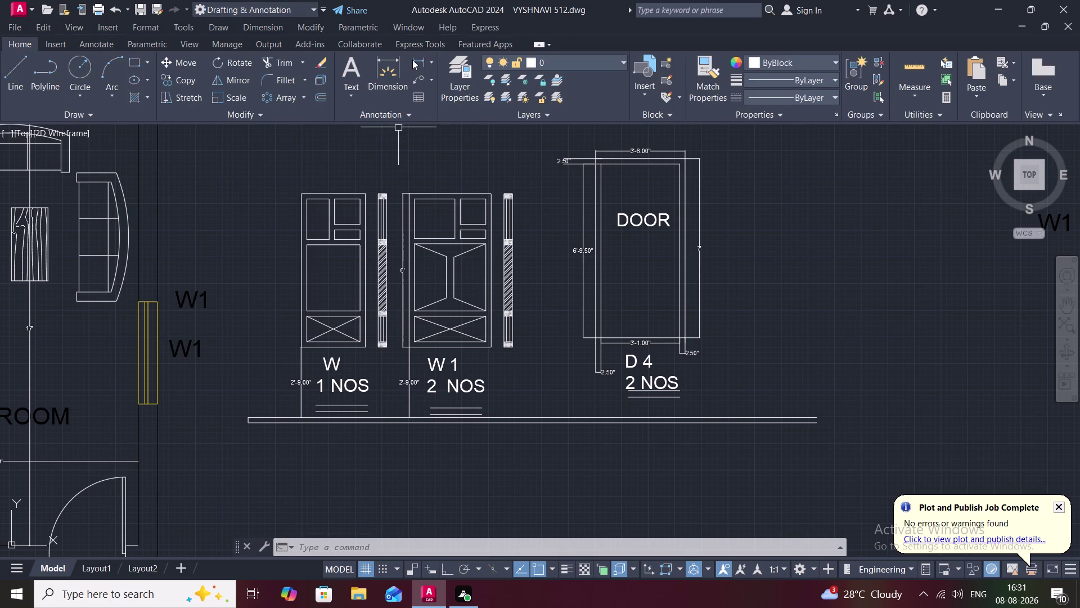
click(415, 59)
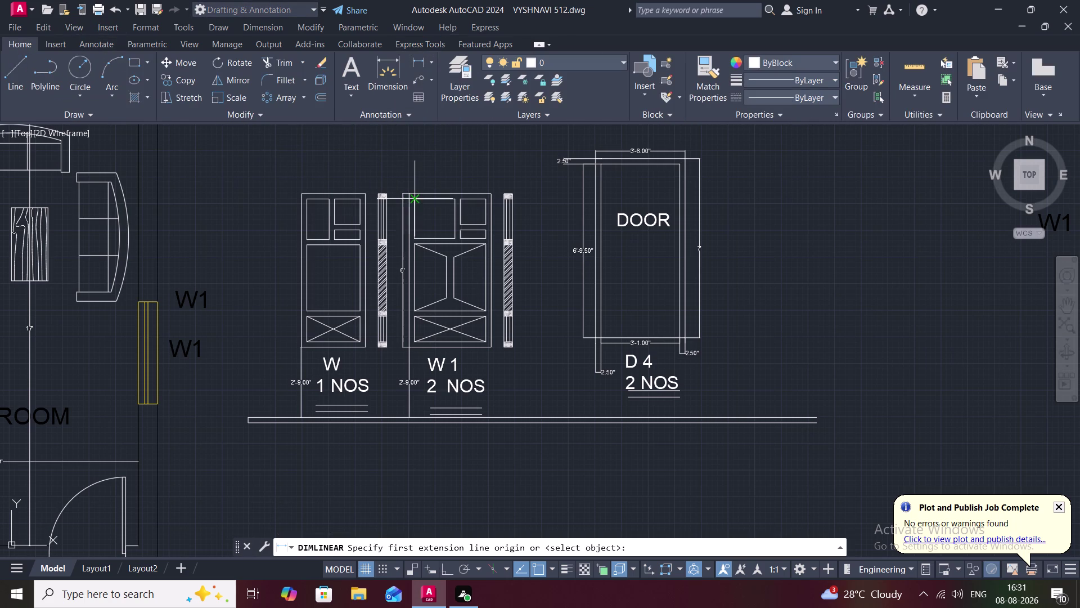
click(409, 198)
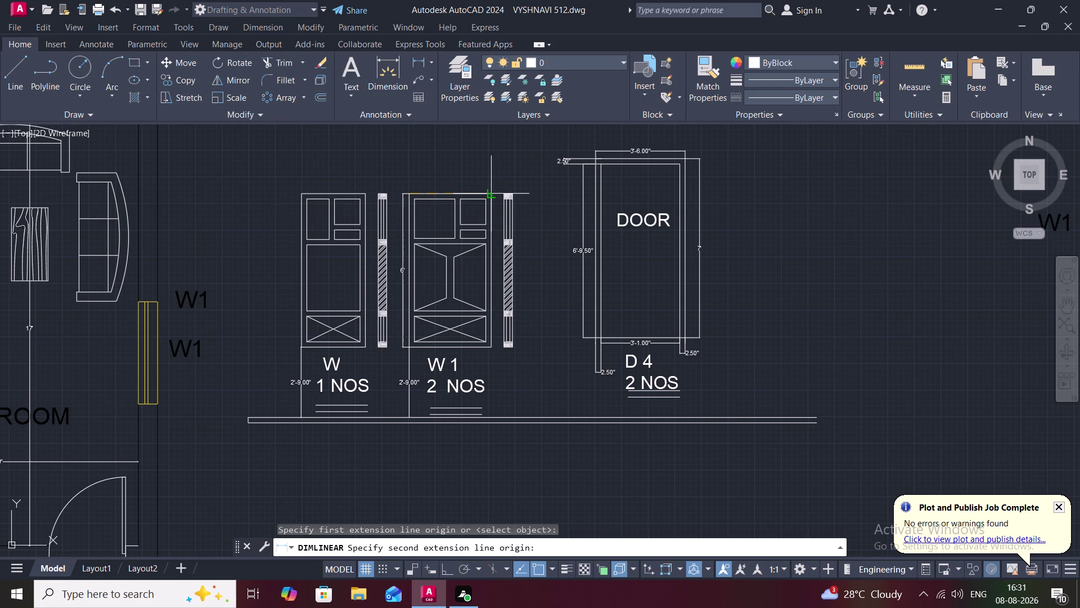
click(495, 193)
click(493, 172)
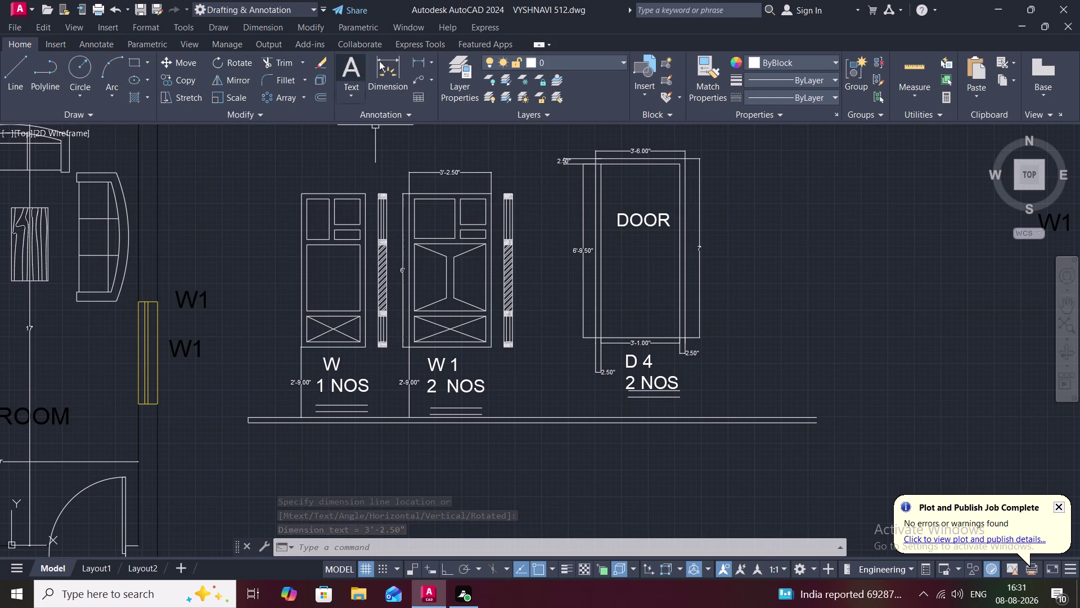
Add a small 2.50" dimension at W1's top-right corner, then select it for deletion.
click(426, 59)
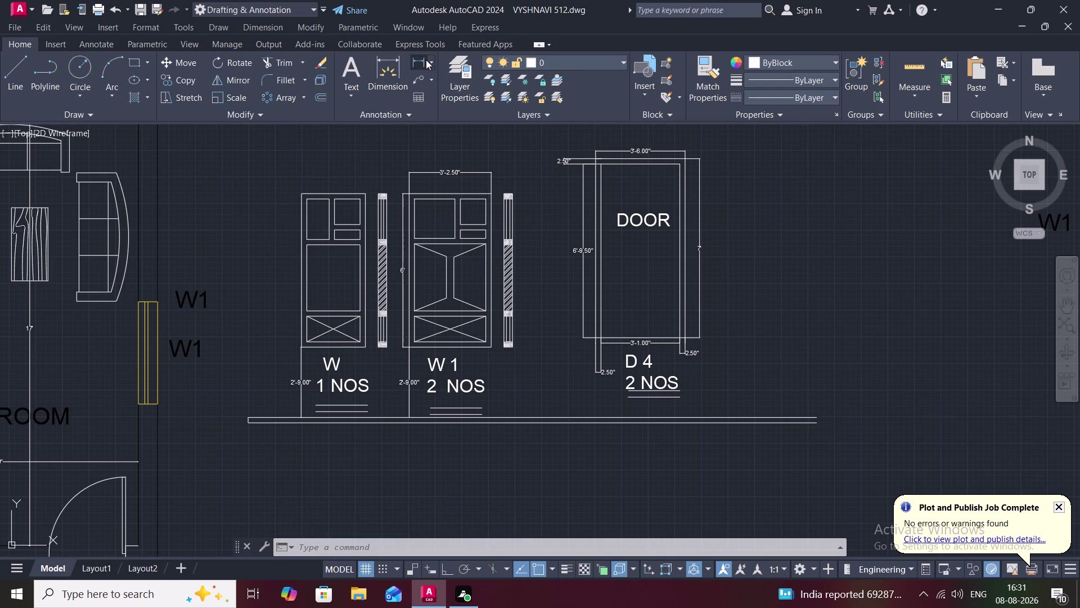
scroll(up, 3)
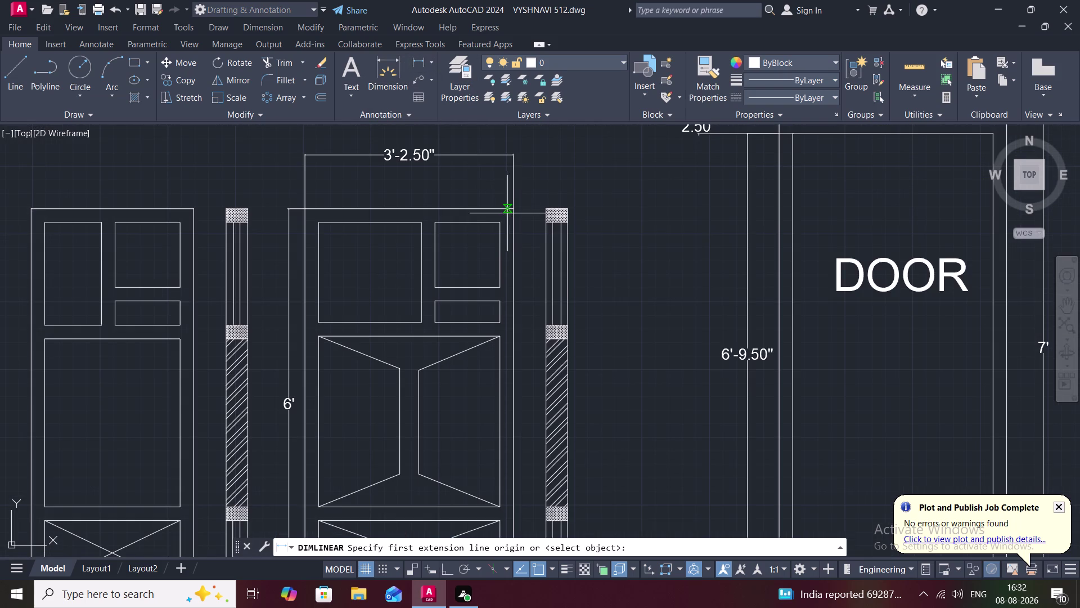
click(499, 210)
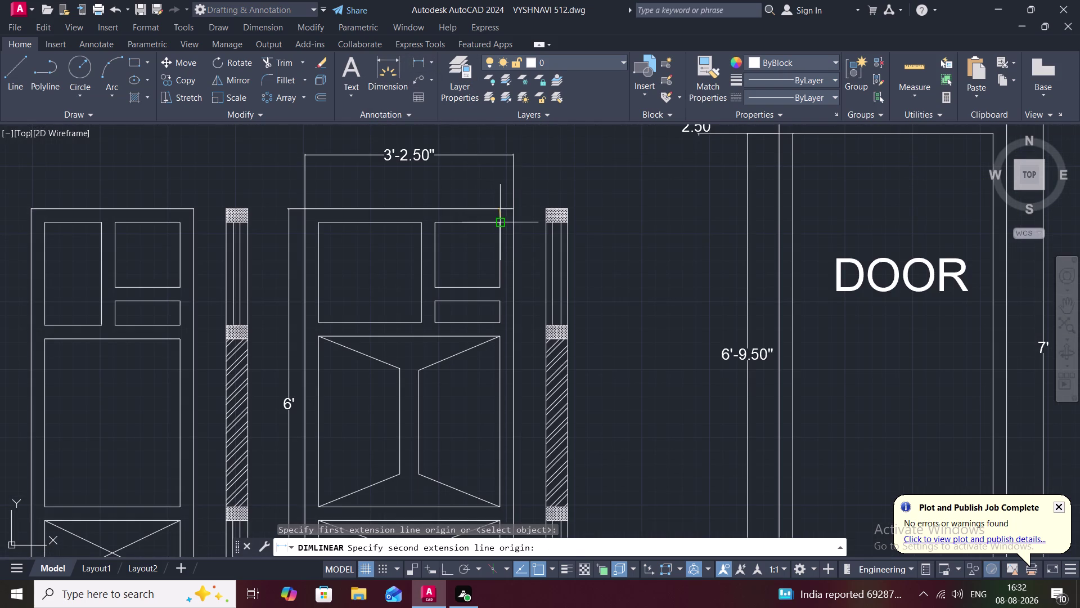
click(503, 221)
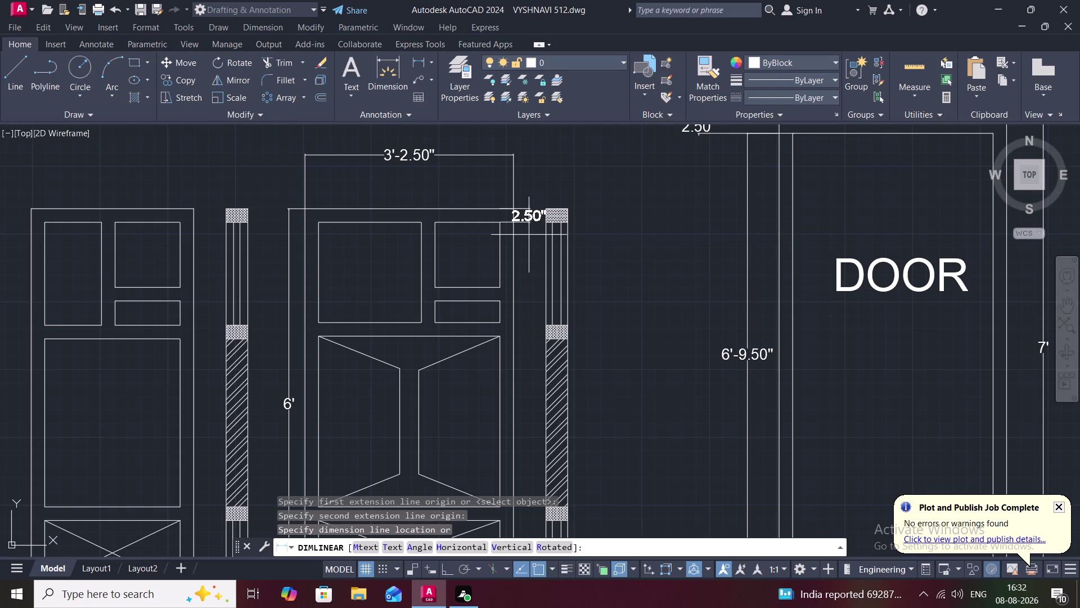
click(529, 234)
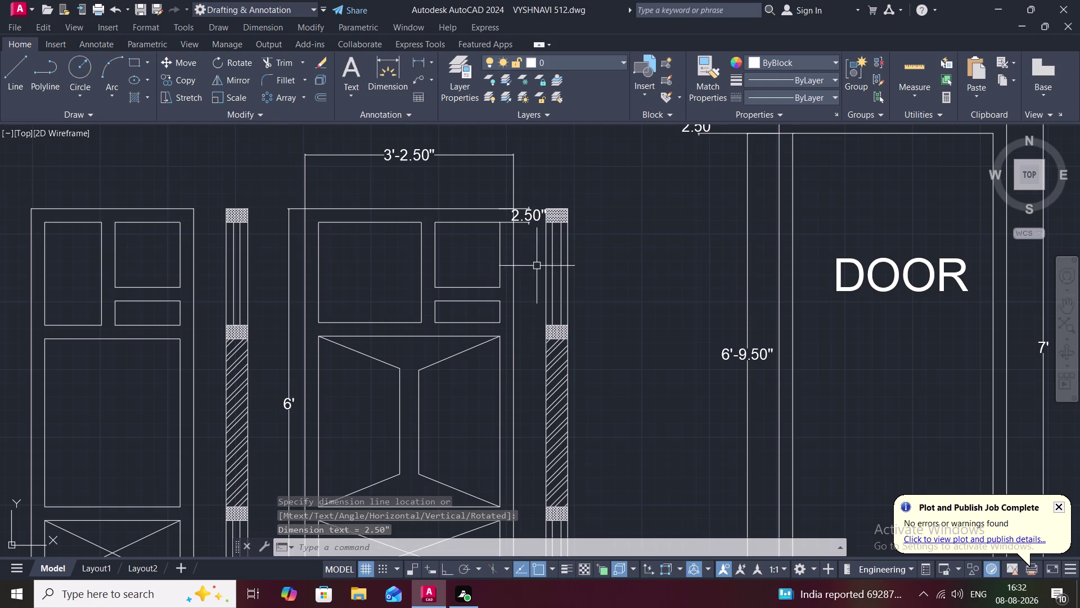
middle_drag(545, 267, 542, 205)
scroll(down, 3)
click(530, 171)
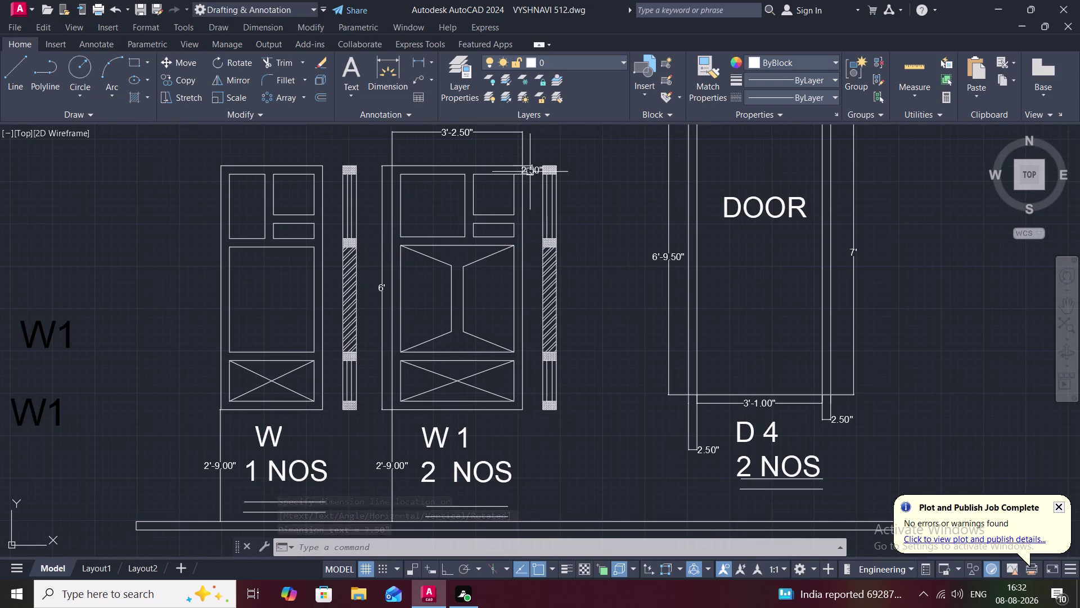
key(Delete)
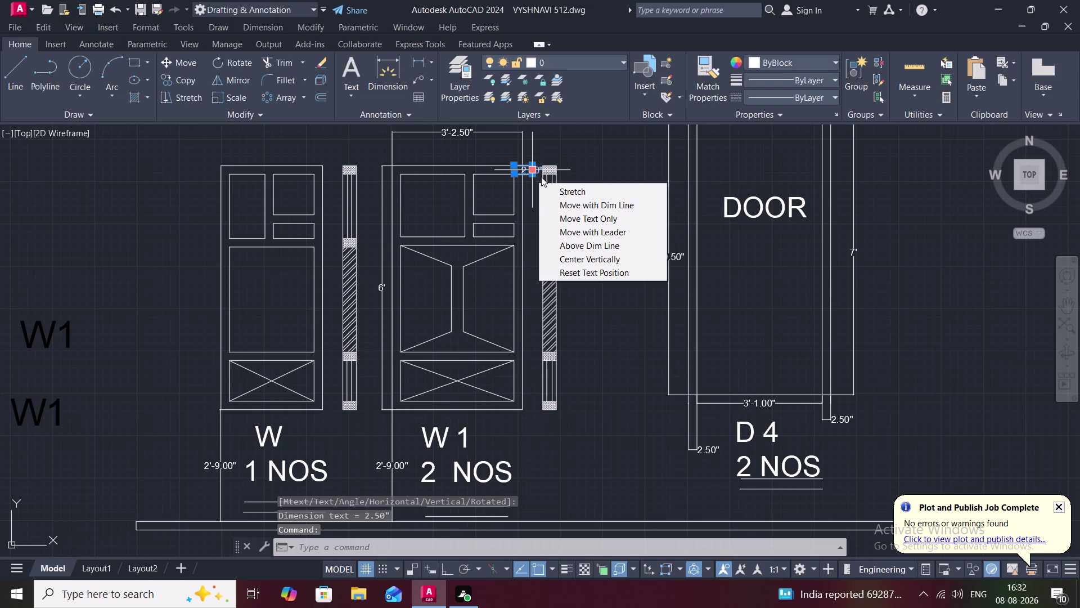
Erase the 2.50" dimension and select W1's entire right hatched side section.
key(Delete)
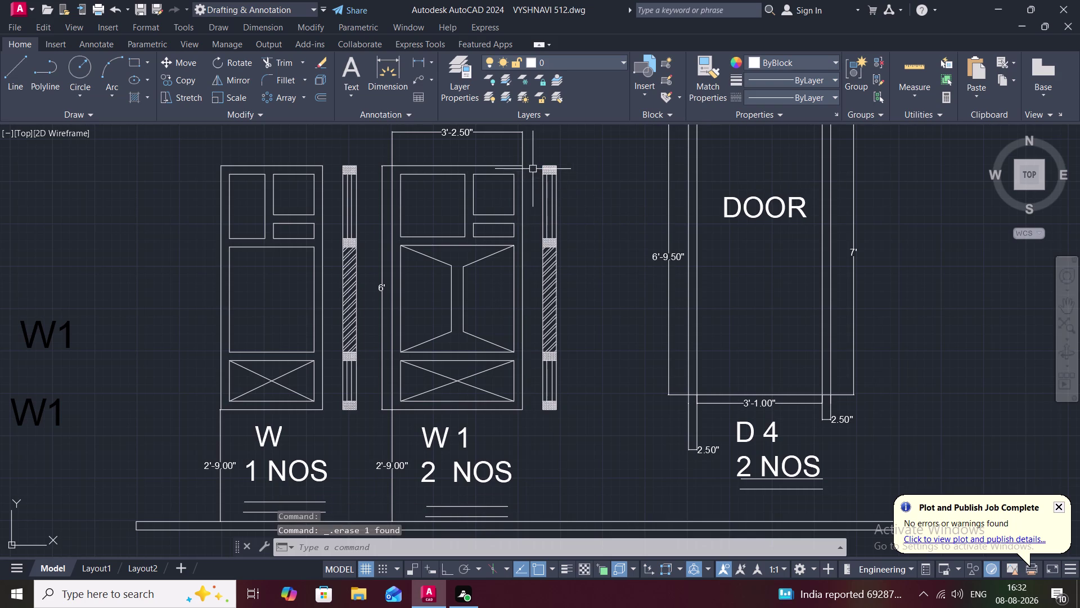
drag(531, 155, 559, 159)
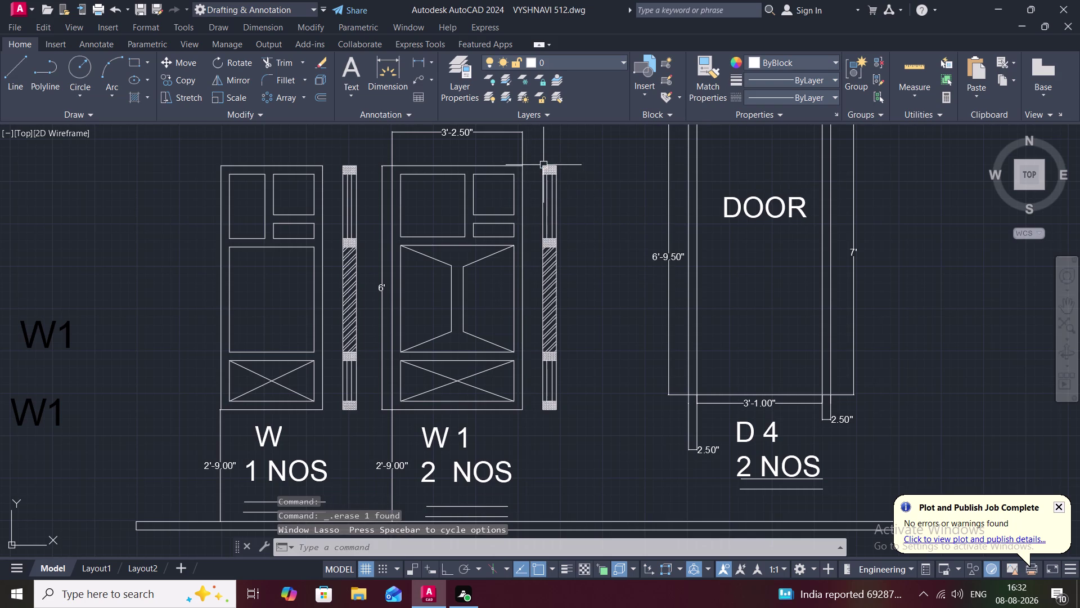
drag(540, 162, 560, 161)
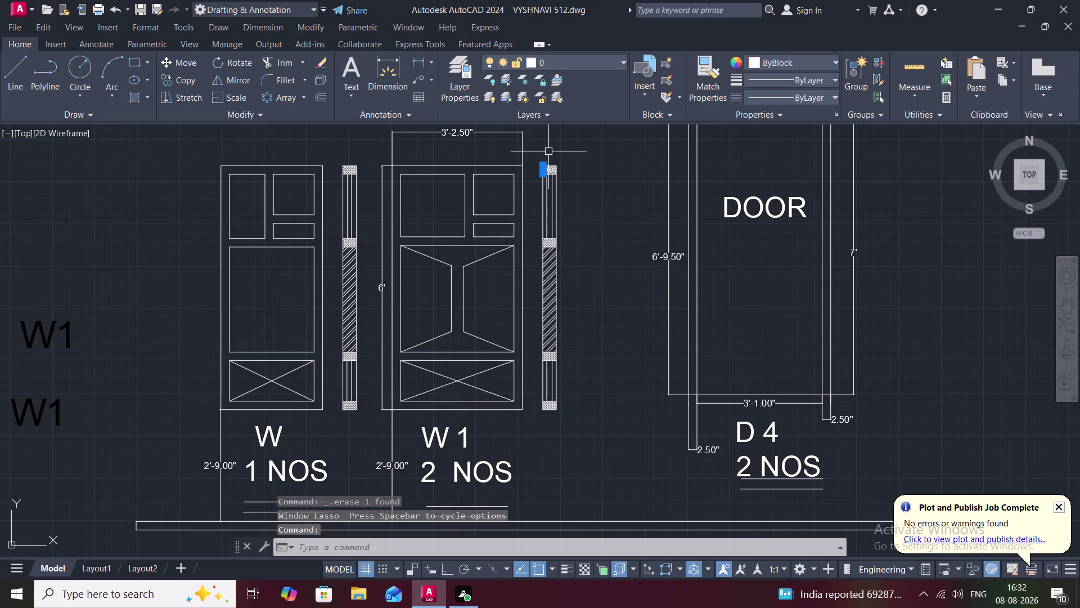
key(Escape)
drag(533, 140, 583, 335)
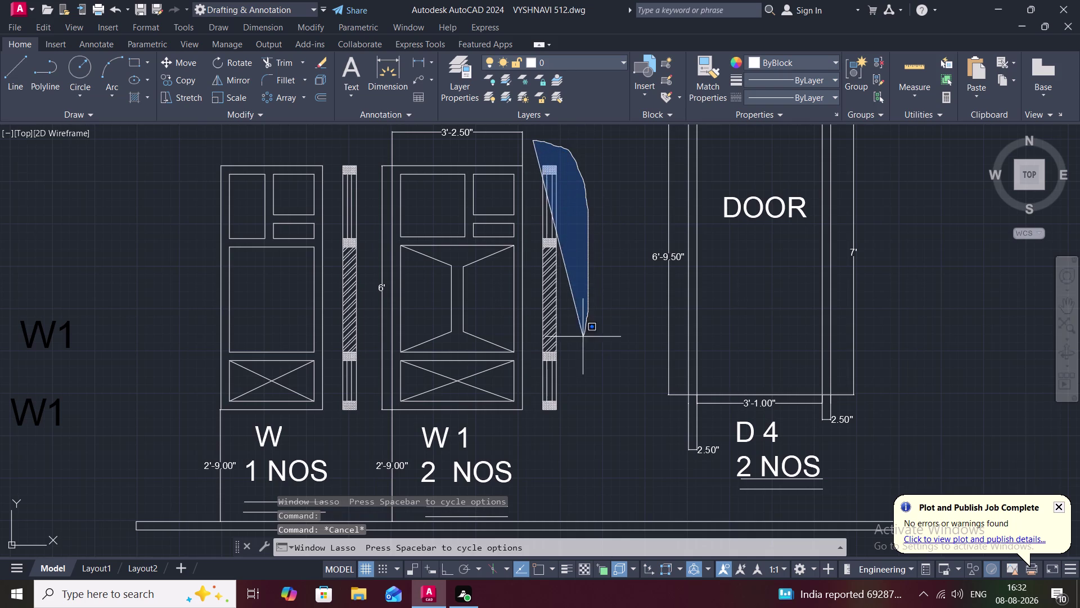
drag(584, 334, 538, 446)
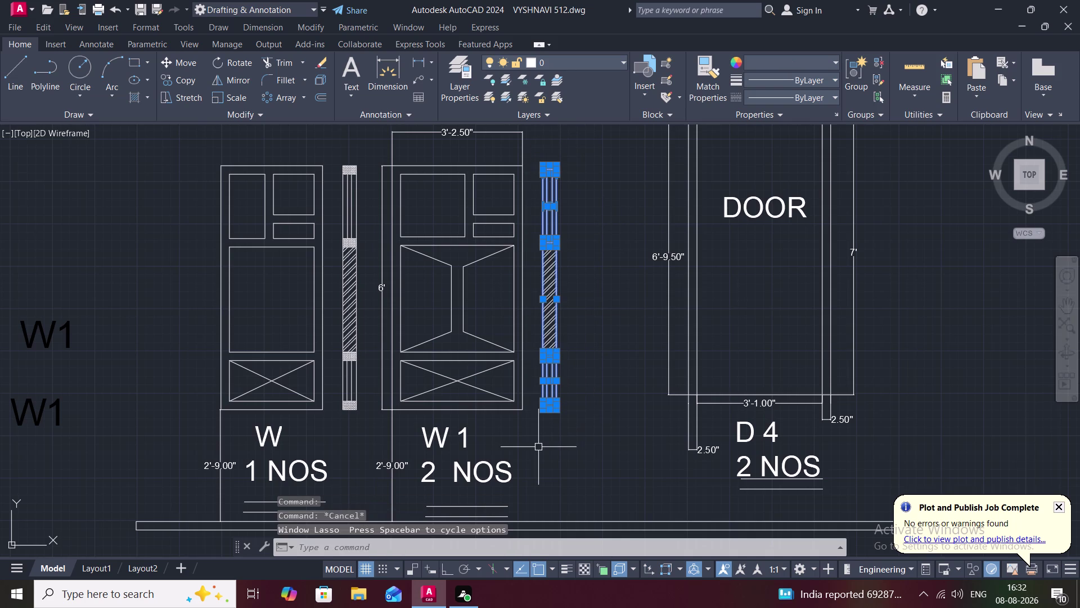
Move the selected side section further right, clear of W1's frame.
text(M)
key(space)
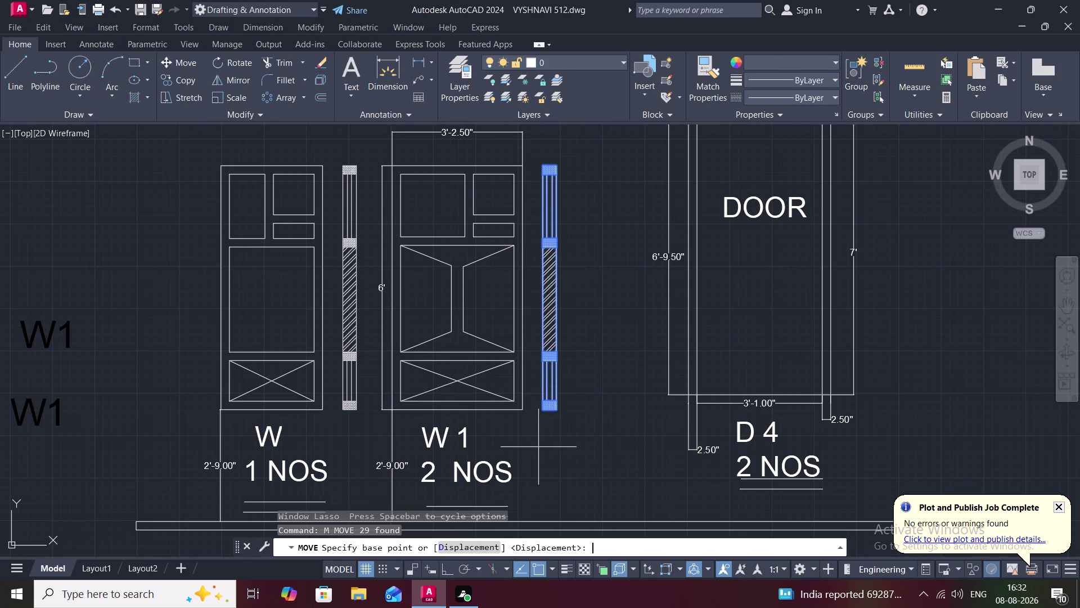
click(559, 413)
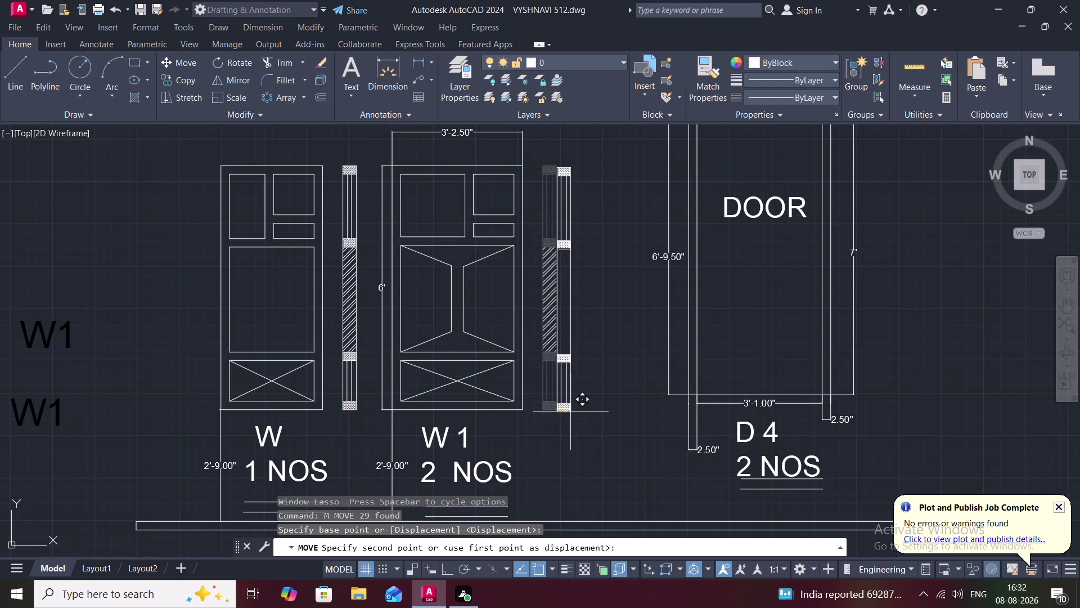
click(598, 409)
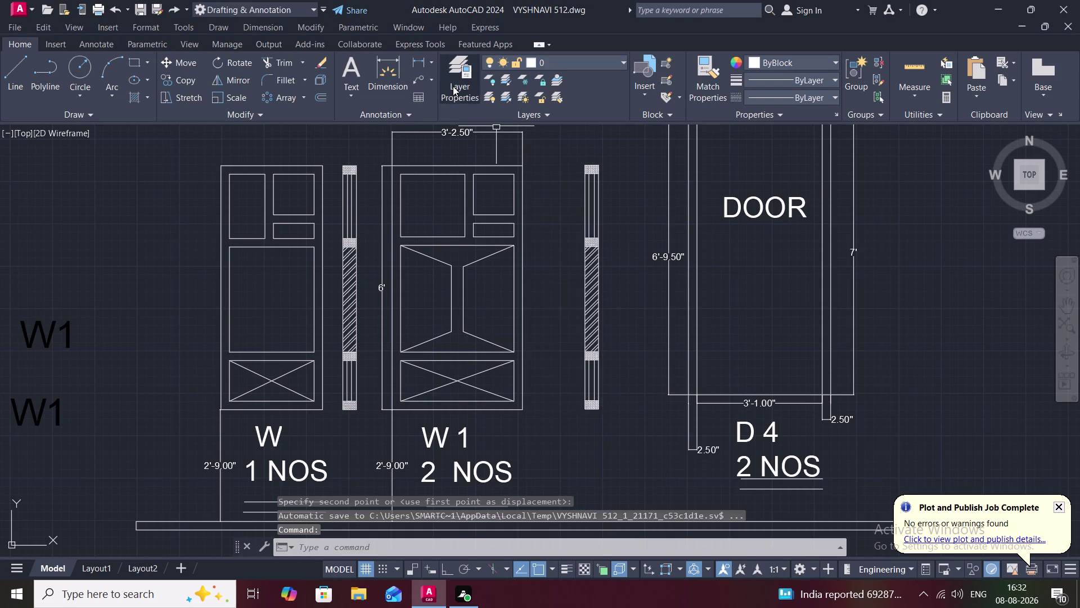
Extend W1's horizontal panel lines to the relocated side section.
text(EX)
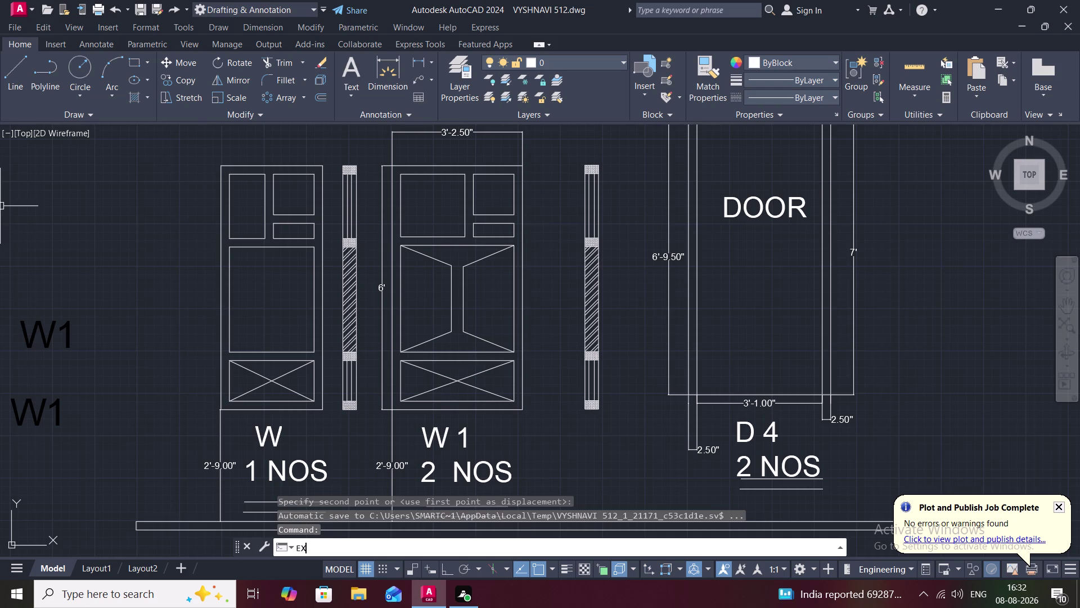
key(space)
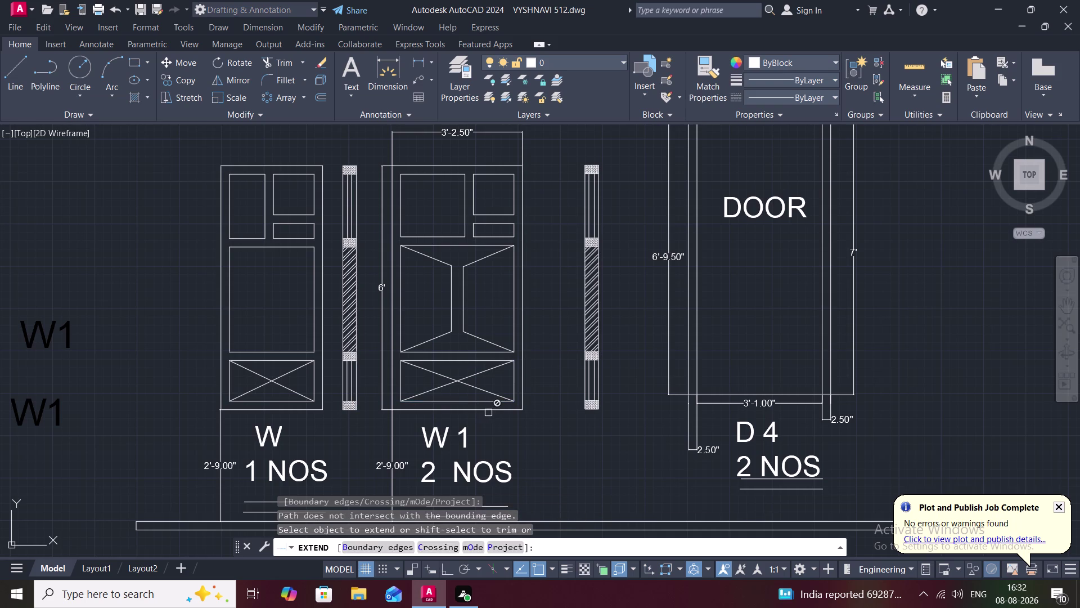
click(510, 411)
click(496, 361)
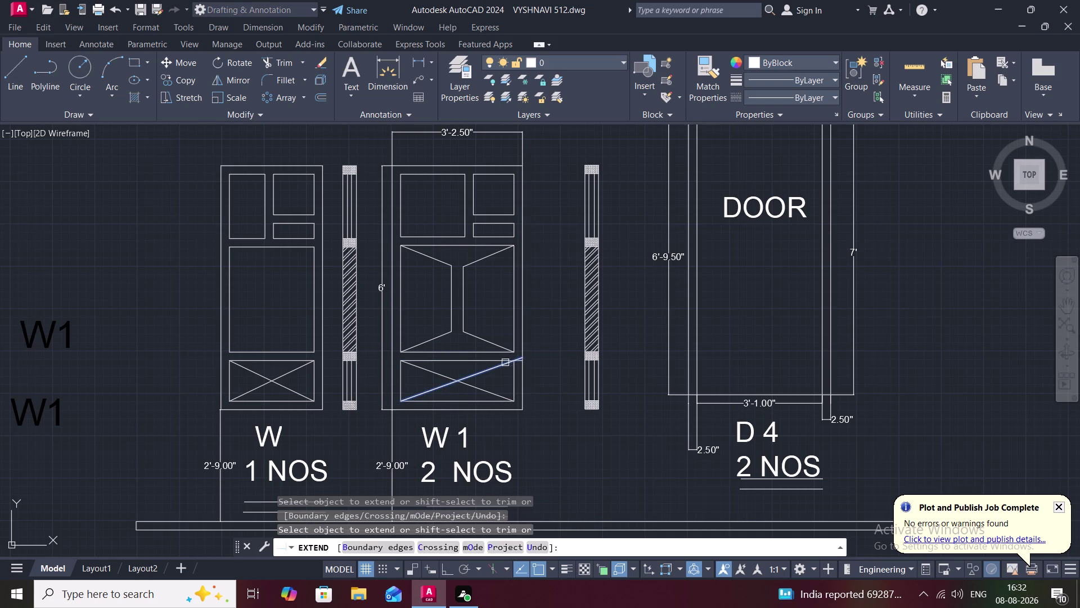
scroll(up, 3)
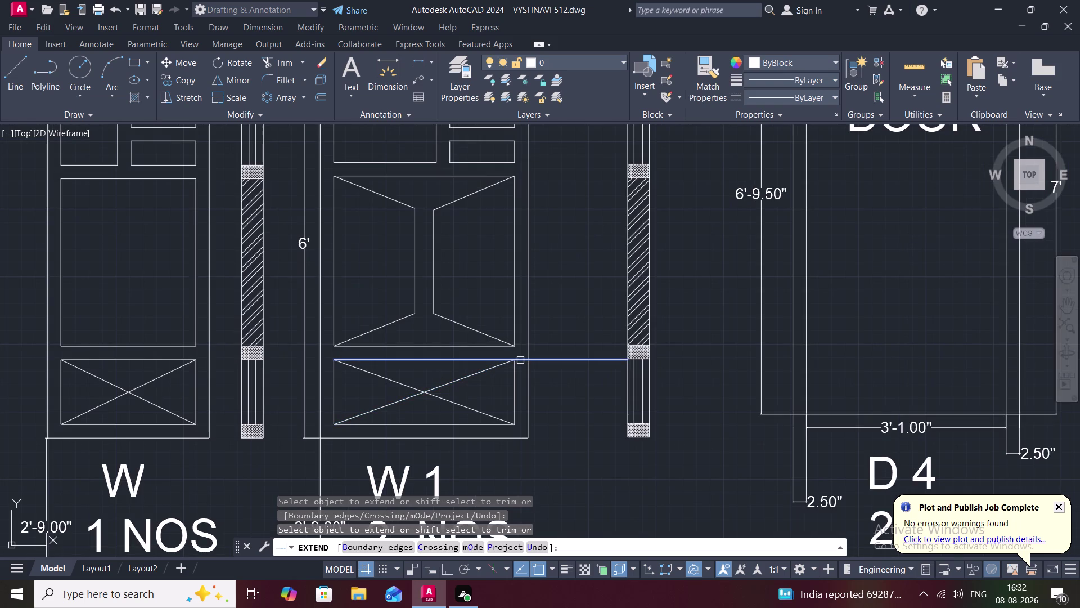
click(521, 359)
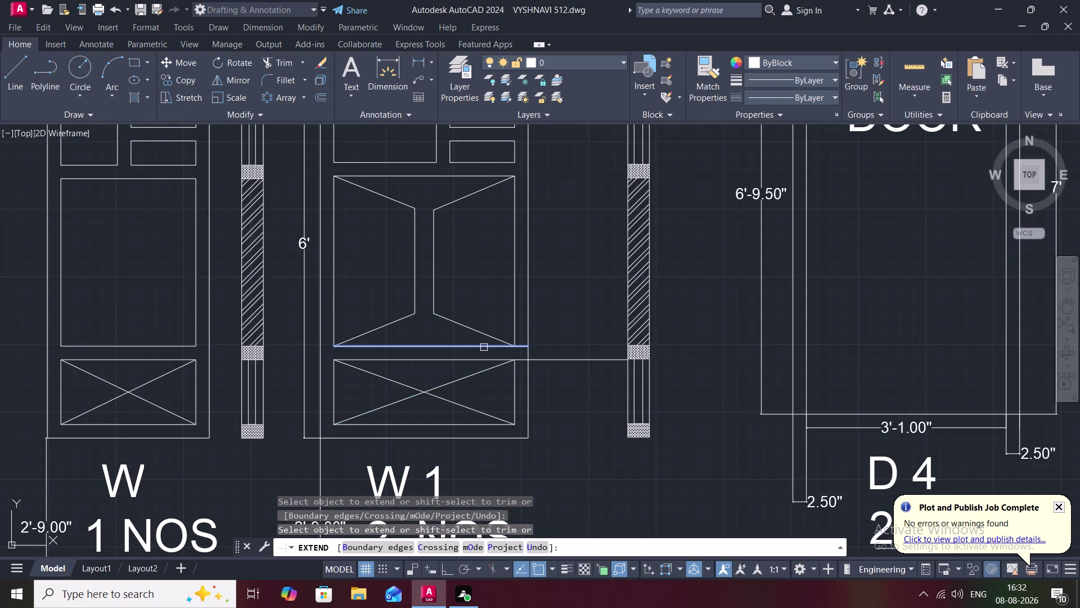
click(483, 348)
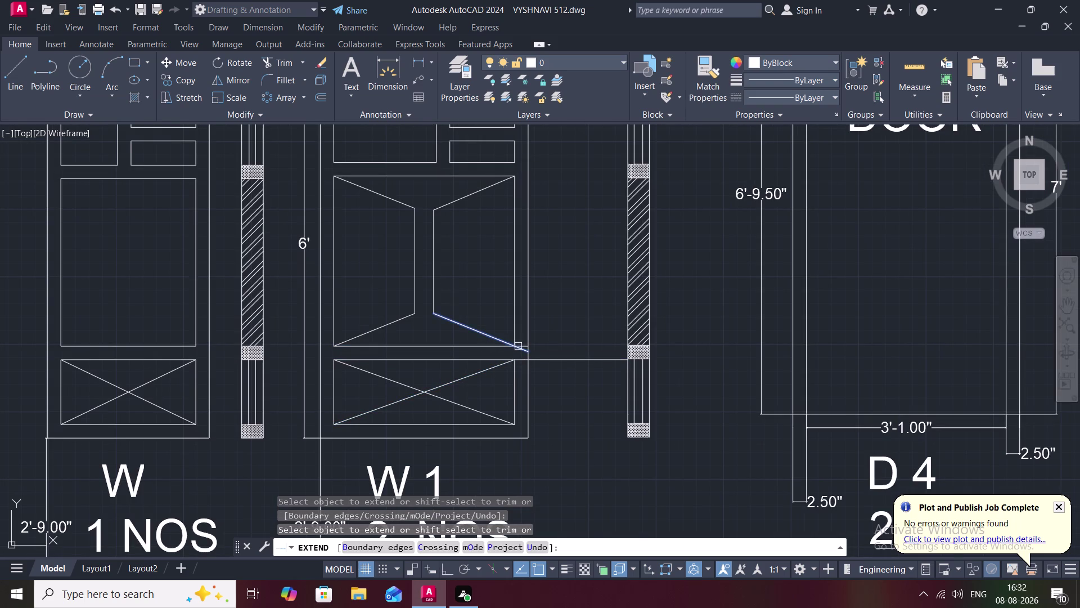
click(519, 347)
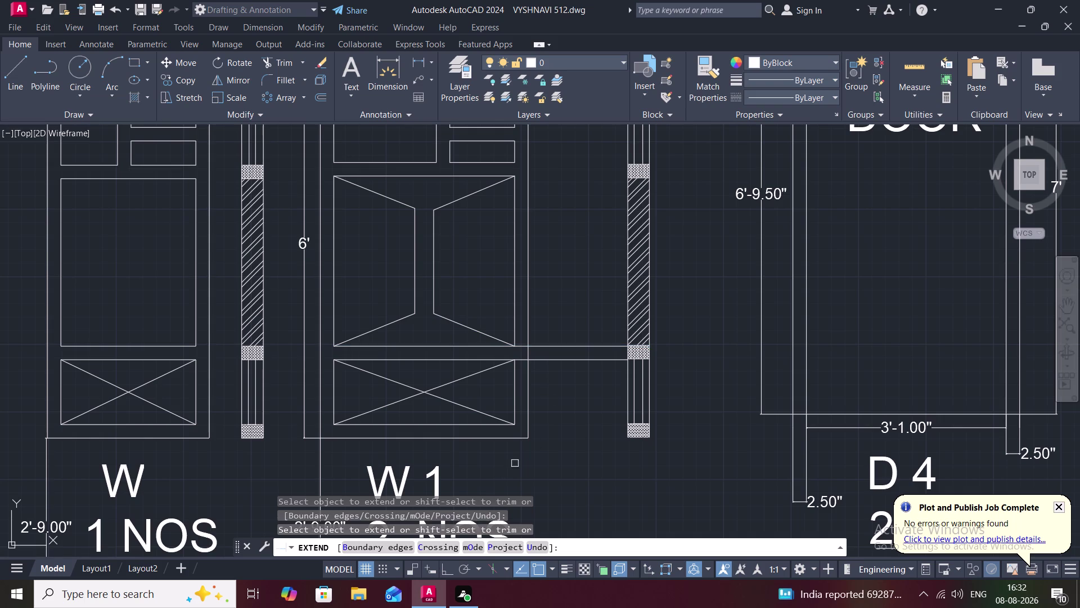
key(Escape)
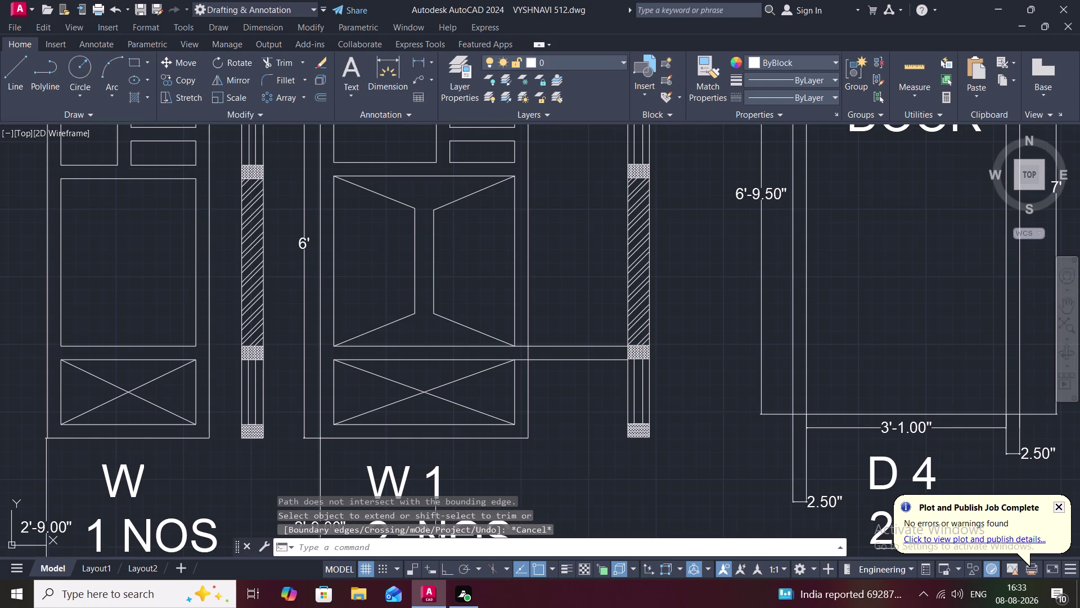
Extend the lines along W1's bottom frame edge toward the side section.
text(EX)
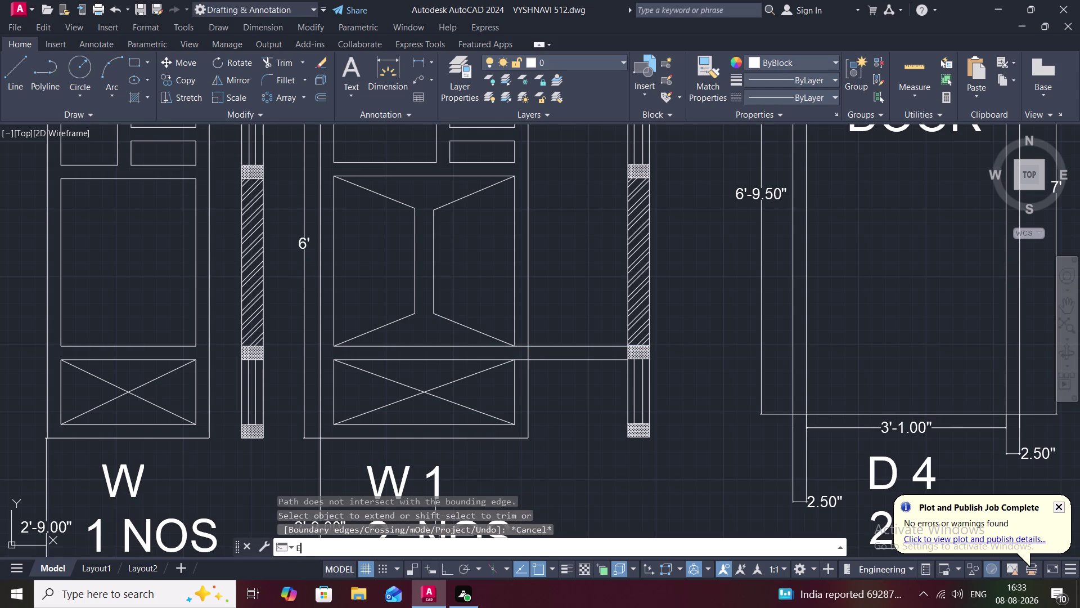
key(space)
click(494, 438)
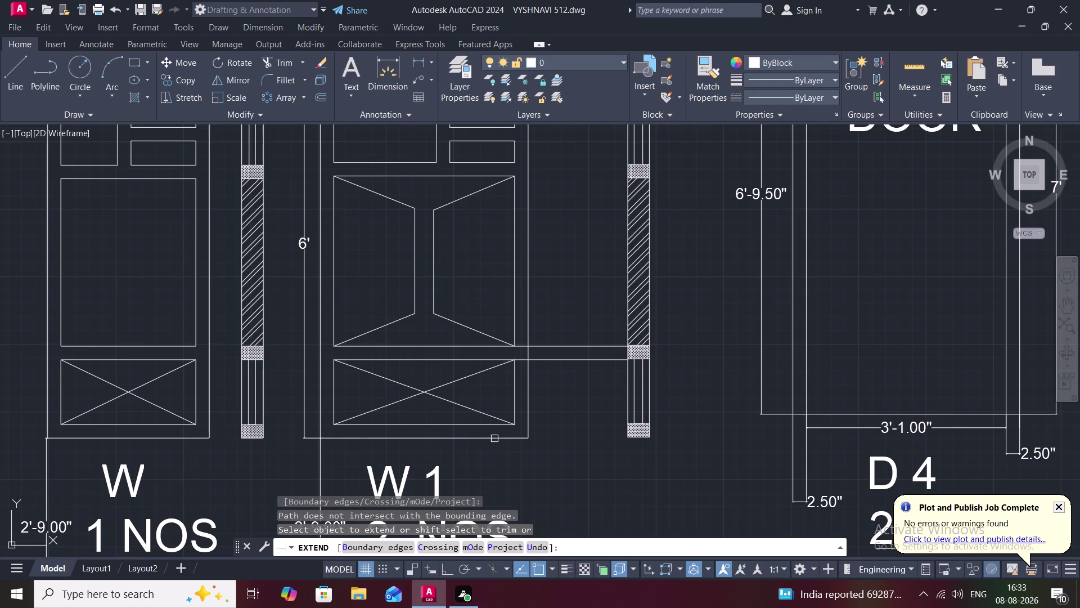
click(490, 425)
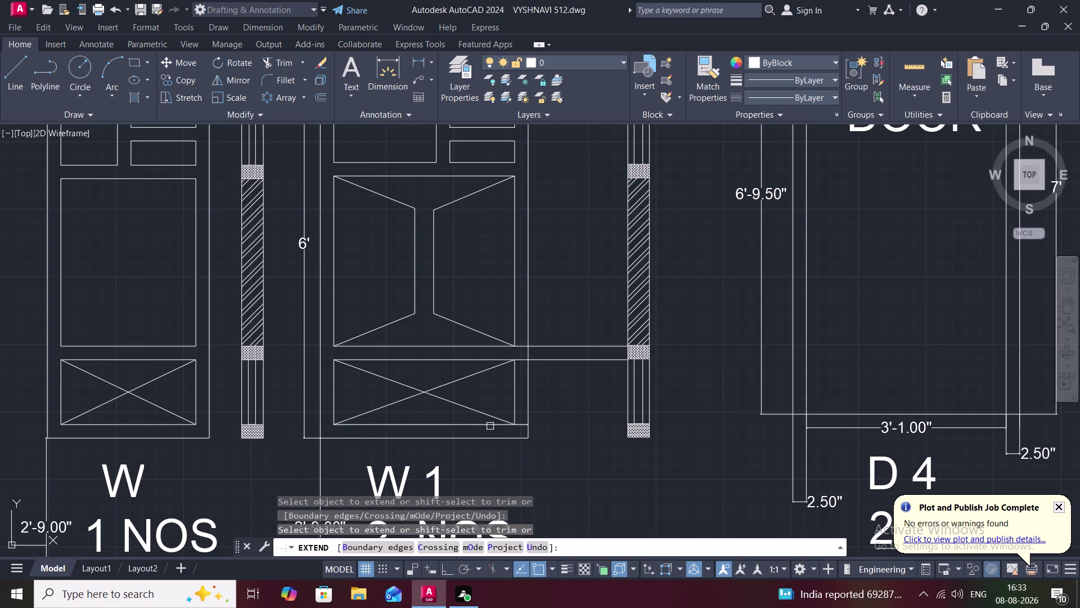
scroll(up, 3)
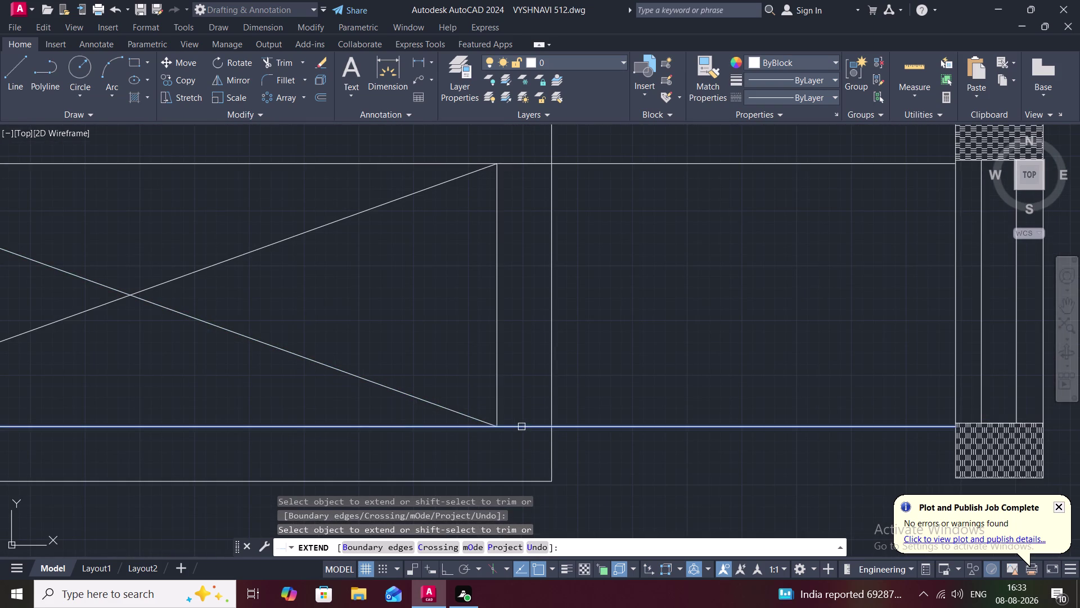
With Ortho on, draw a short horizontal line right from the baseline corner.
click(522, 427)
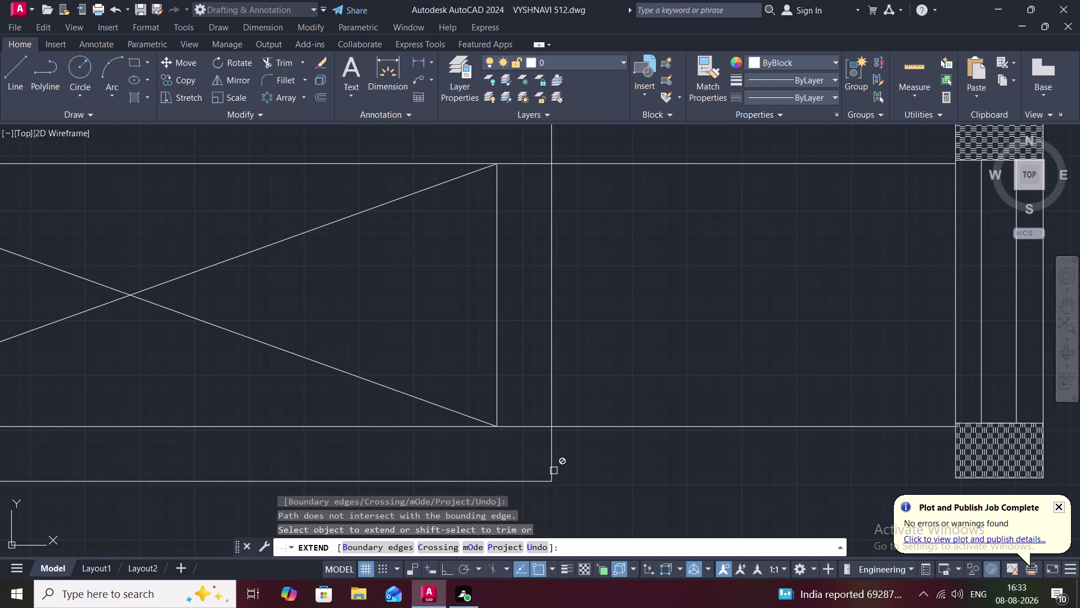
text(L)
key(space)
key(Escape)
text(L)
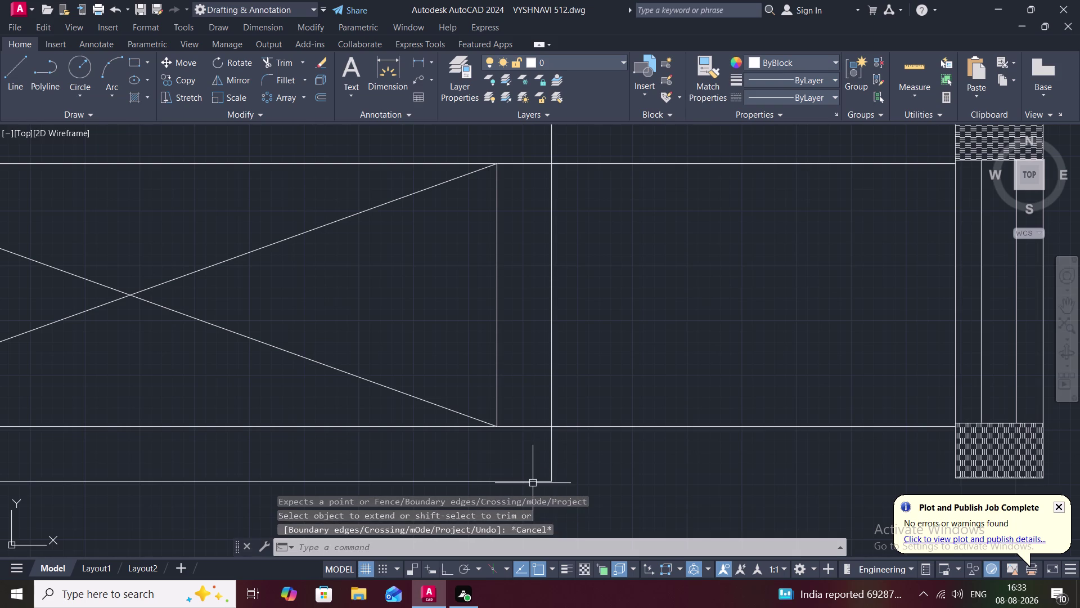
key(space)
click(548, 481)
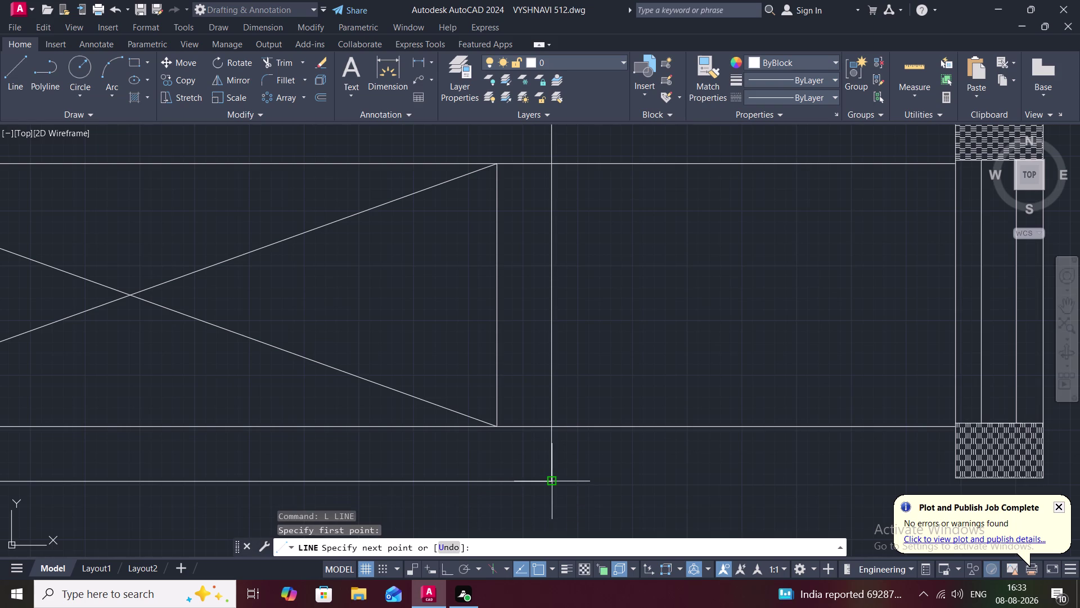
key(F8)
click(600, 483)
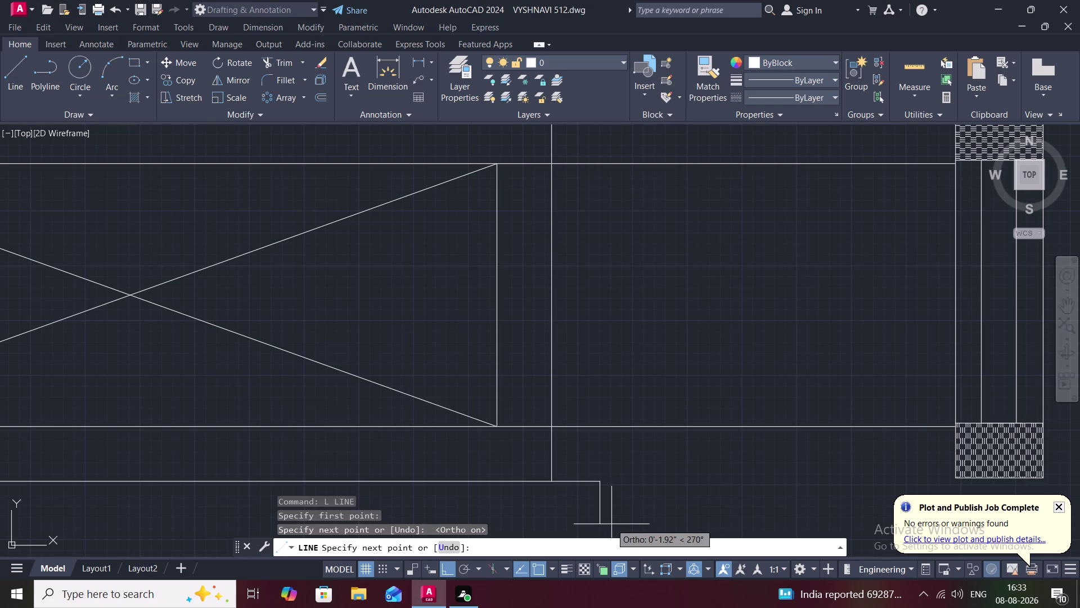
key(Escape)
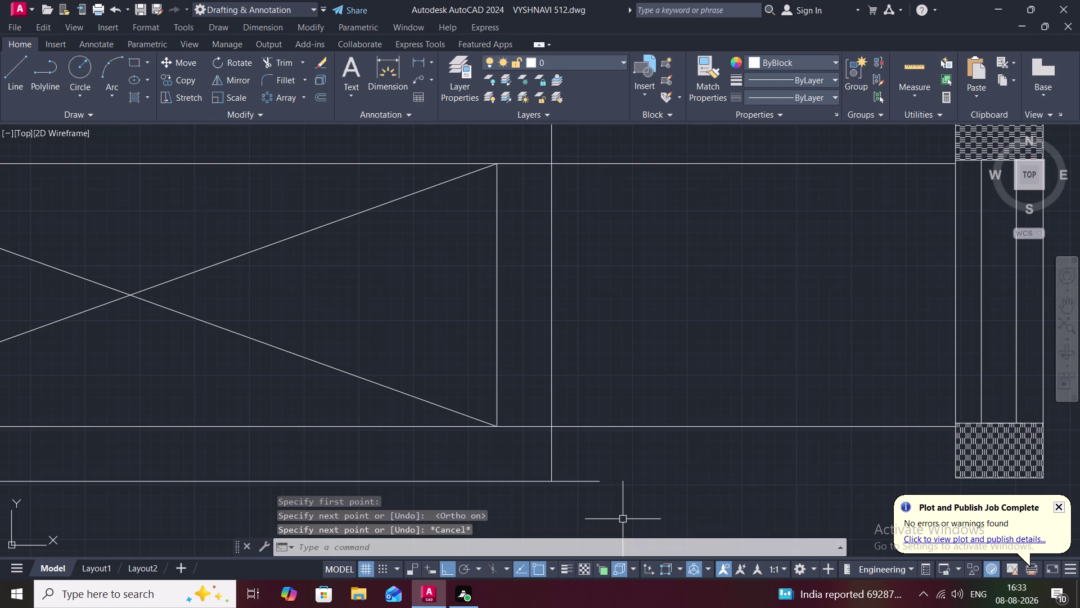
Try extending the new baseline segment to the edge, then cancel.
text(EX)
key(space)
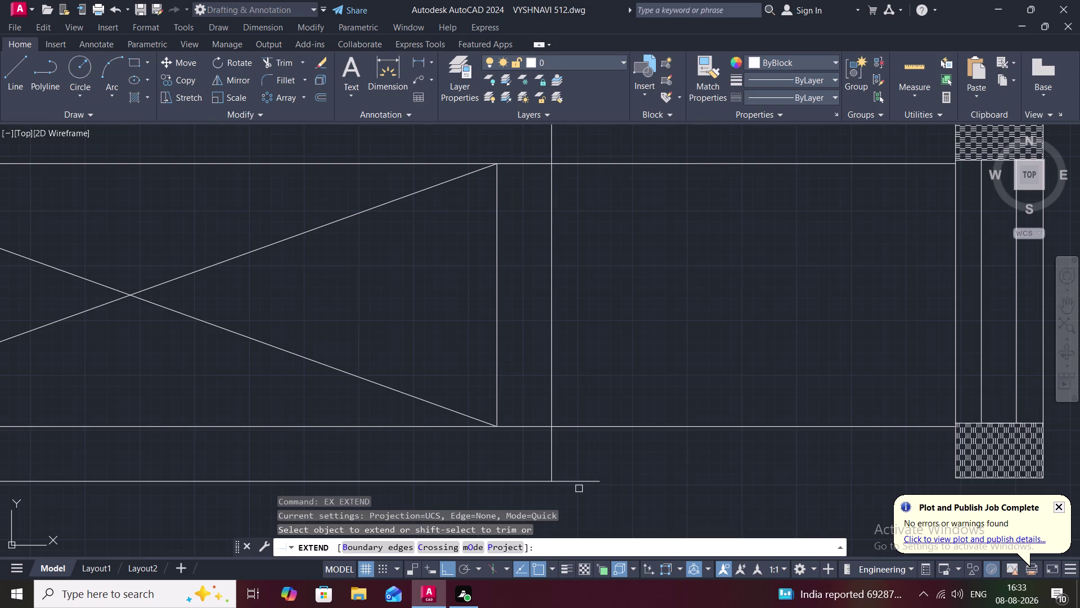
click(580, 482)
click(589, 481)
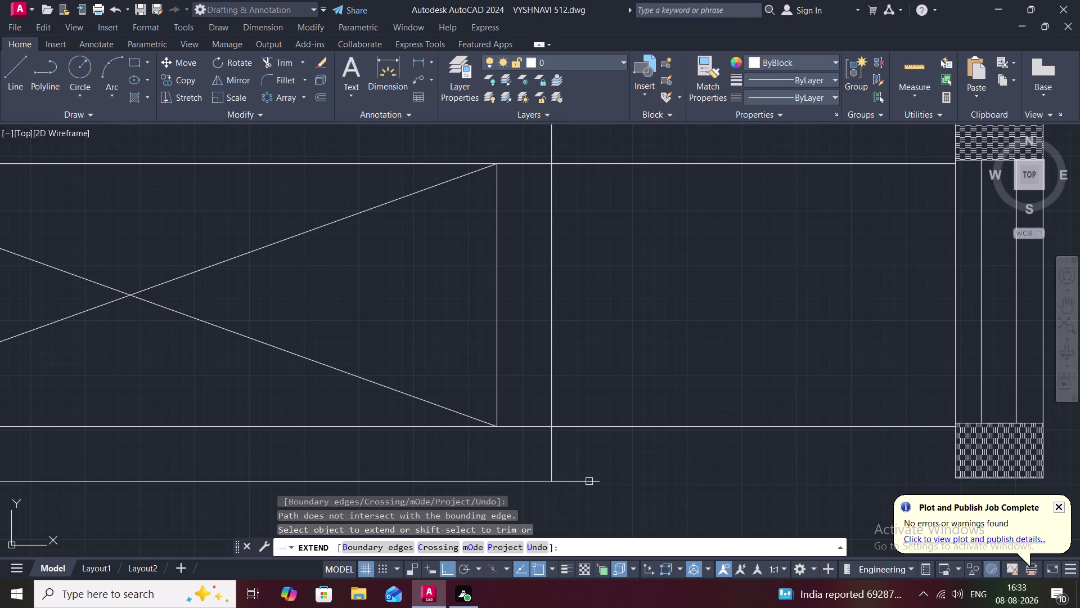
key(Escape)
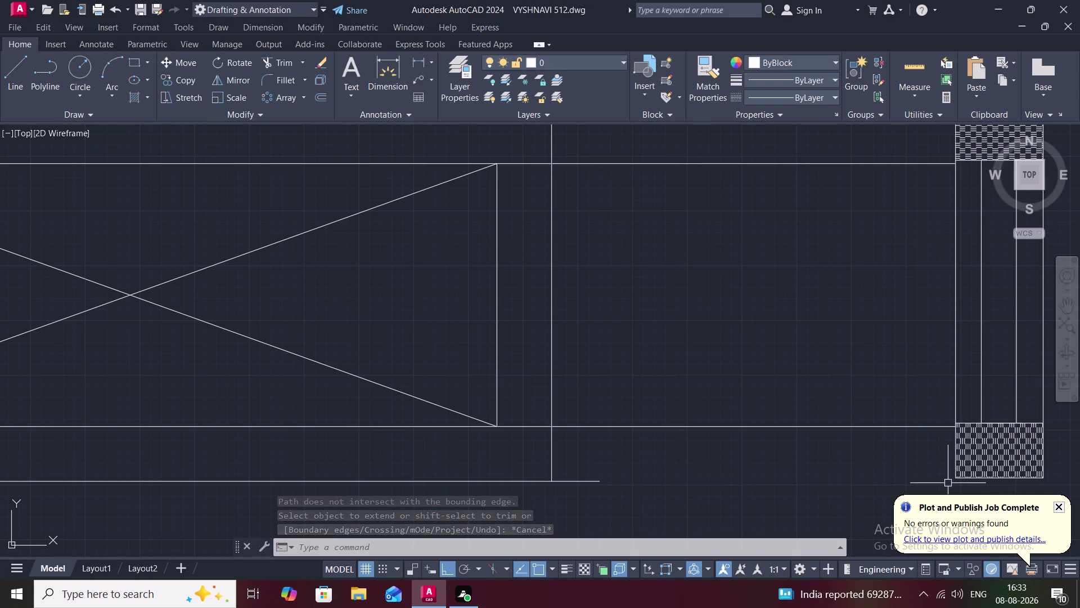
middle_drag(948, 483, 889, 381)
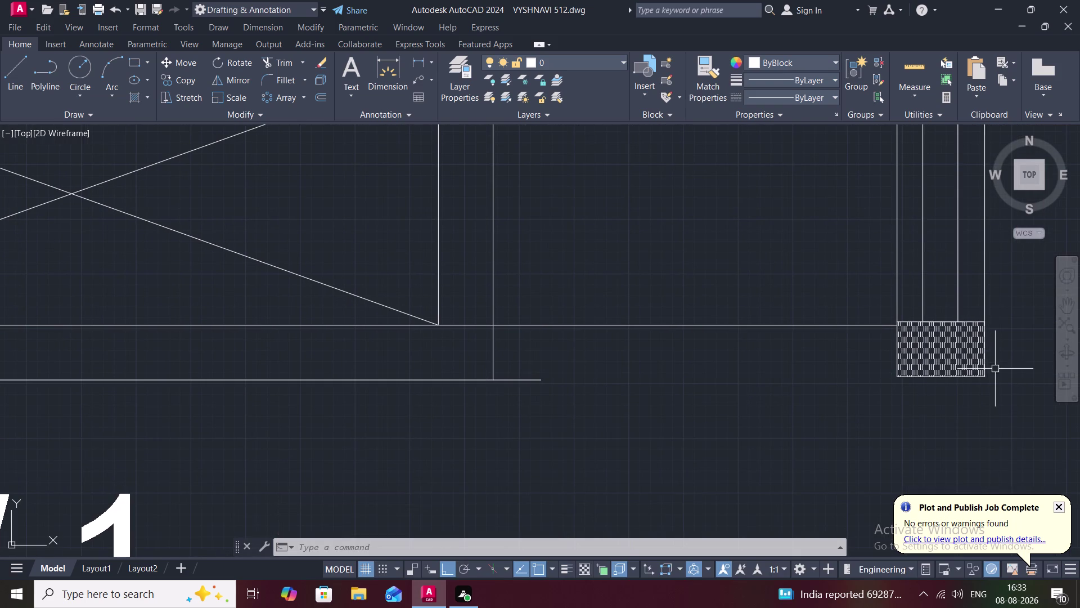
Draw a short vertical line straight down from the hatched block's lower right corner.
key(space)
key(l)
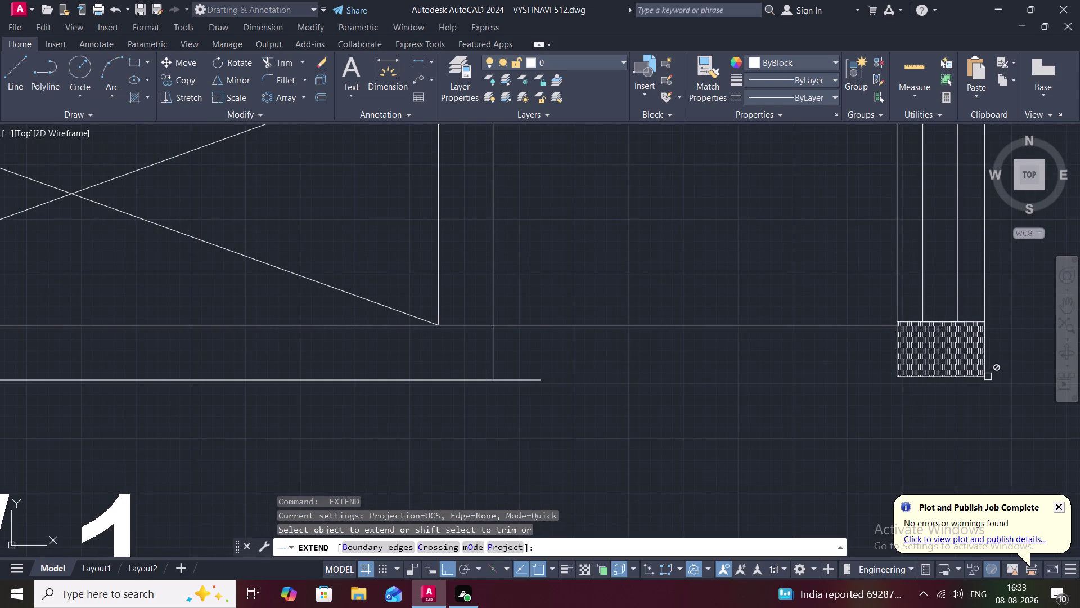
key(space)
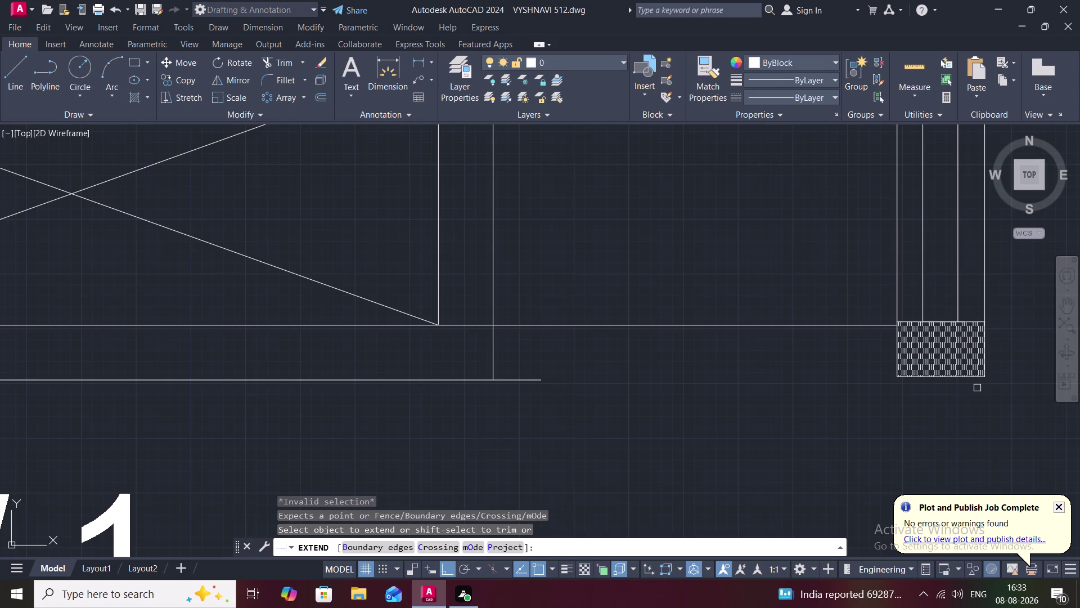
text(L)
key(space)
key(Escape)
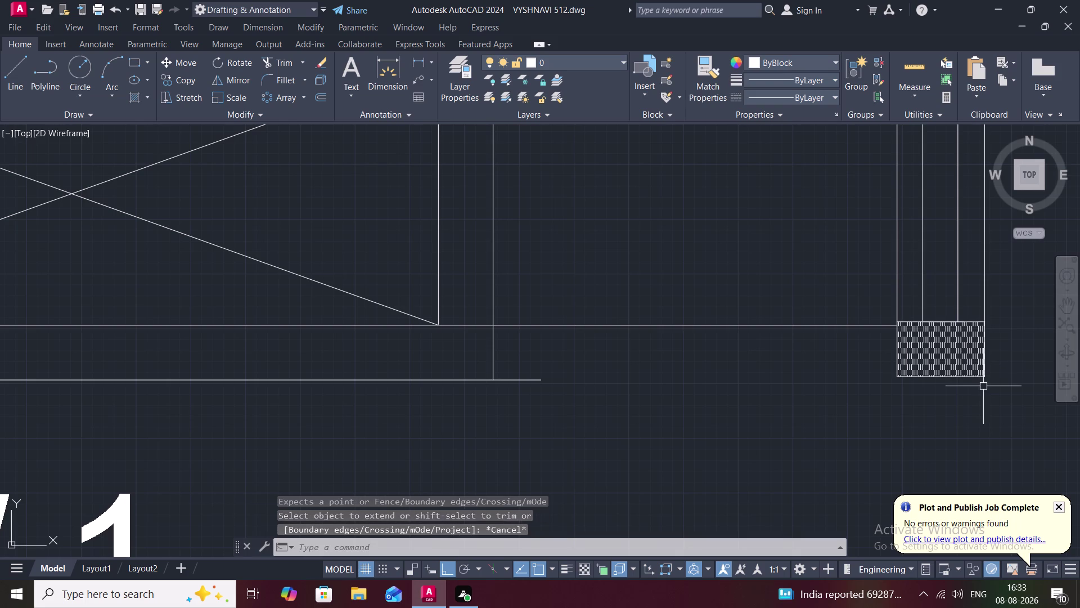
key(l)
key(space)
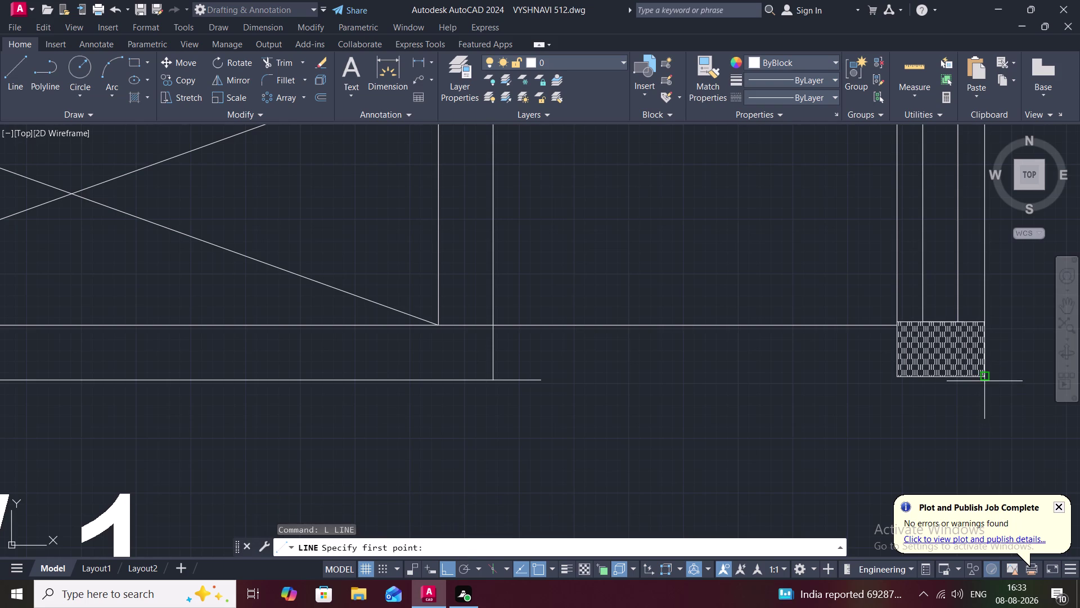
click(985, 380)
click(994, 449)
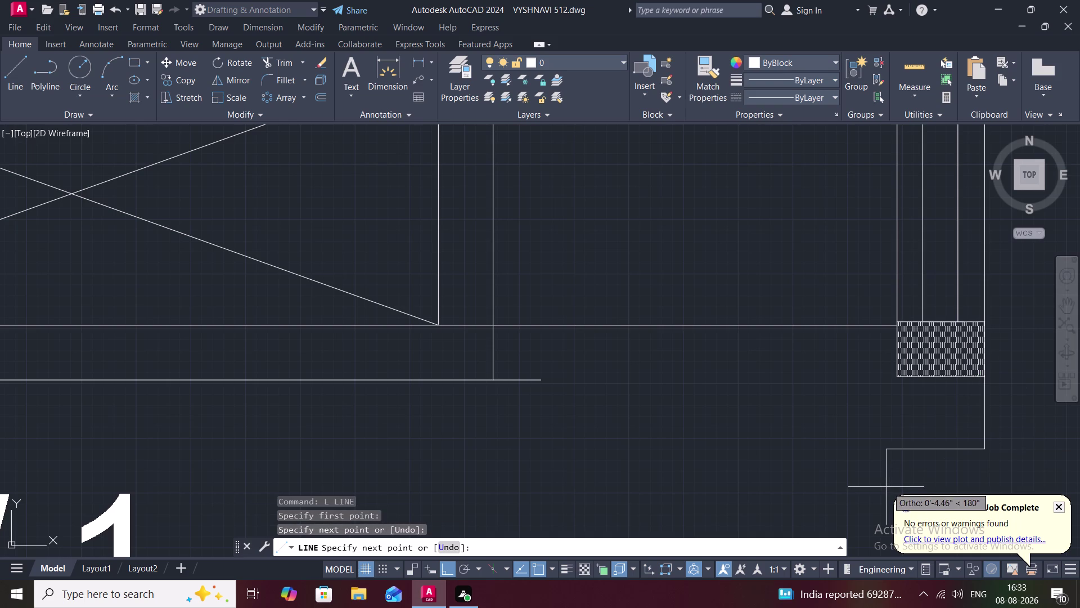
key(Escape)
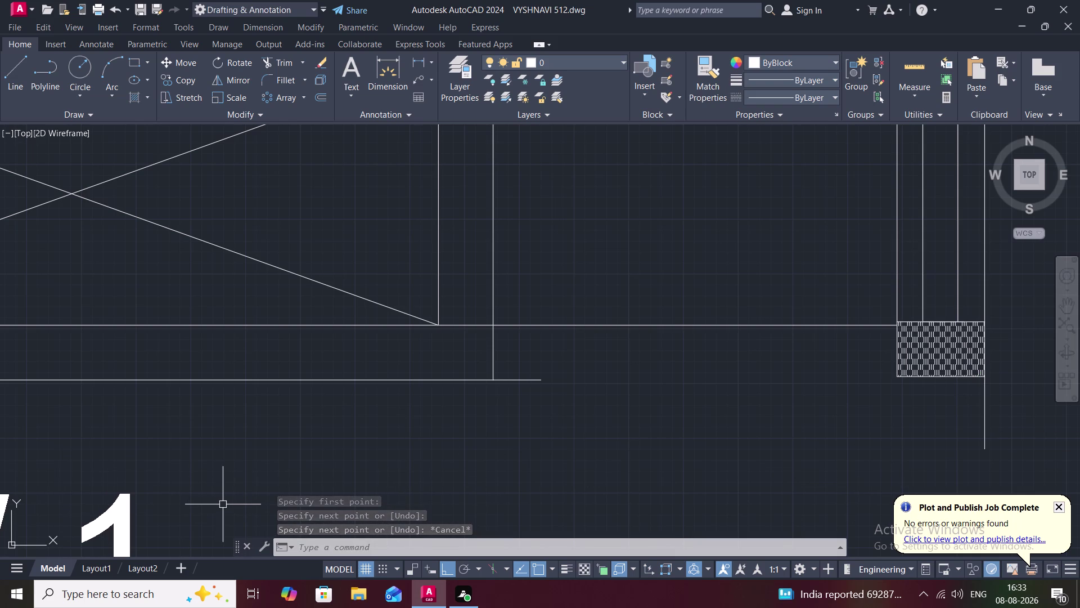
Extend the lower baseline to meet the new vertical line.
text(EX)
key(space)
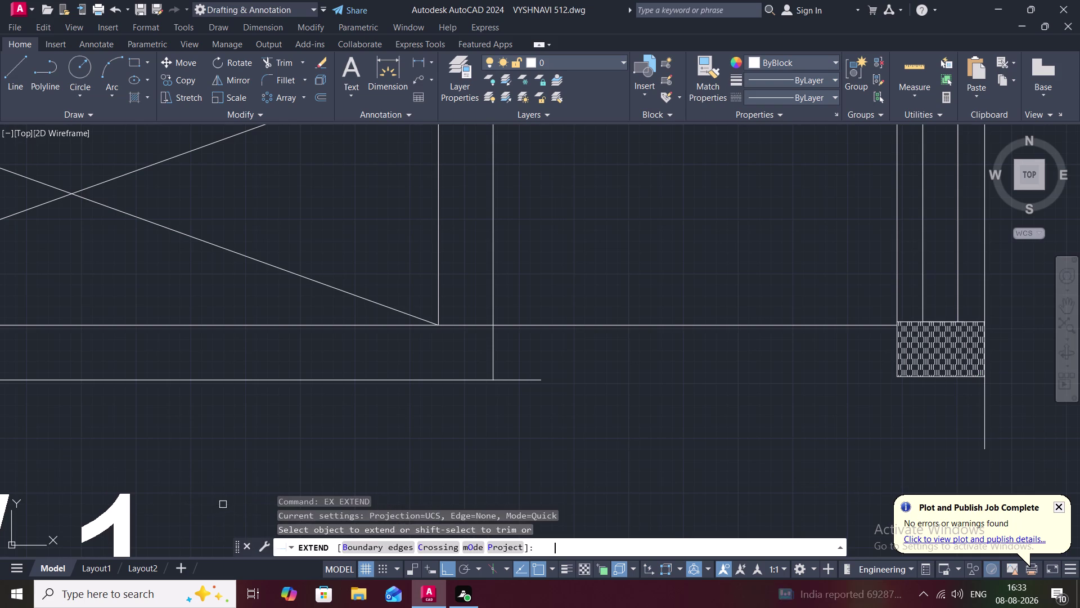
click(527, 380)
key(Escape)
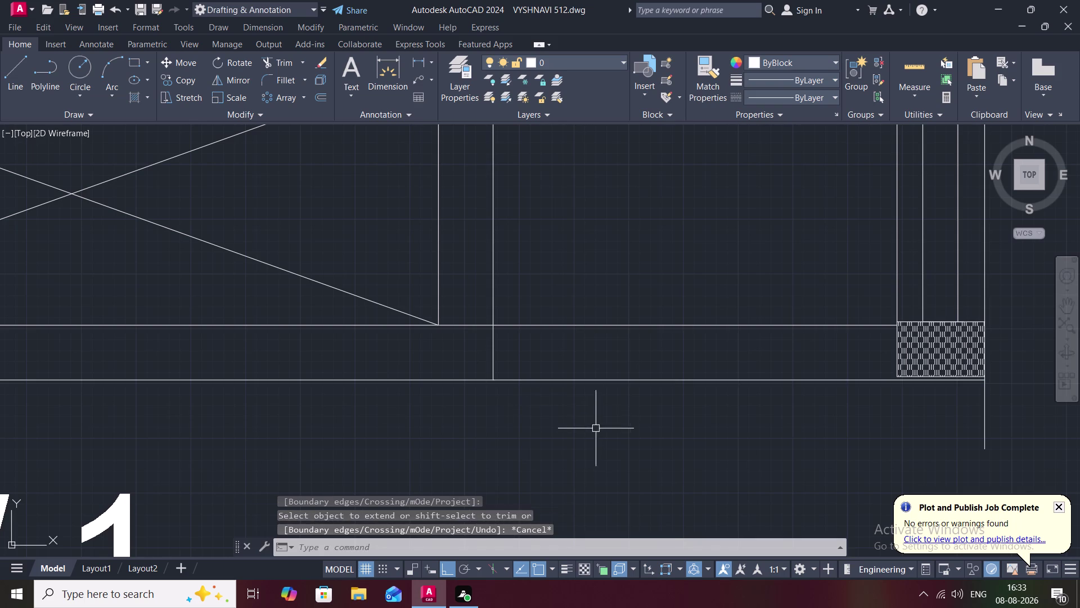
scroll(down, 3)
Fence-trim the stray horizontal lines between W1's lower panel and its side strip.
scroll(down, 3)
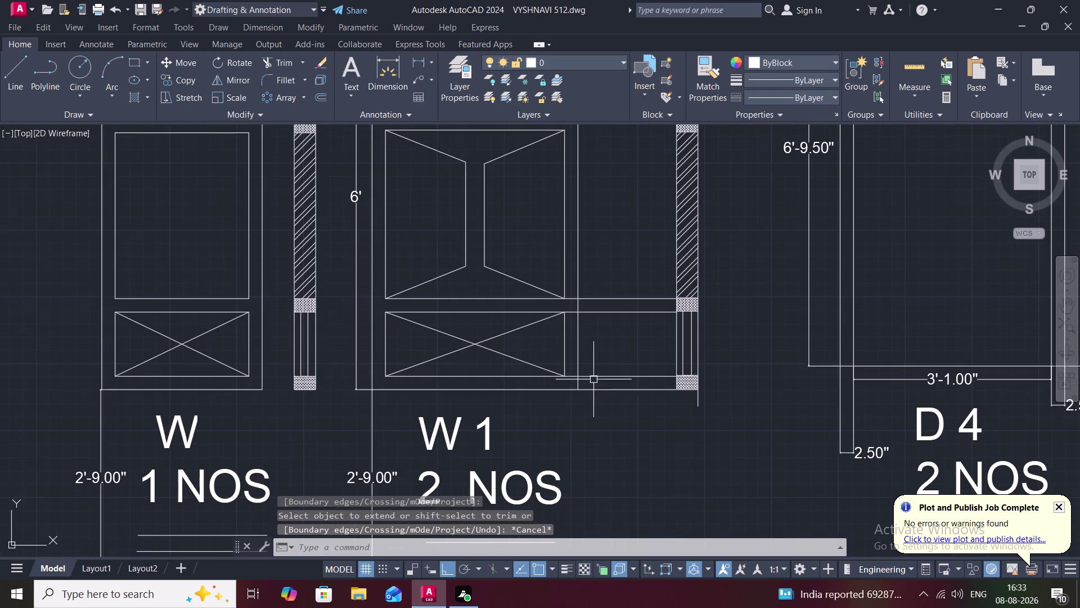
text(T)
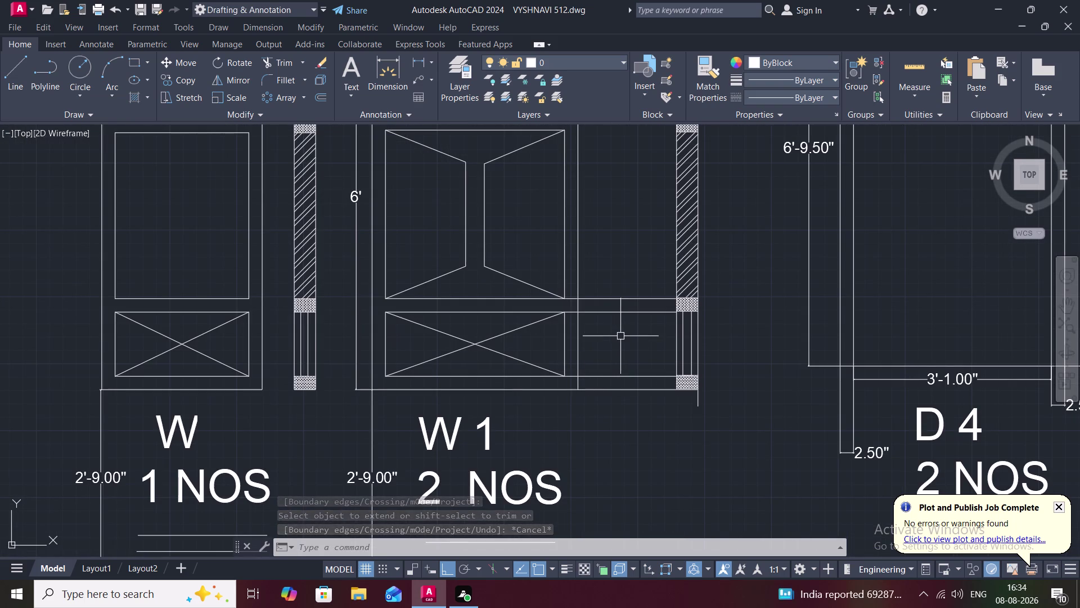
text(R)
key(space)
drag(621, 265, 633, 317)
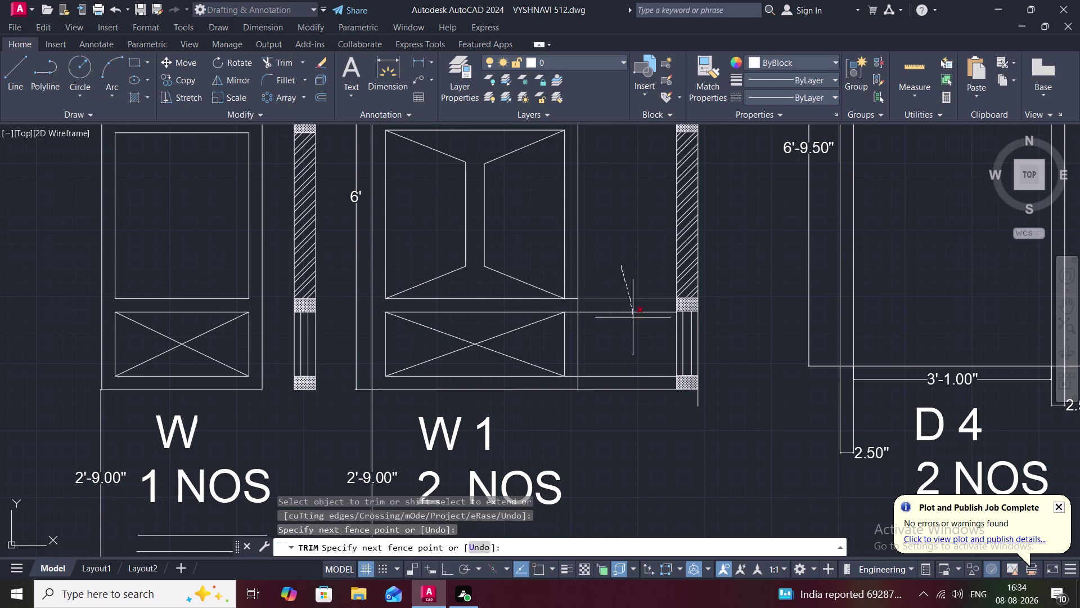
drag(633, 317, 641, 368)
click(643, 377)
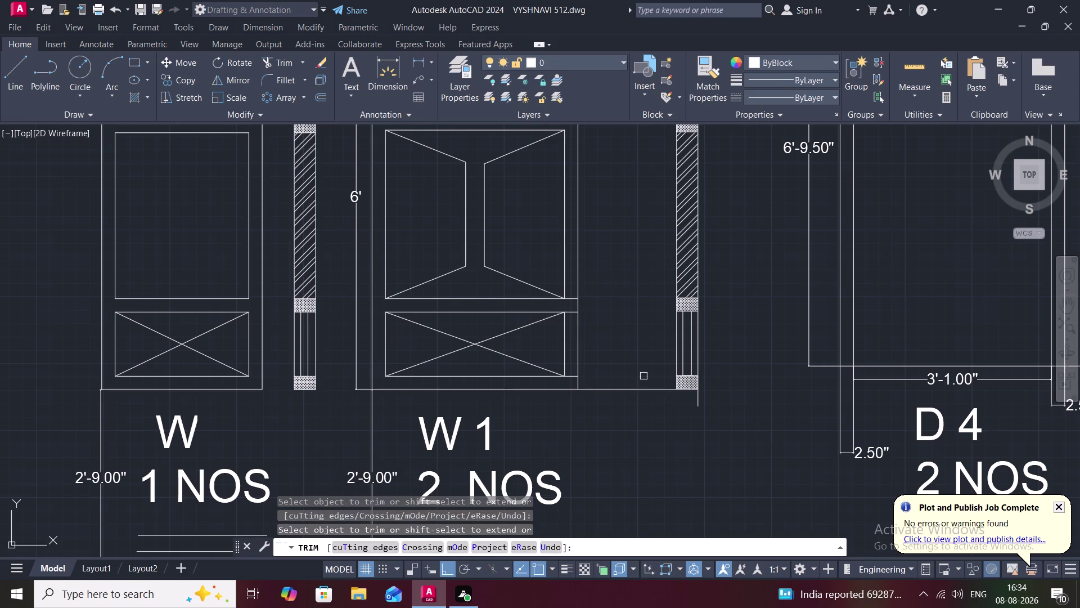
scroll(down, 3)
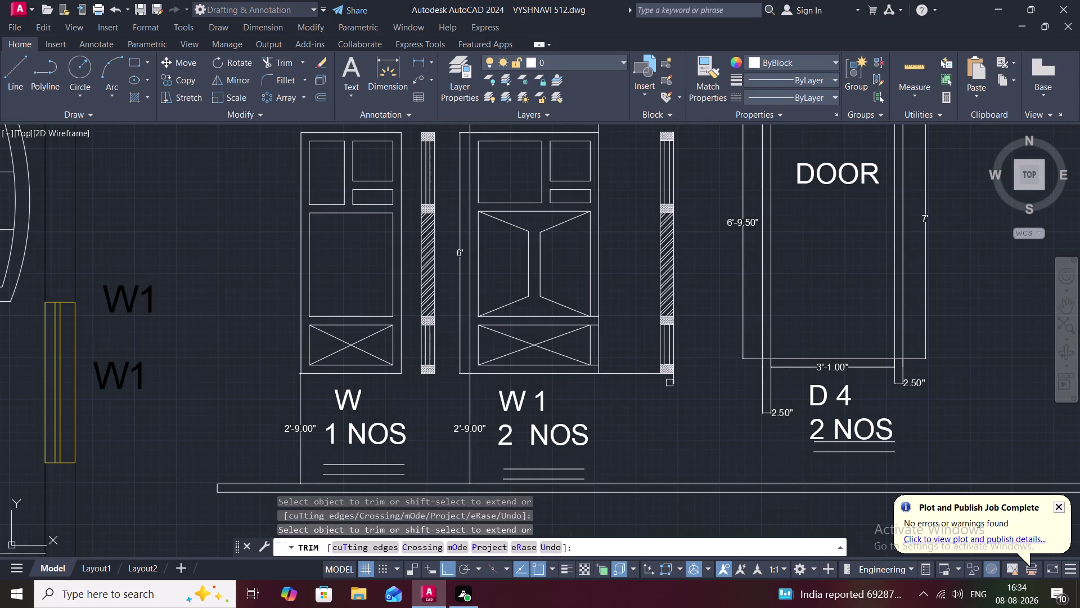
click(672, 383)
scroll(up, 3)
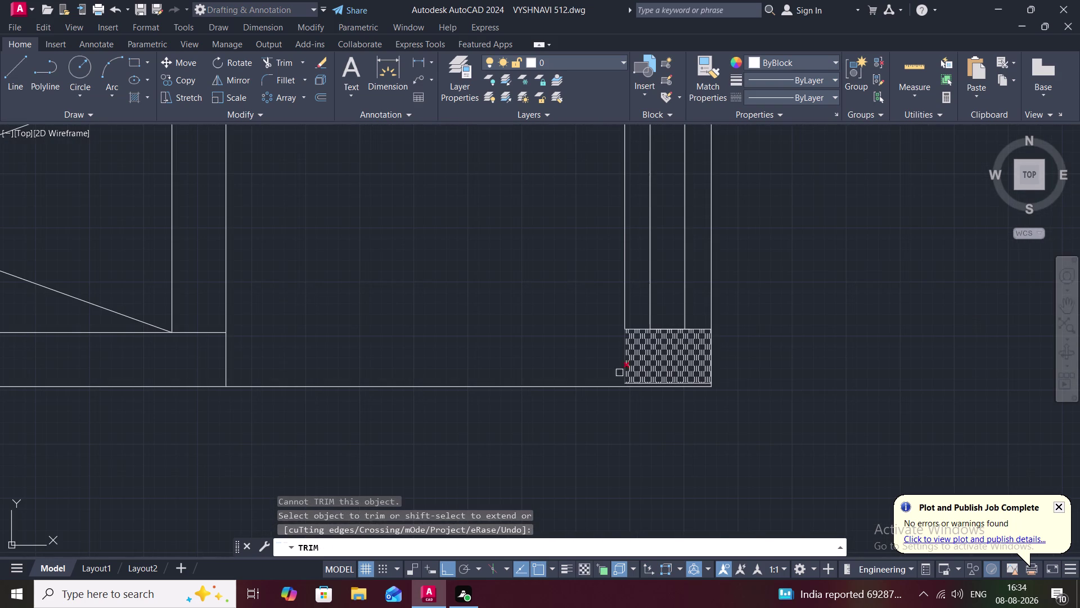
key(Escape)
scroll(down, 3)
Pan back to W1 and begin selecting its hatched side section.
middle_drag(511, 233, 434, 449)
scroll(down, 3)
scroll(down, 3)
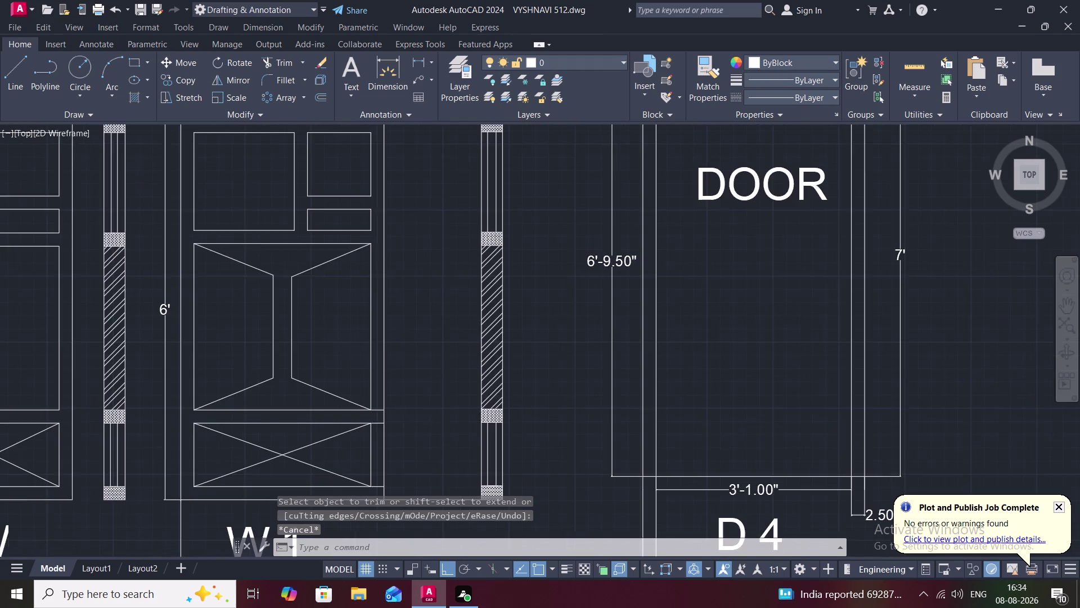
drag(416, 263, 449, 272)
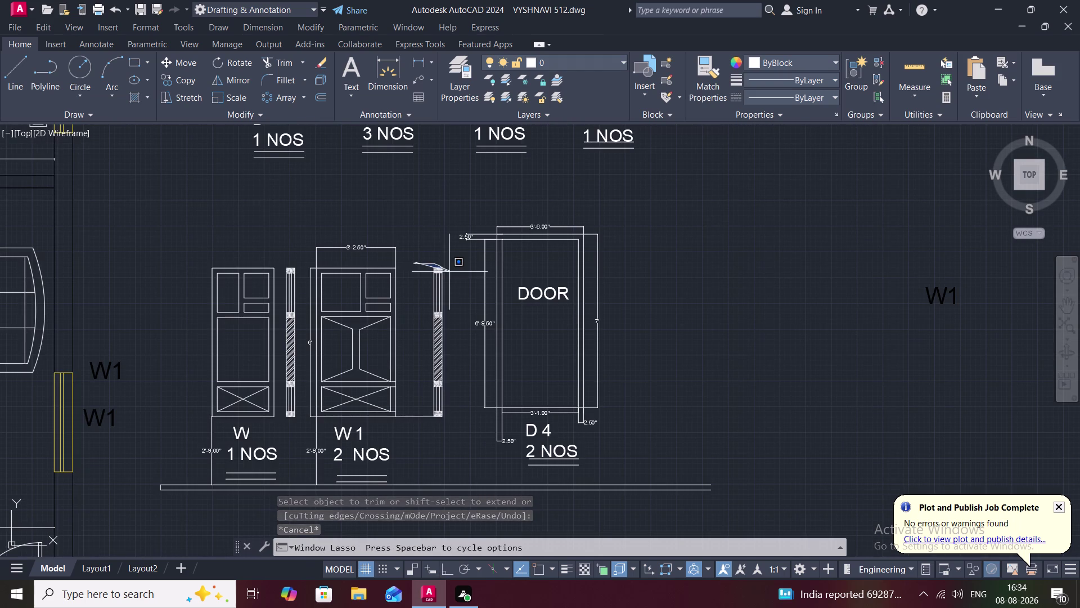
Move W1's hatched side strip from its lower corner so the checkered block rests on the baseline.
drag(450, 272, 434, 437)
key(m)
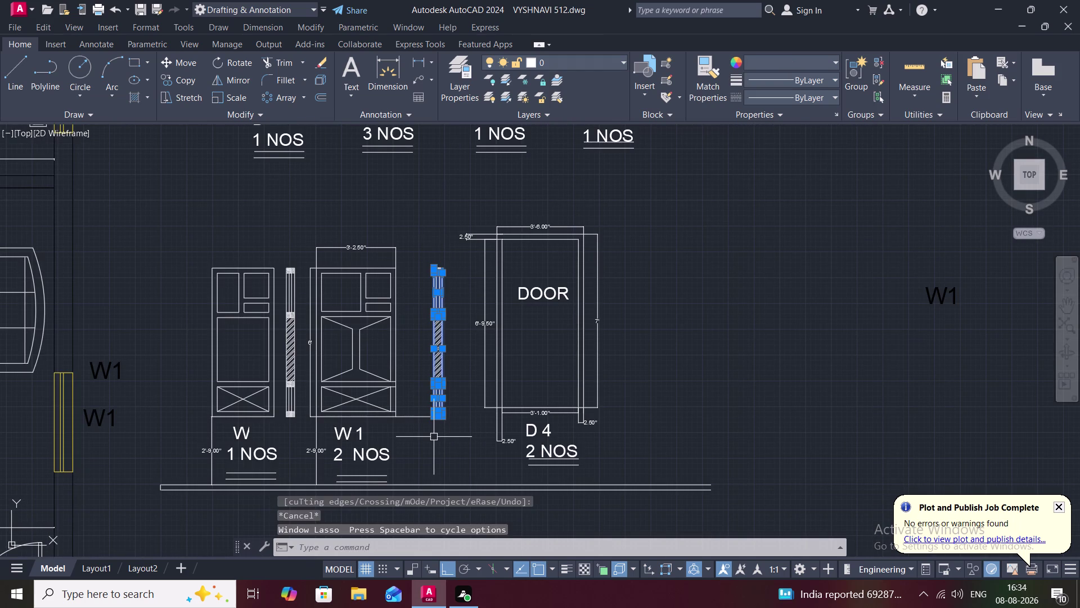
key(space)
scroll(up, 3)
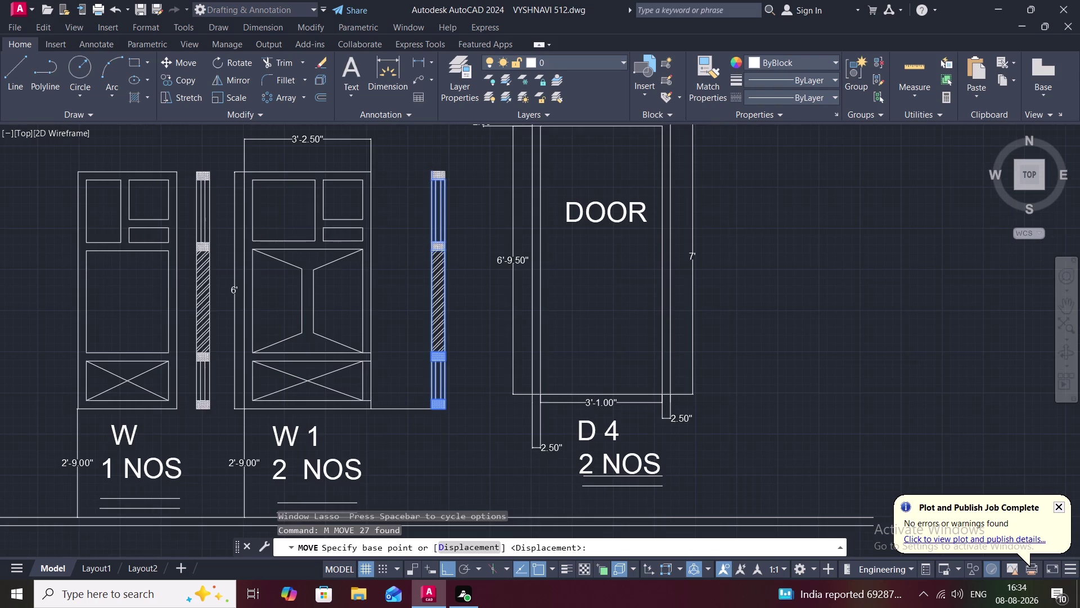
click(452, 398)
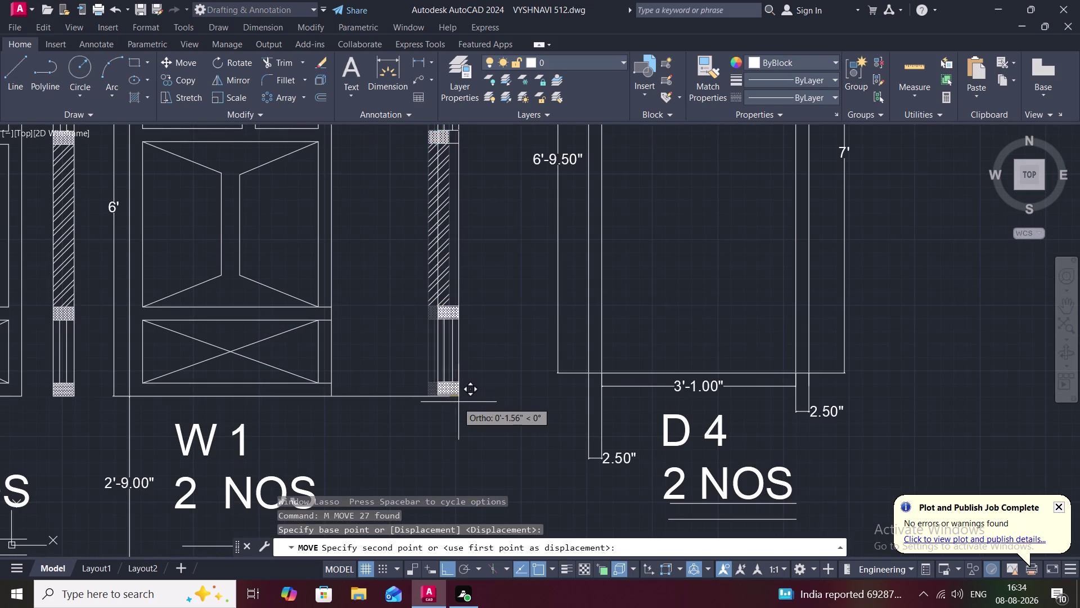
scroll(up, 3)
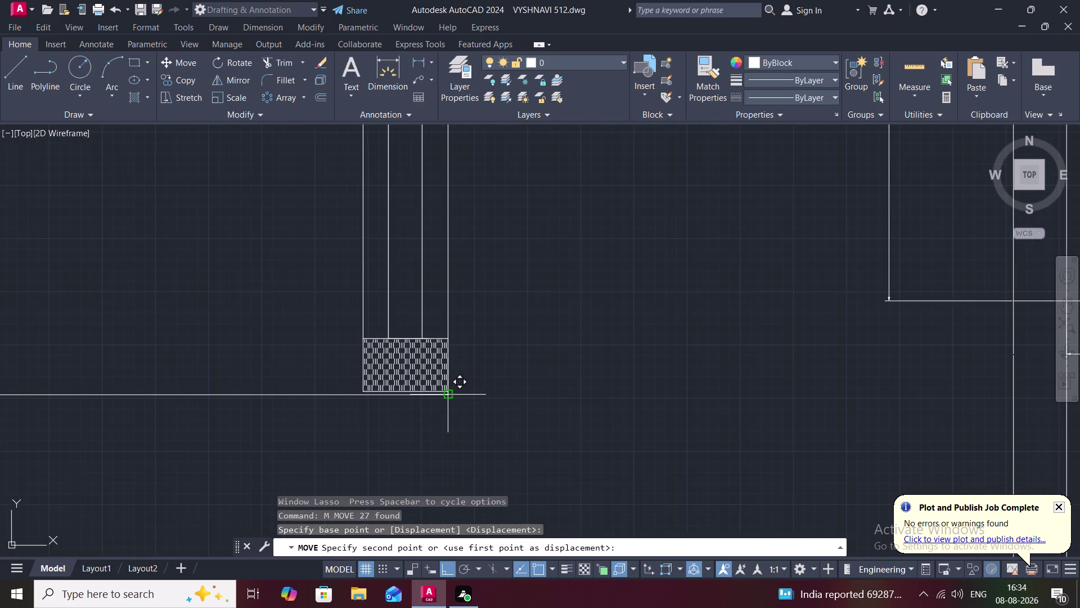
scroll(up, 3)
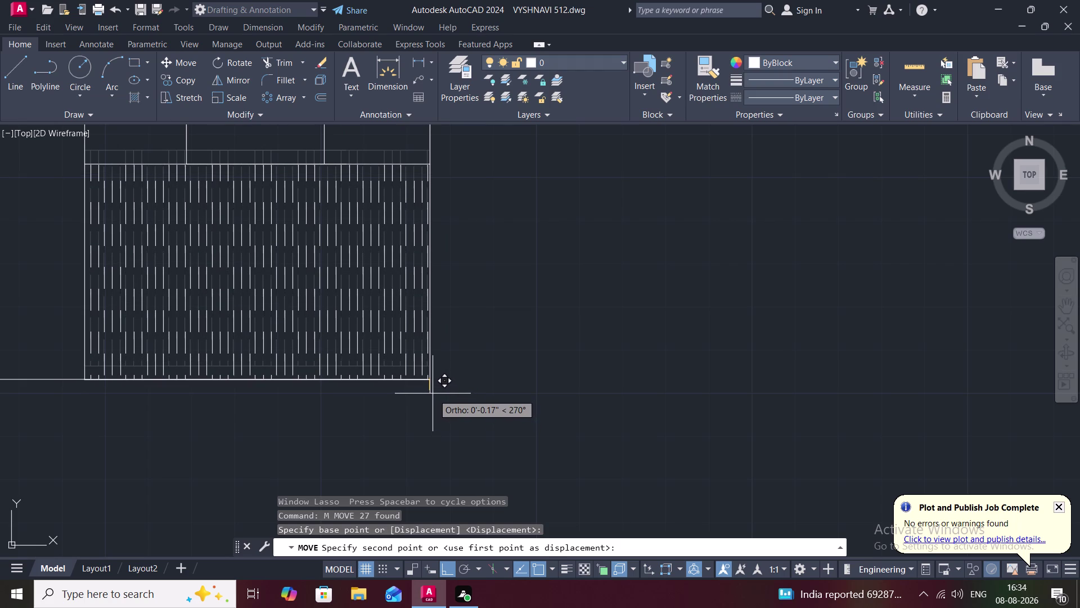
click(433, 393)
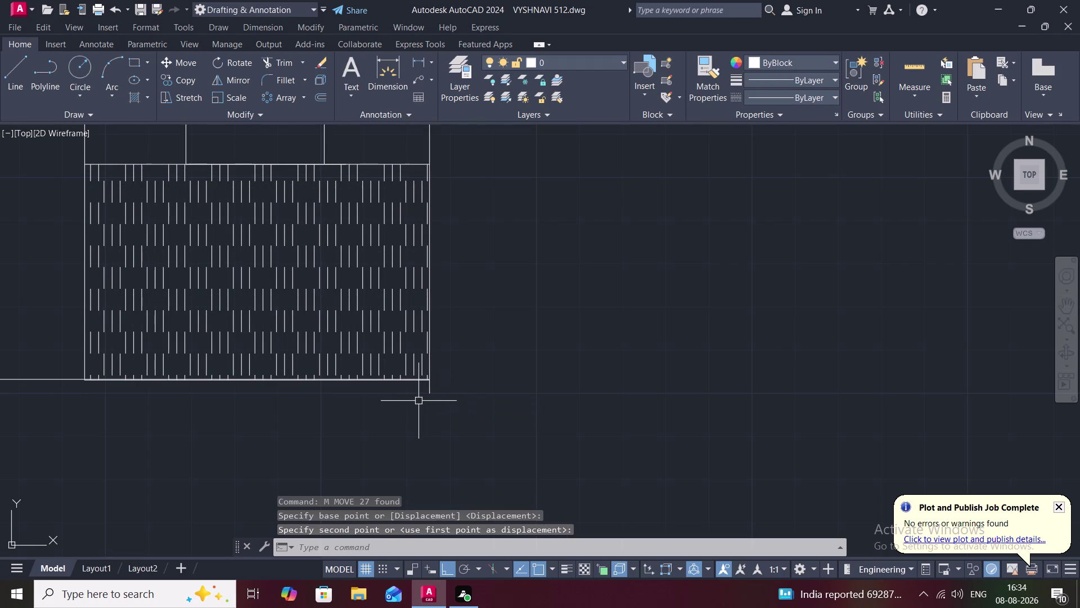
scroll(up, 3)
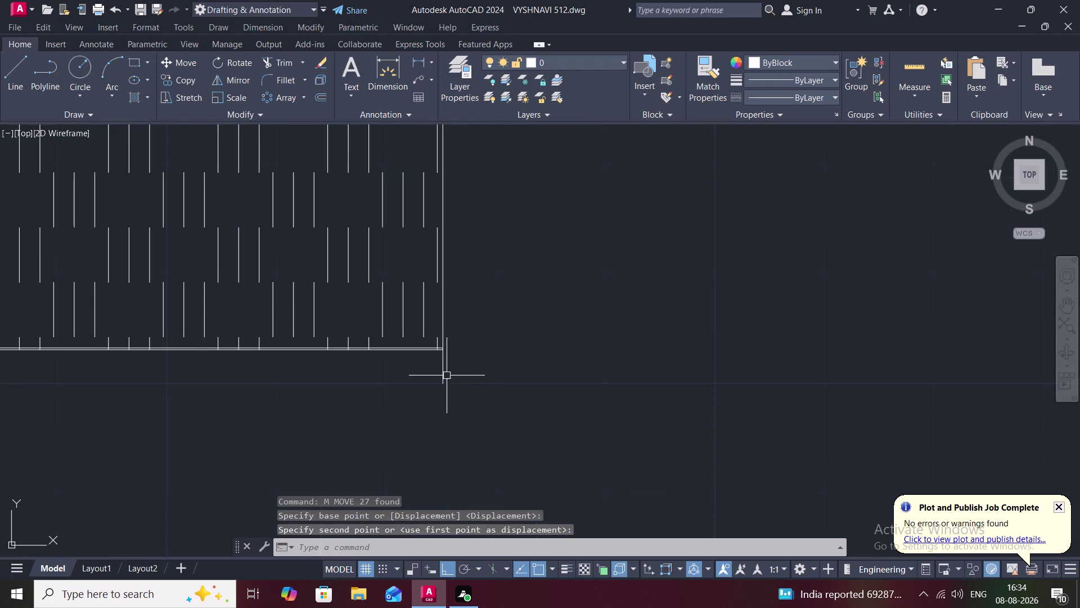
scroll(down, 3)
scroll(down, 3)
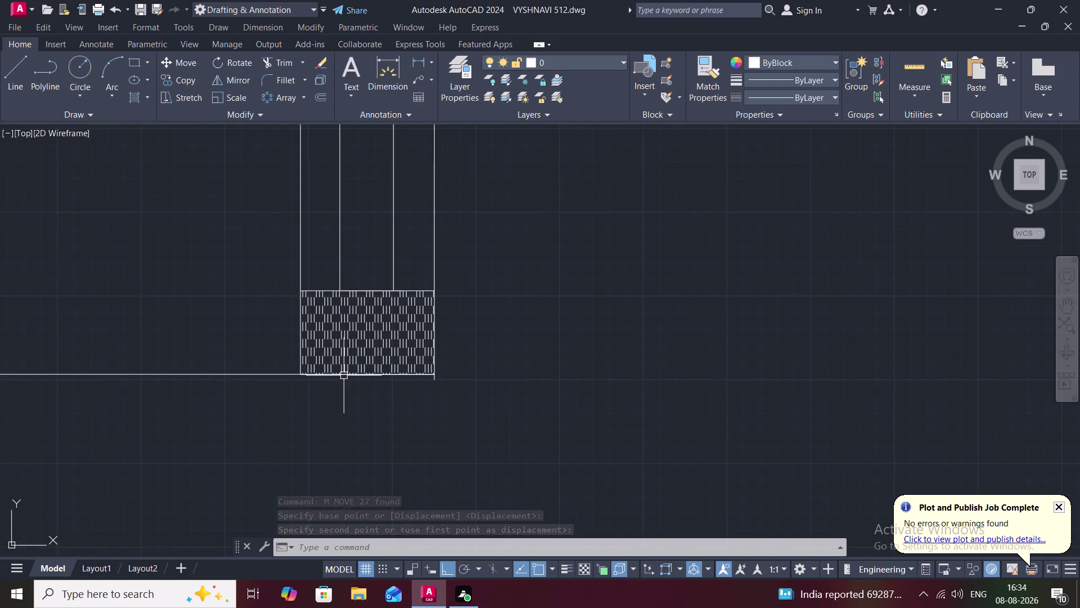
scroll(down, 3)
Fence-trim the stray line ends beside the hatched block at the base of W1's side strip.
text(T)
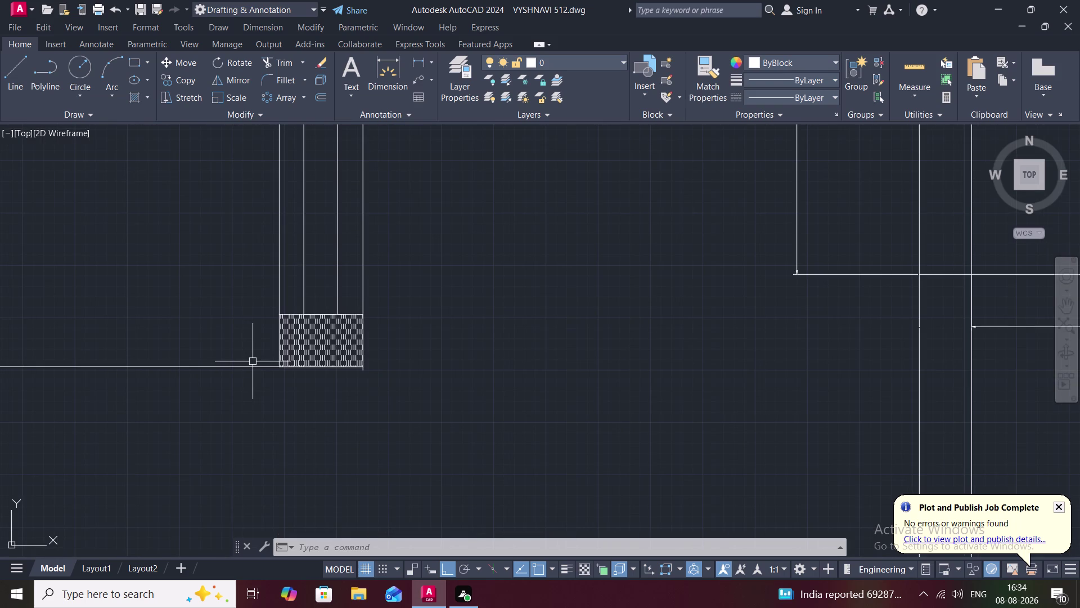
text(R)
key(space)
drag(203, 330, 226, 373)
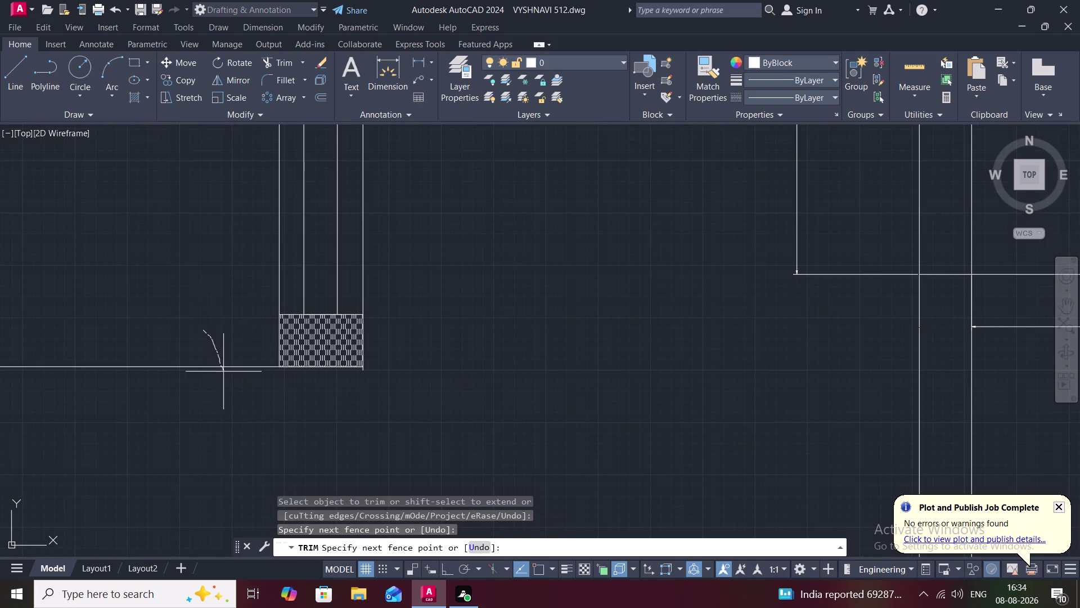
drag(225, 373, 265, 411)
scroll(up, 3)
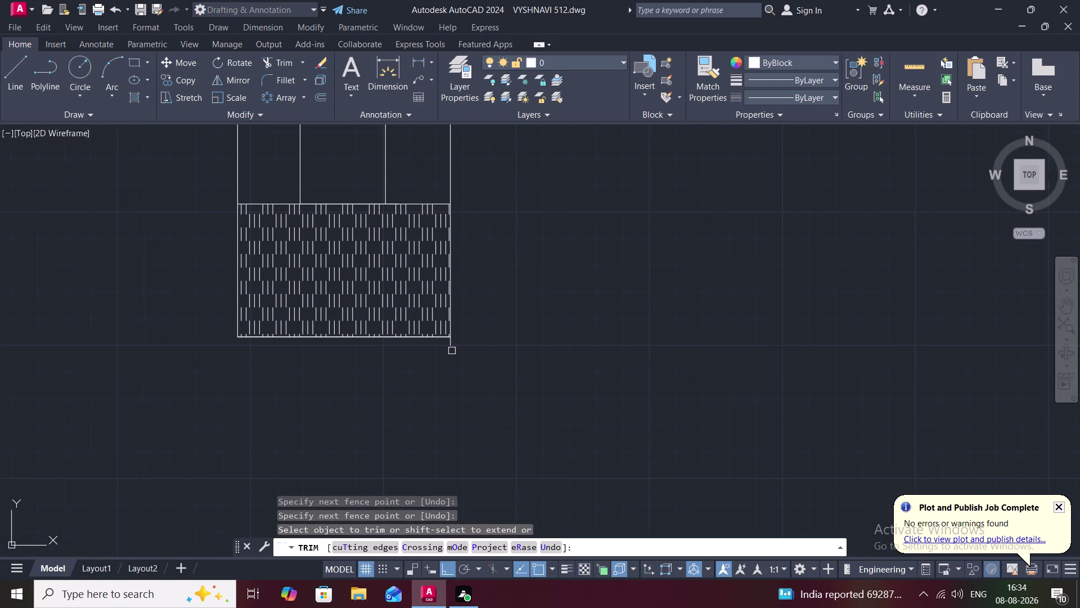
click(450, 343)
End trimming and zoom out to show the W, W1 and D4 elevations together.
scroll(down, 3)
scroll(down, 3)
middle_drag(182, 351, 491, 425)
scroll(down, 3)
scroll(down, 3)
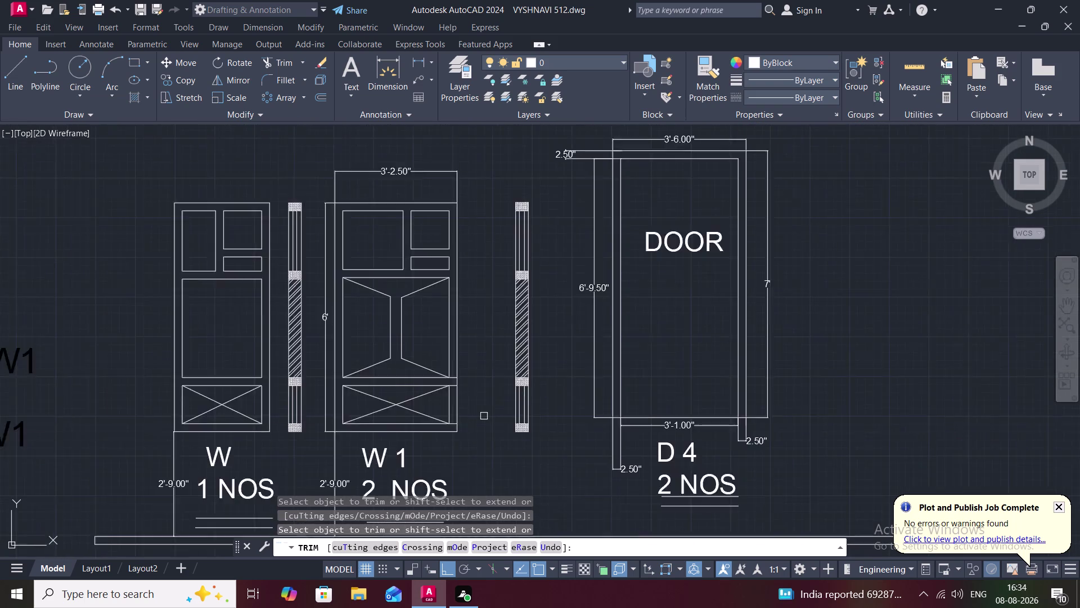
scroll(down, 3)
key(Escape)
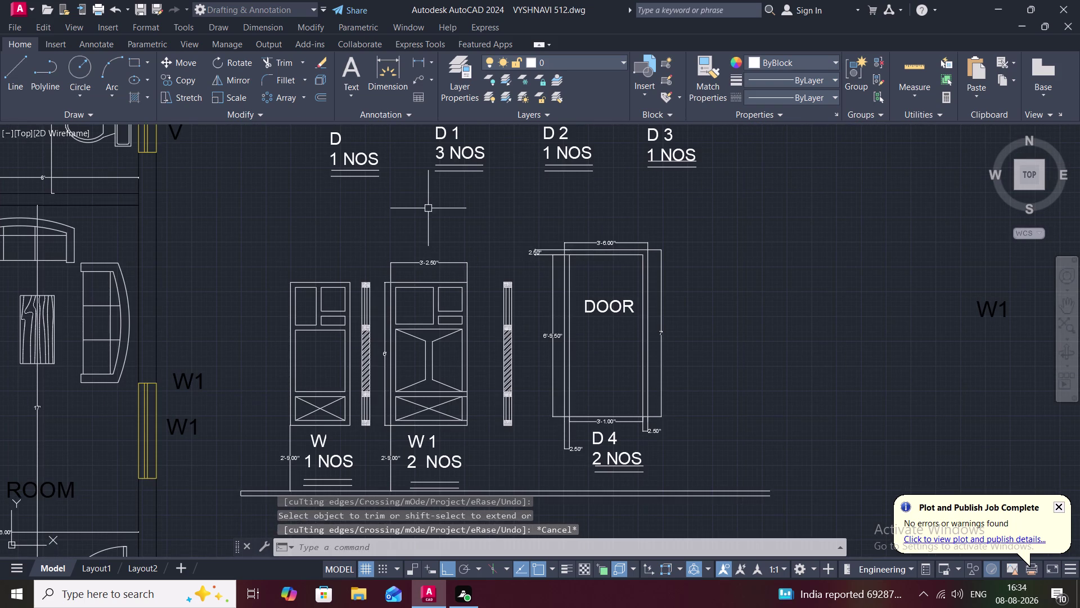
click(415, 53)
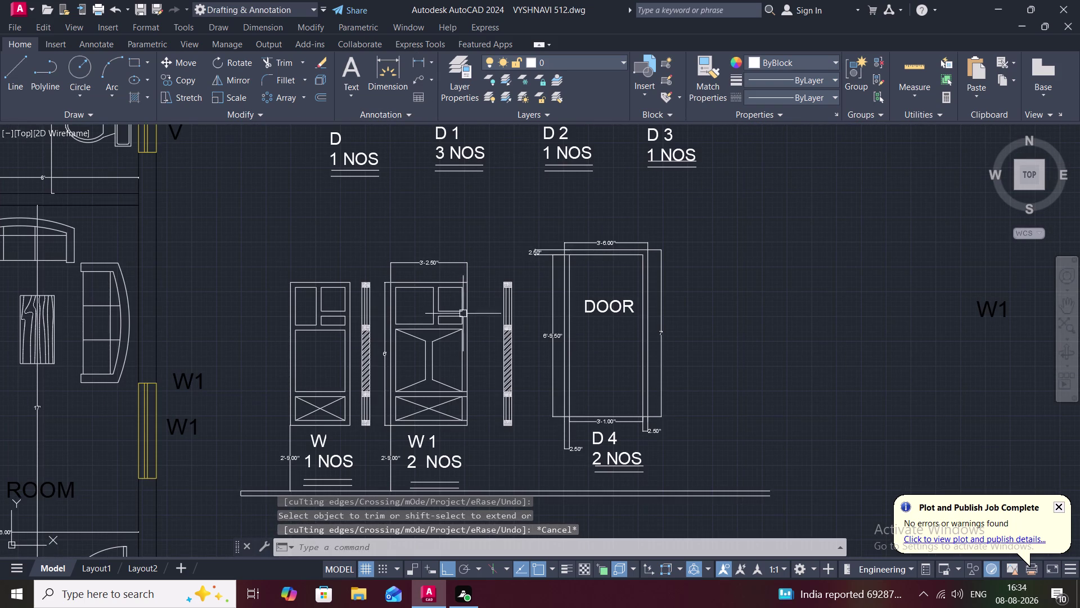
click(416, 51)
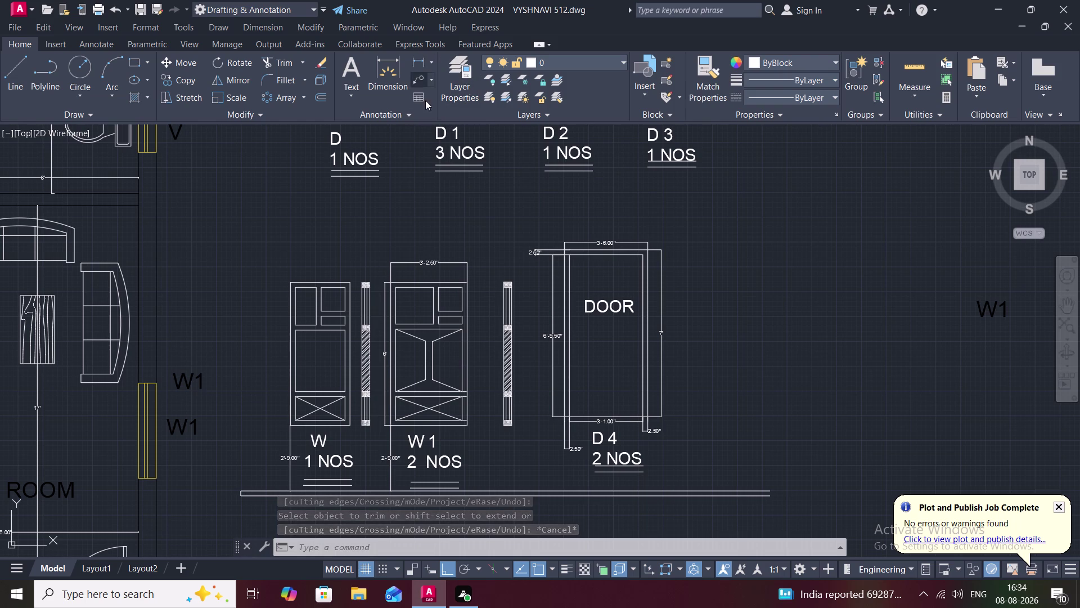
Dimension the top of W1's right side: 2.50" to the upper panel, then 1' down it.
click(421, 60)
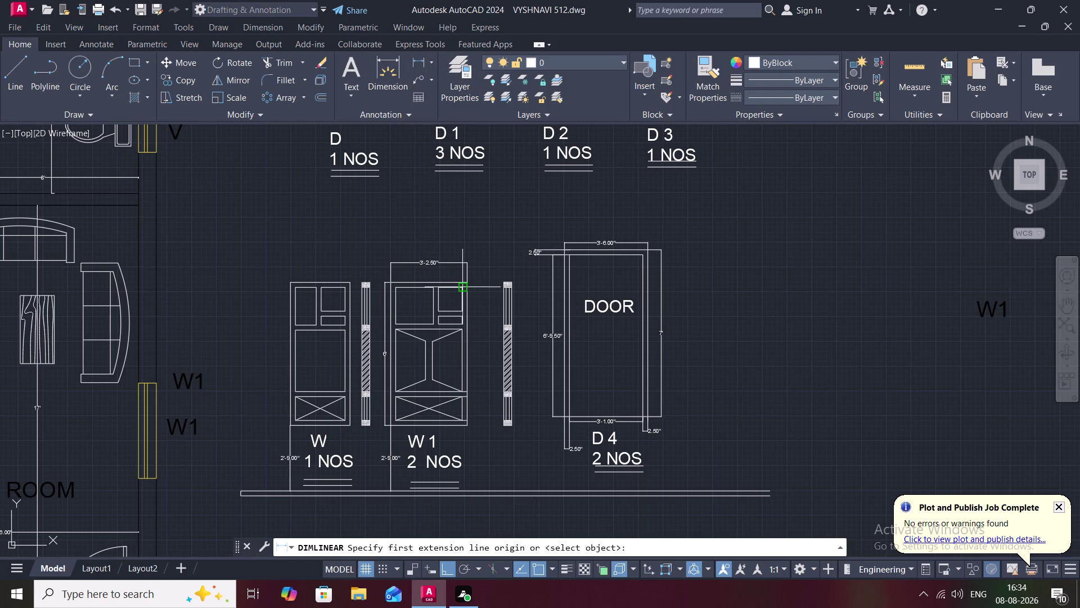
scroll(up, 3)
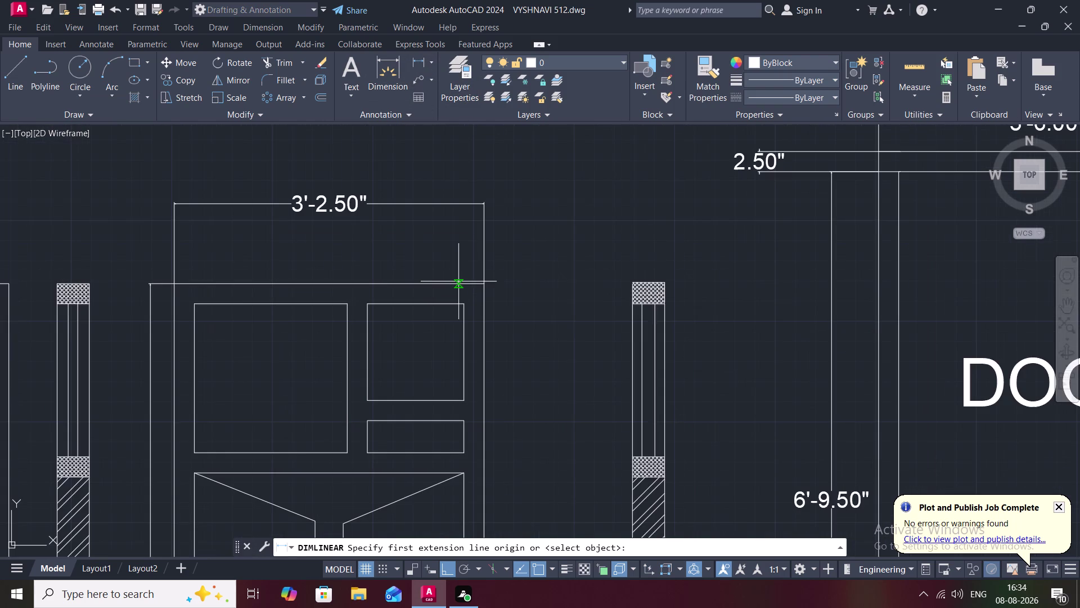
click(461, 283)
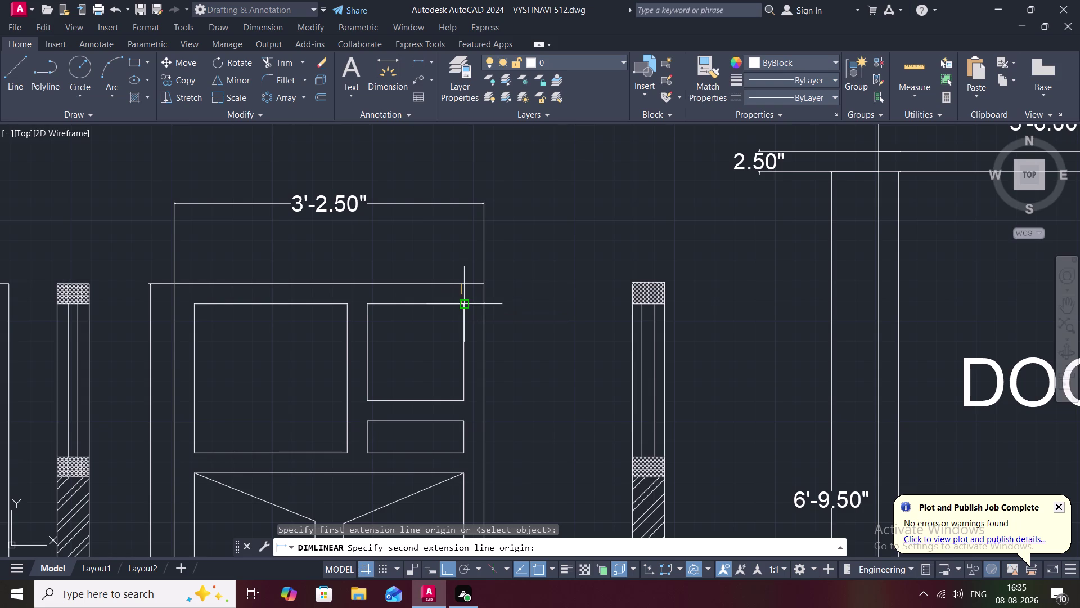
click(463, 302)
click(522, 306)
key(space)
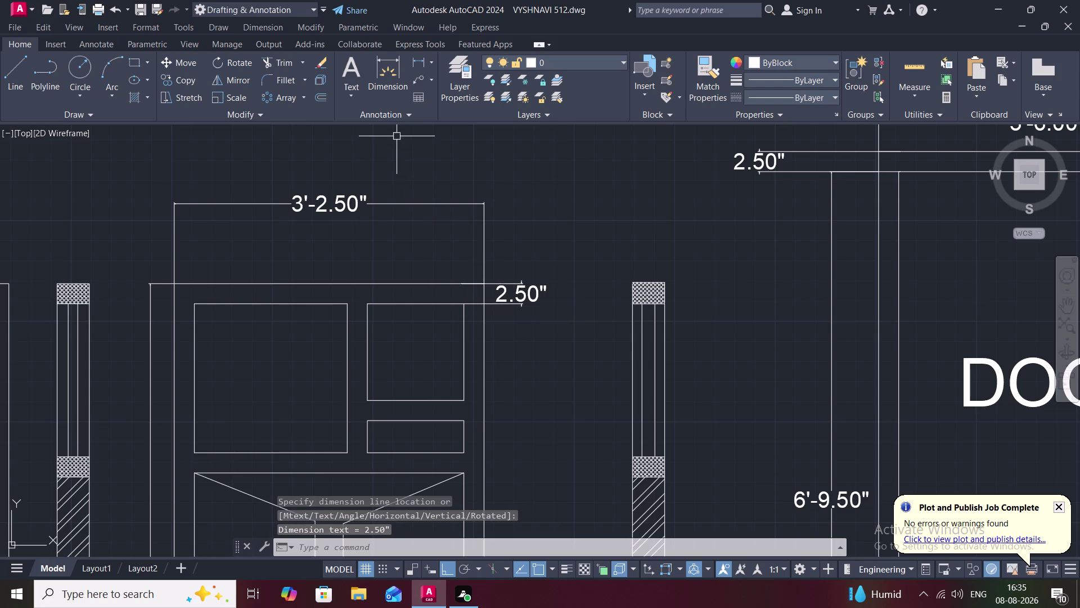
click(462, 306)
drag(465, 398, 471, 399)
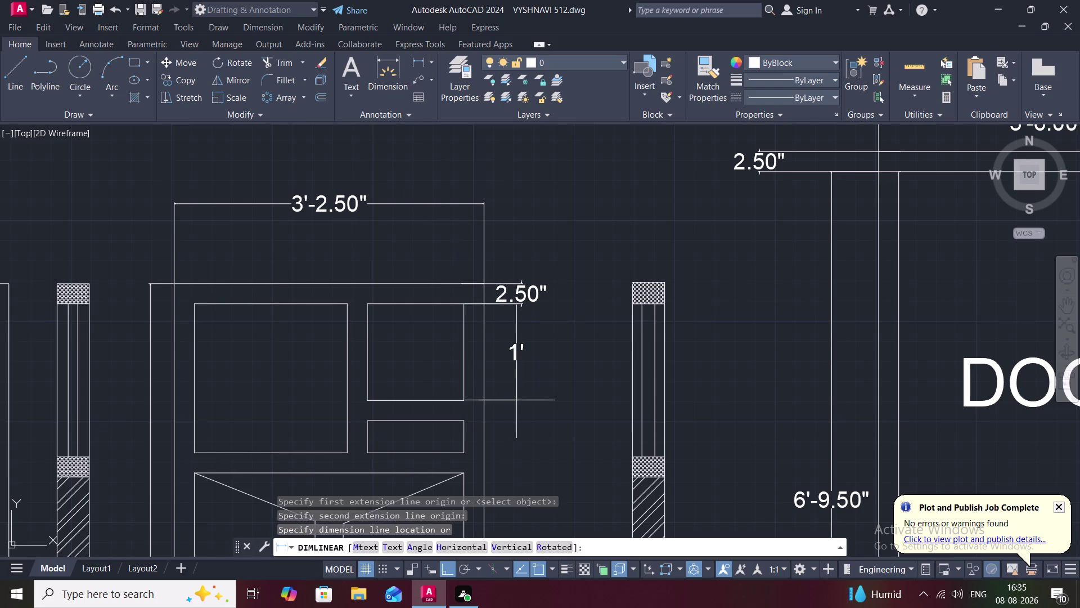
click(521, 404)
Continue the chain with a 2.50" gap dimension and the 4.00" small panel.
key(space)
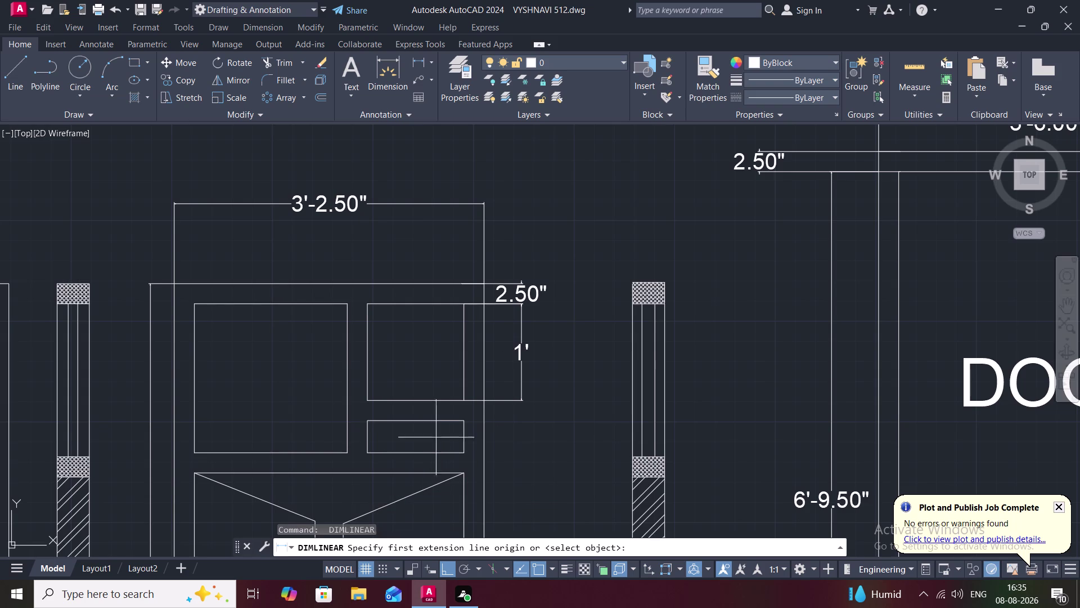
click(463, 404)
click(465, 416)
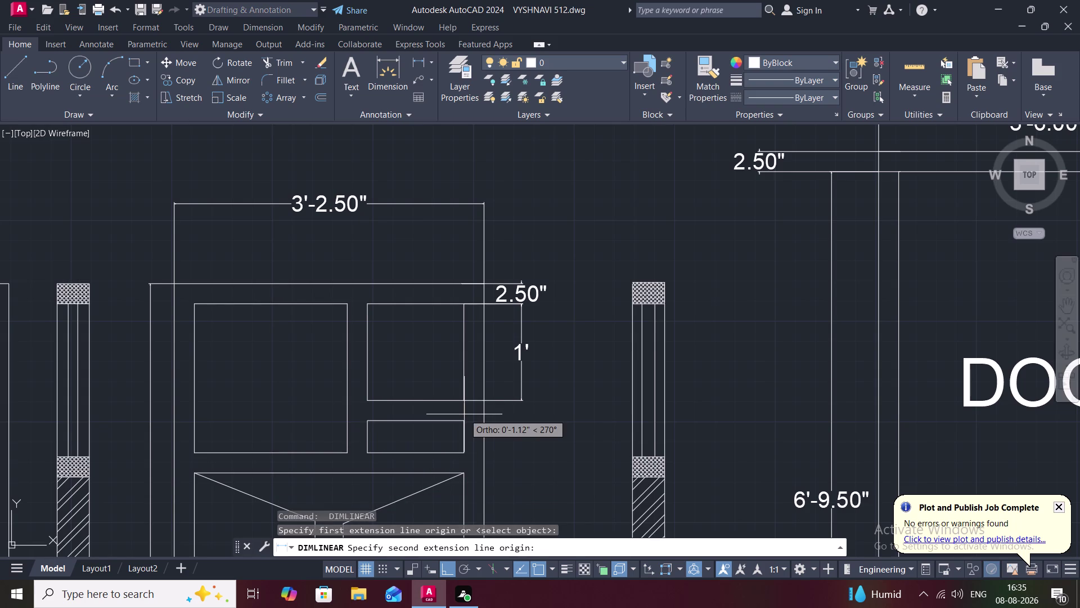
key(Escape)
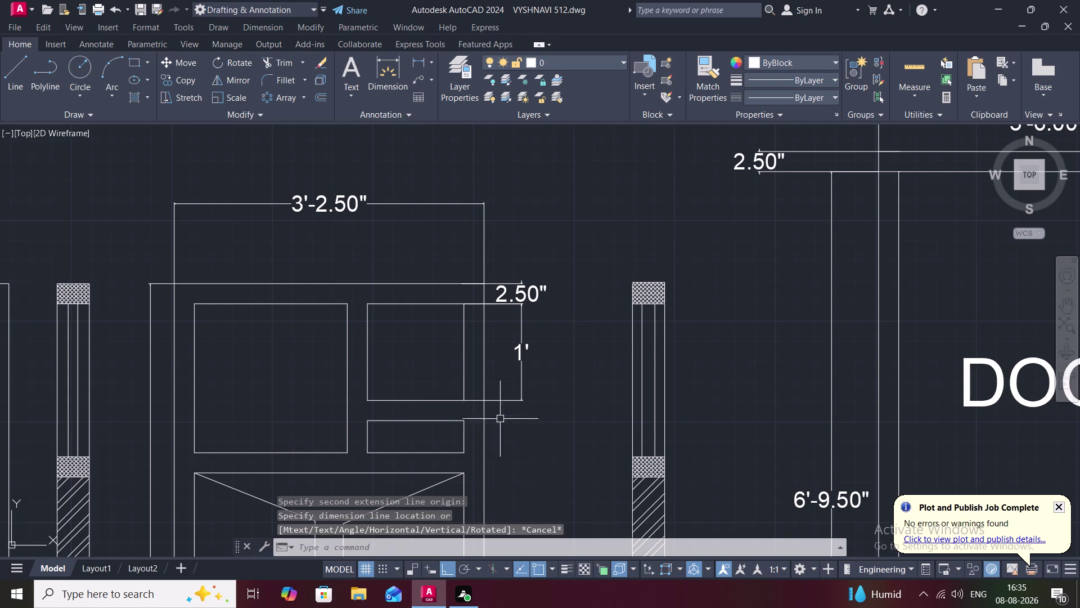
key(space)
click(465, 396)
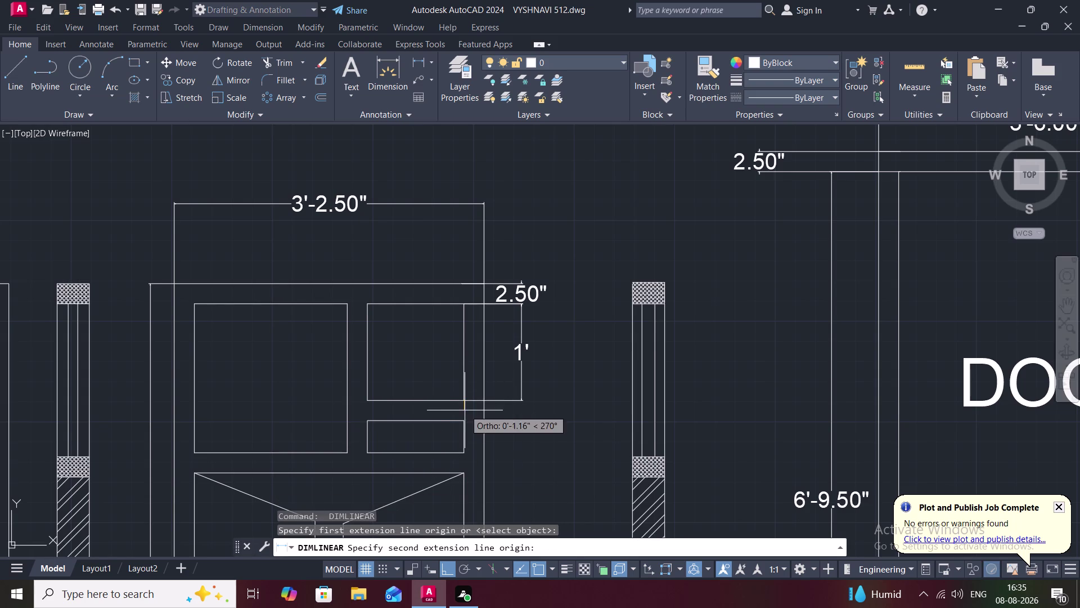
click(464, 417)
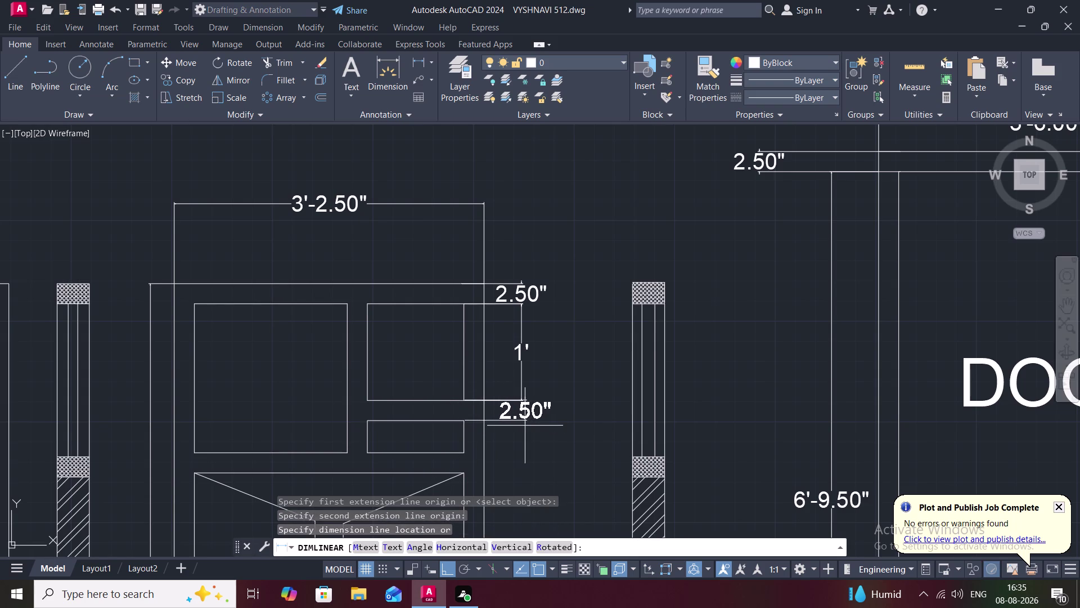
click(525, 425)
middle_drag(524, 427, 509, 367)
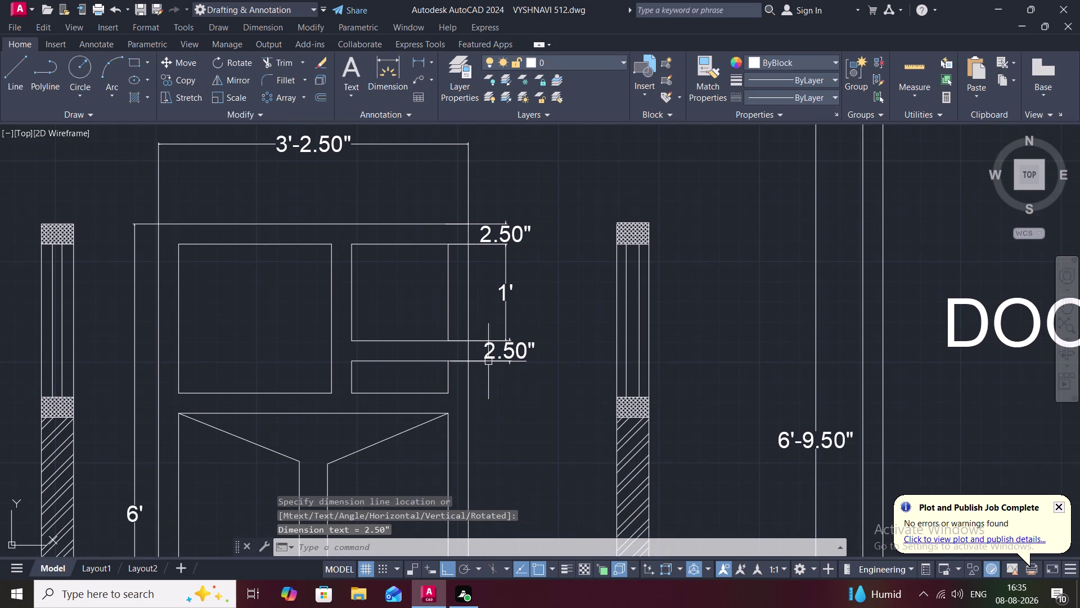
key(space)
click(452, 362)
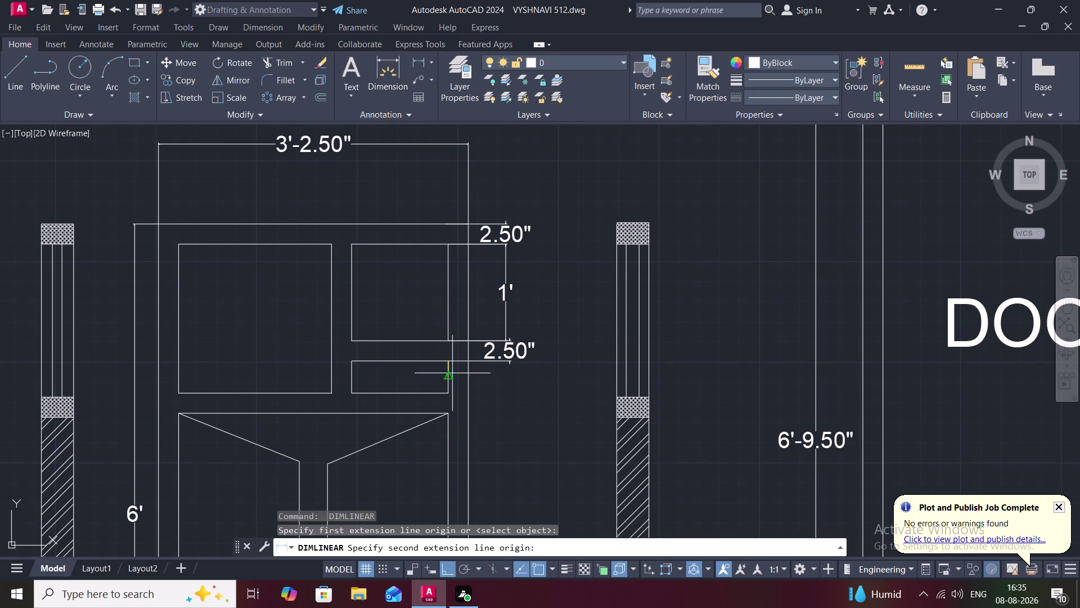
click(452, 392)
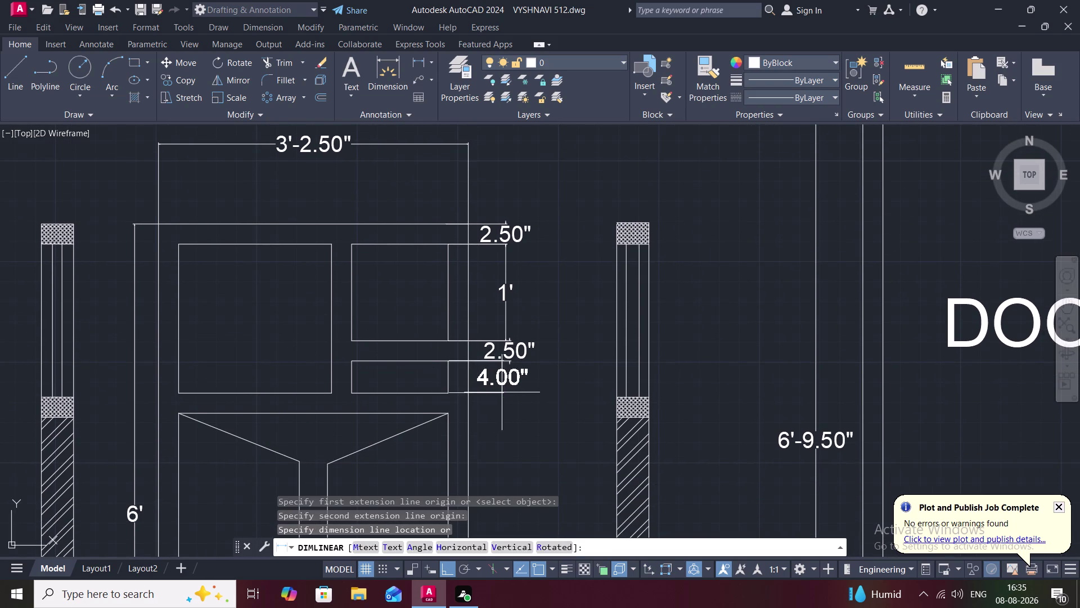
click(509, 394)
Add the lower 2.50" gap and the 2'-7.50" lower panel dimensions to the chain.
key(space)
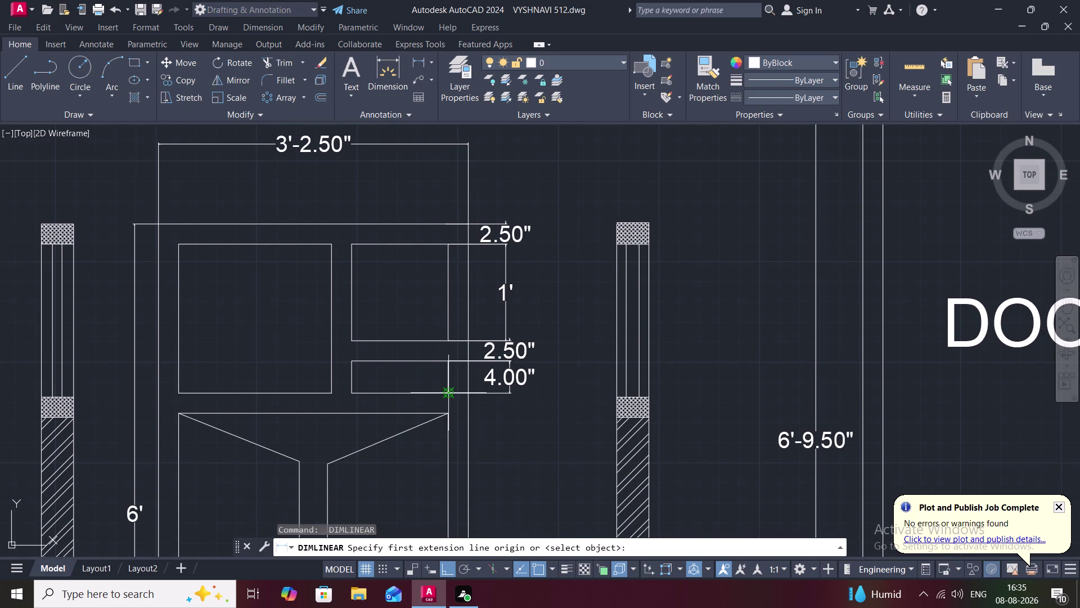
click(451, 392)
click(452, 412)
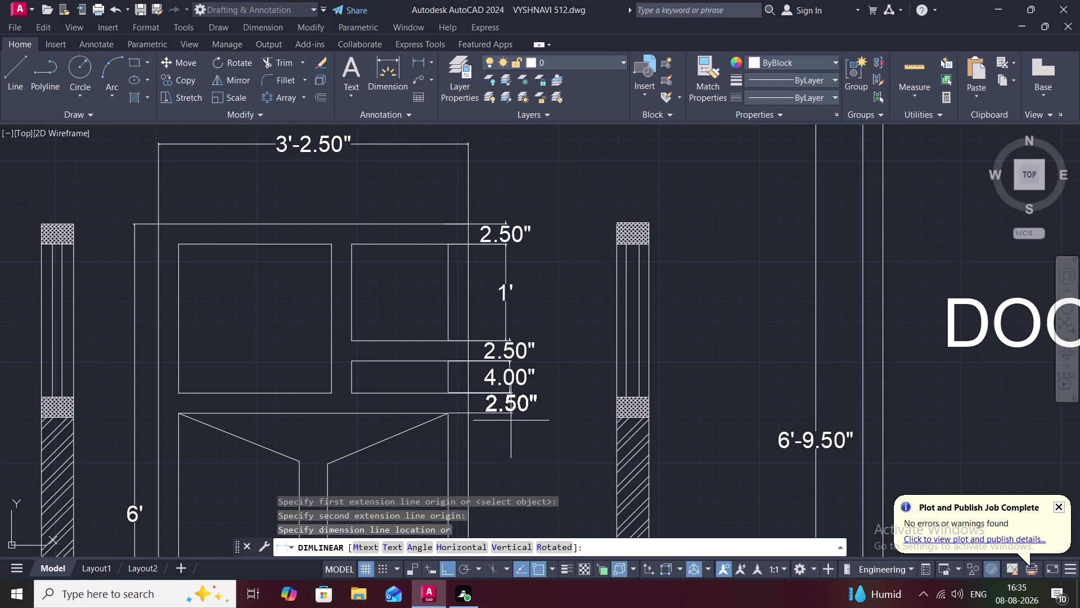
click(513, 422)
middle_drag(513, 429, 505, 374)
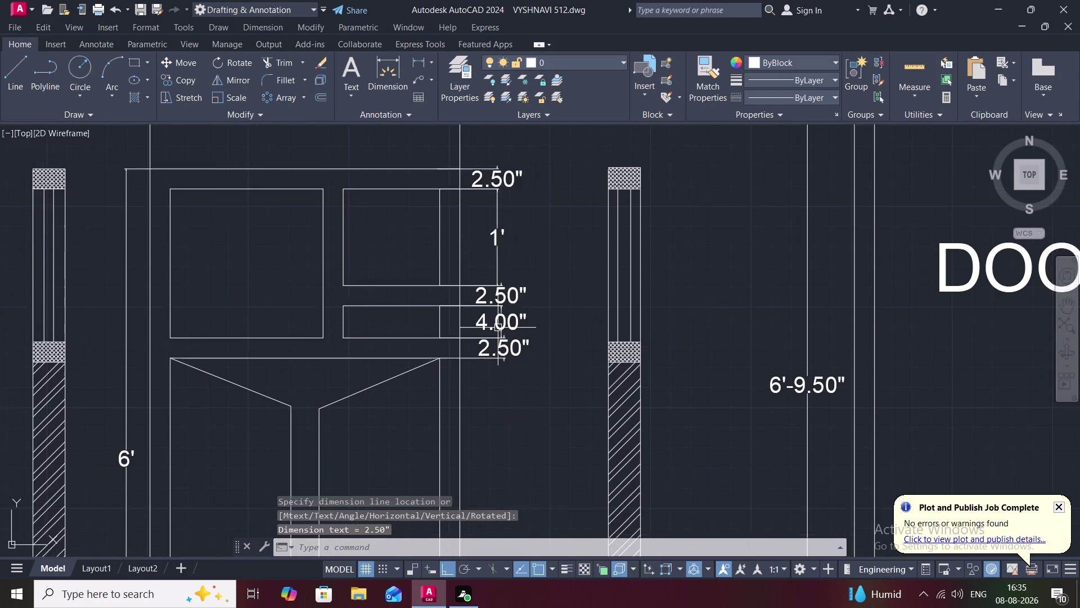
scroll(down, 3)
key(space)
click(465, 347)
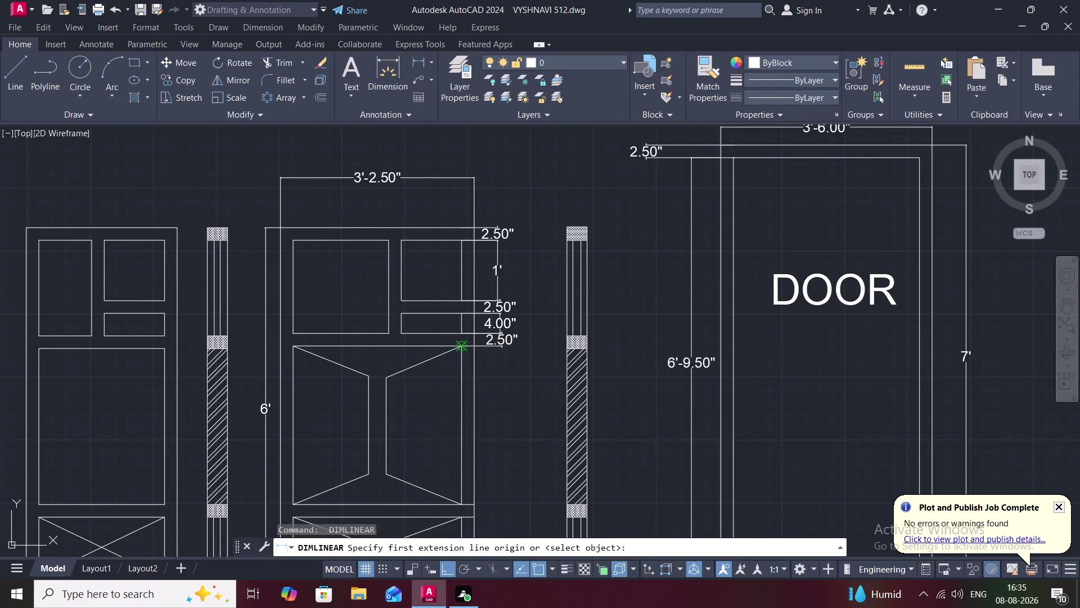
click(464, 504)
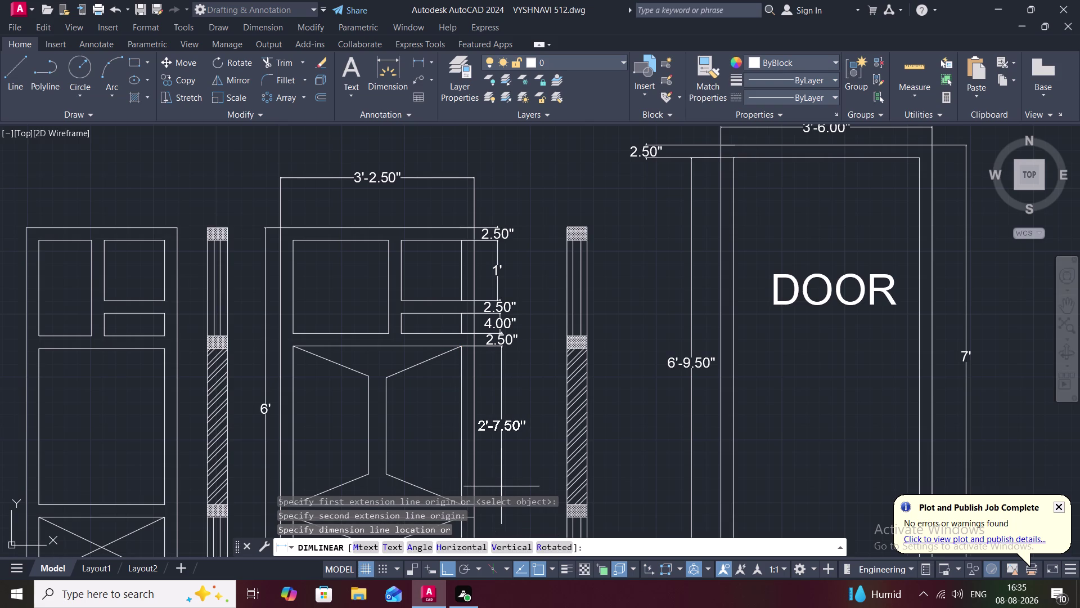
click(501, 486)
middle_drag(497, 466, 495, 407)
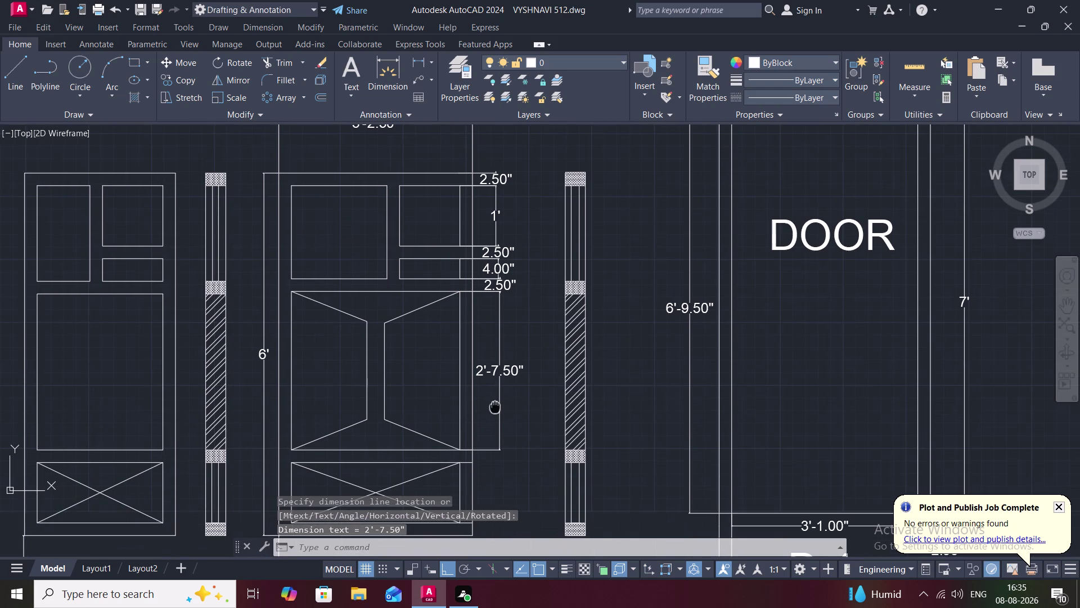
text(TR)
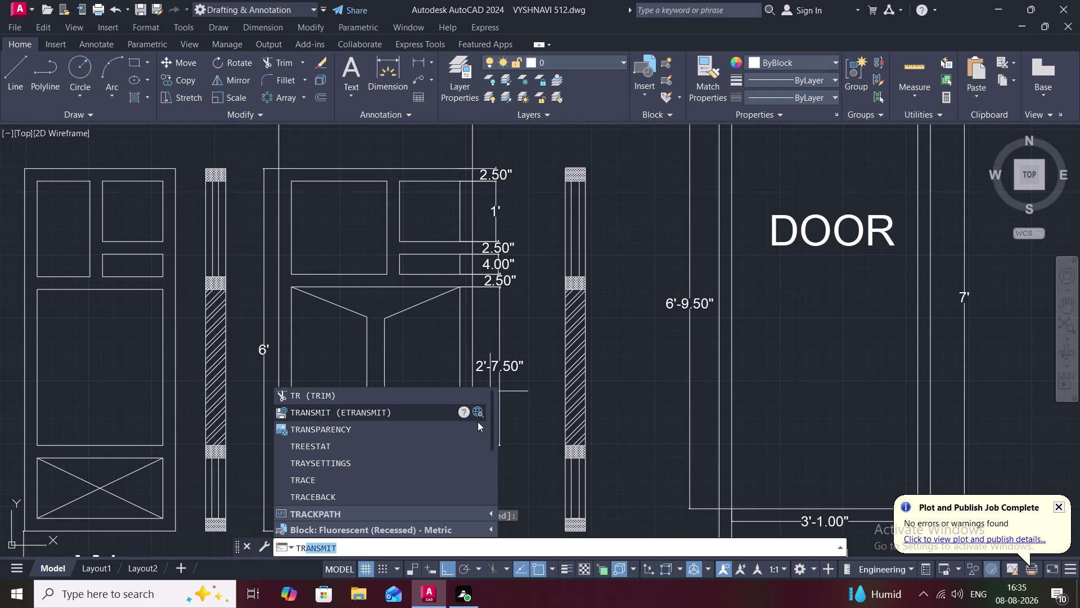
Pan across the elevations and quick-save the drawing with W1's dimension chain.
click(460, 395)
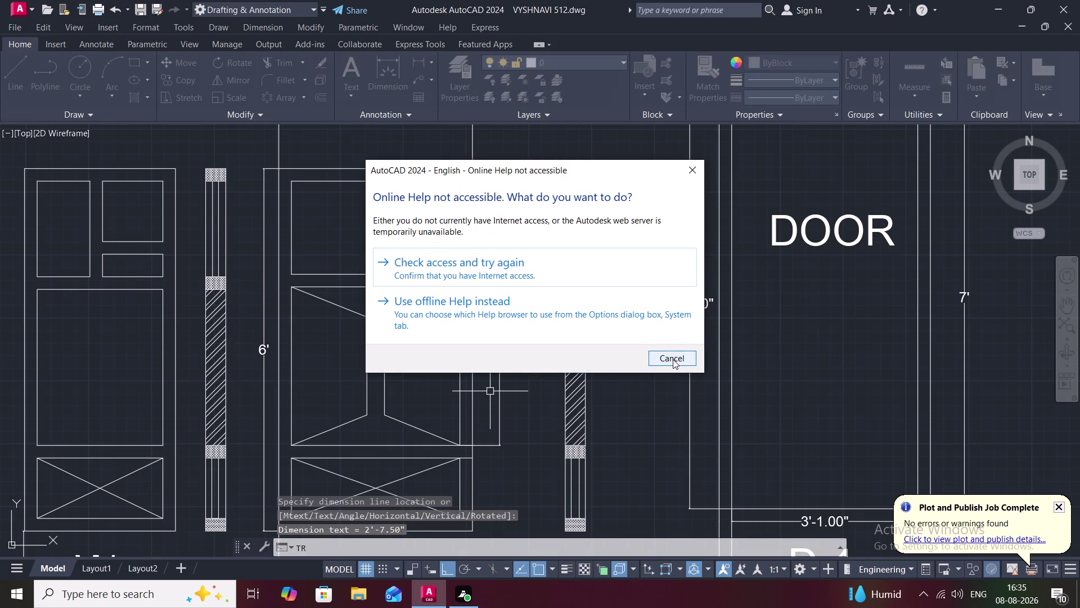
click(695, 161)
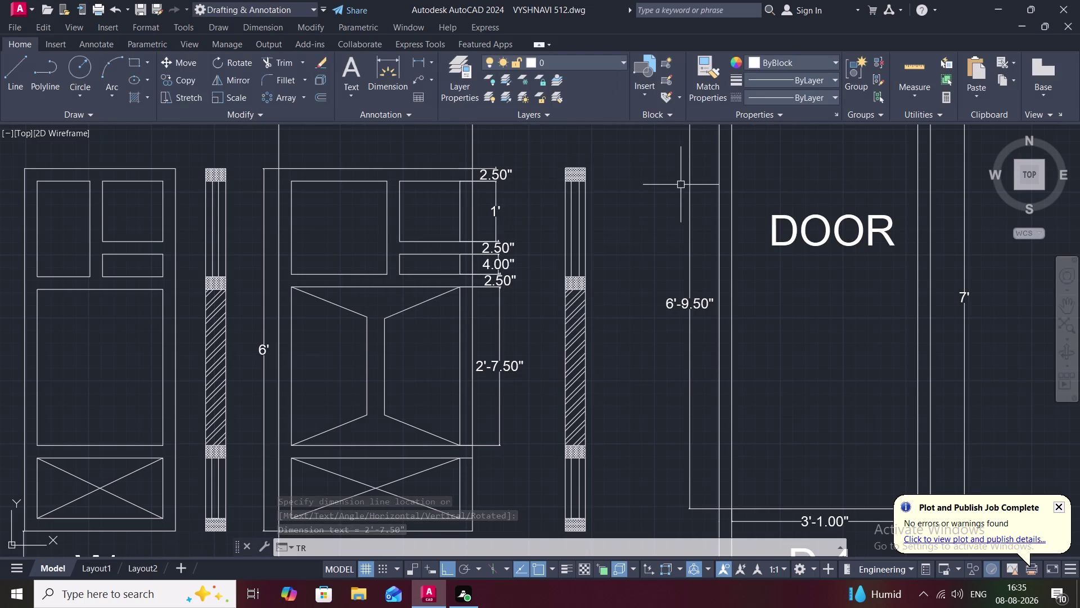
scroll(down, 3)
middle_drag(568, 426, 559, 359)
key(ctrl+s)
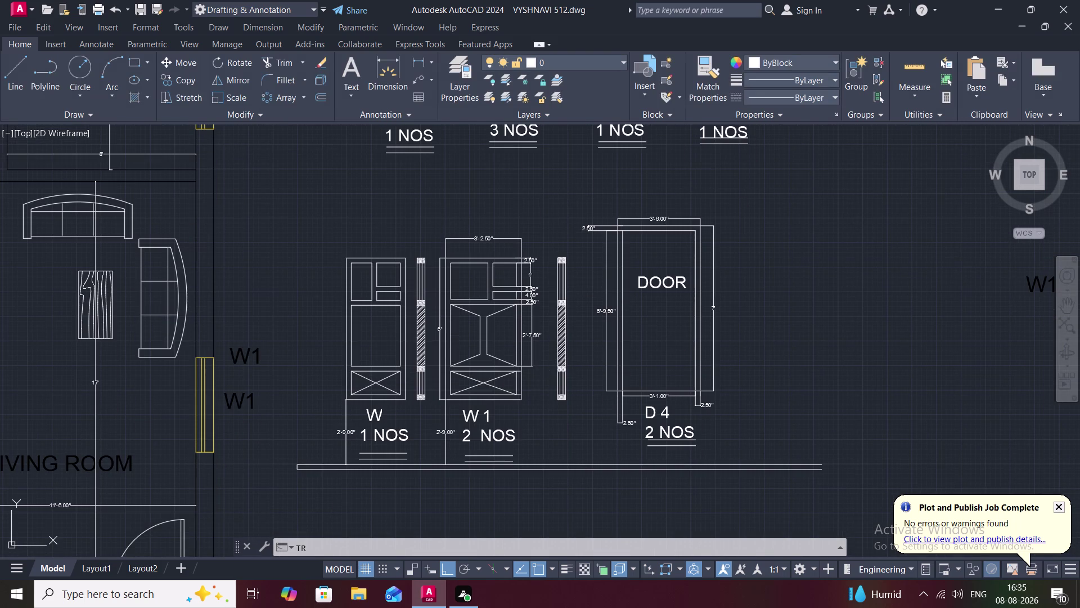
scroll(up, 3)
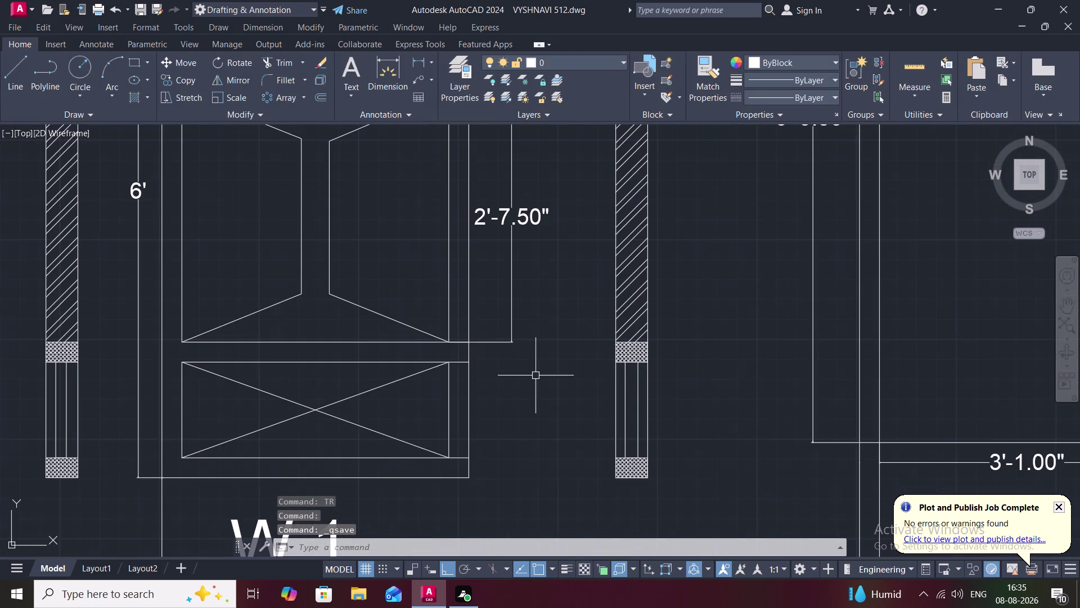
Trim the two overhanging line ends at the corners of W1's lower crossed panel.
text(TR)
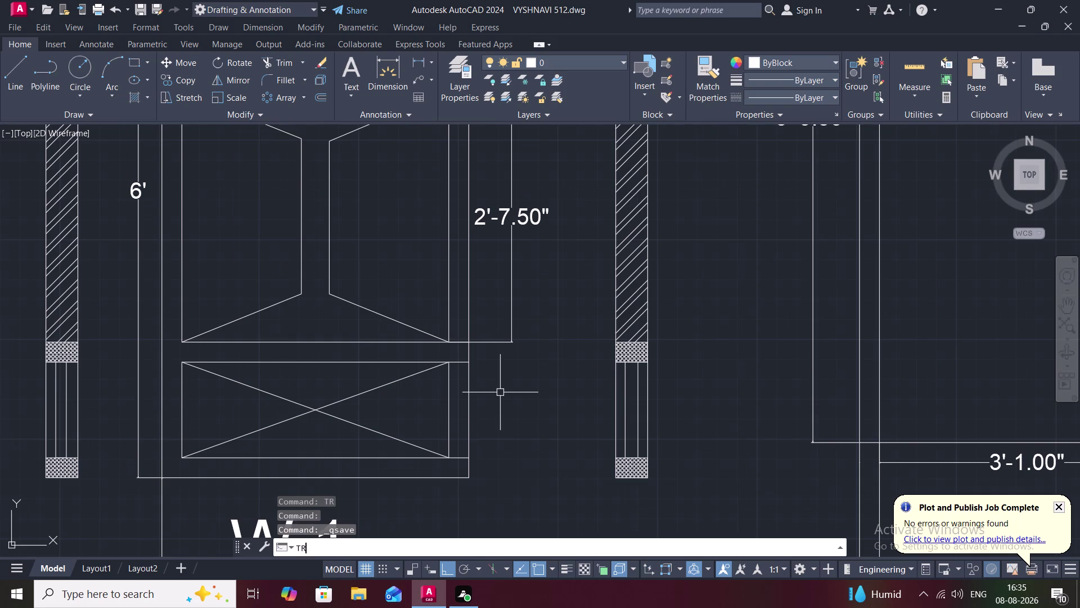
key(space)
click(461, 364)
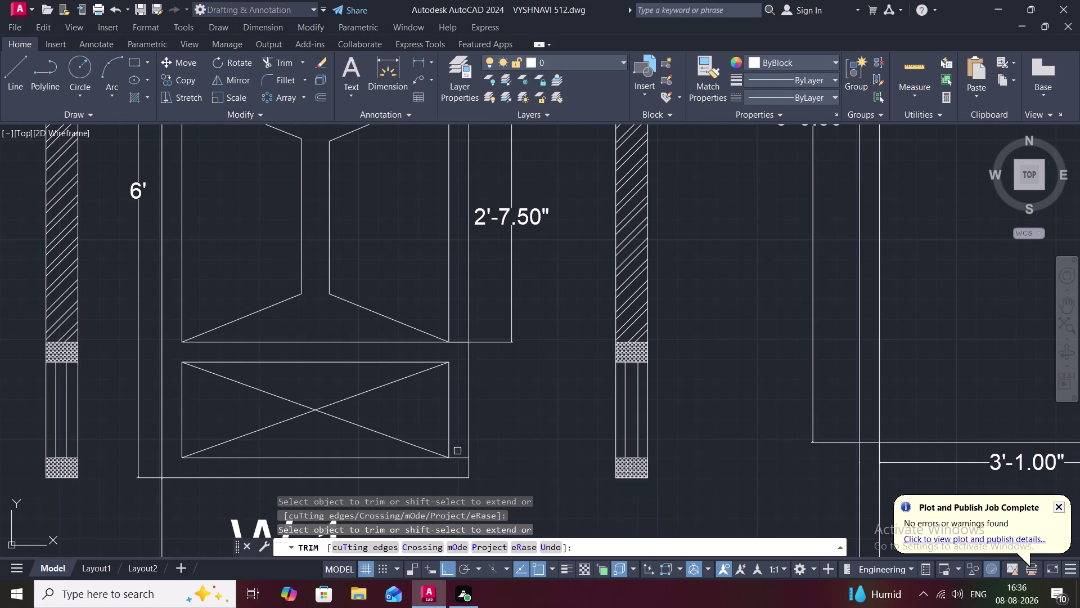
click(462, 458)
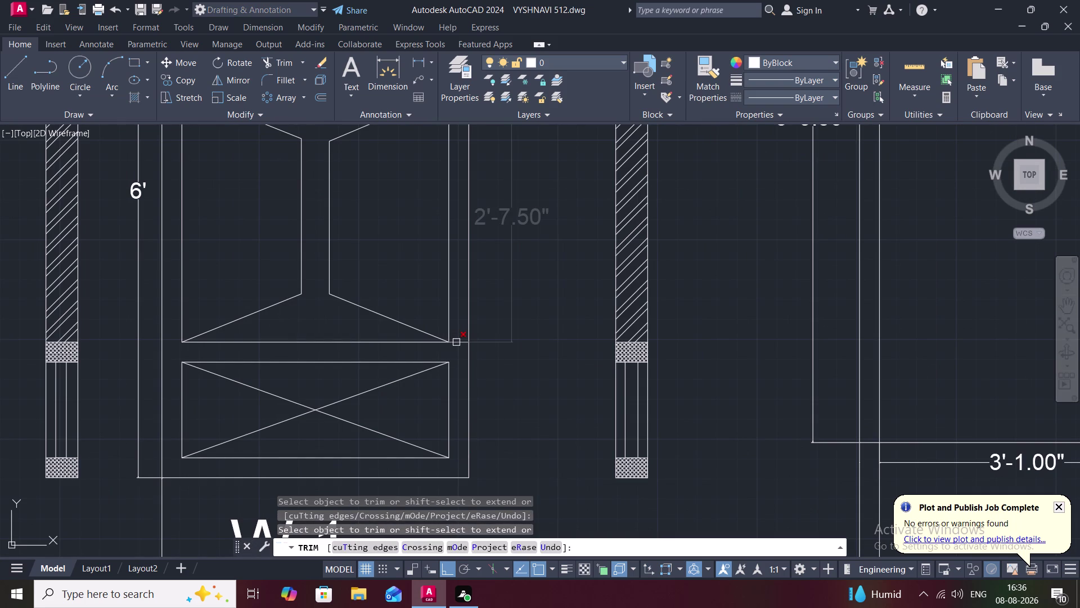
key(Escape)
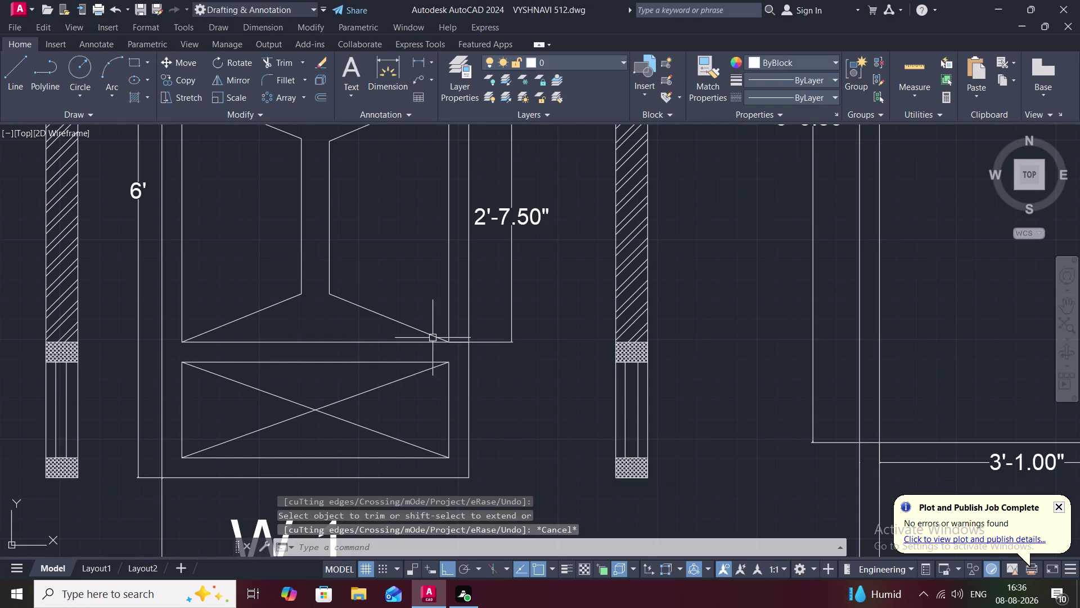
Start a Linear dimension from the Dimension dropdown.
click(427, 59)
key(space)
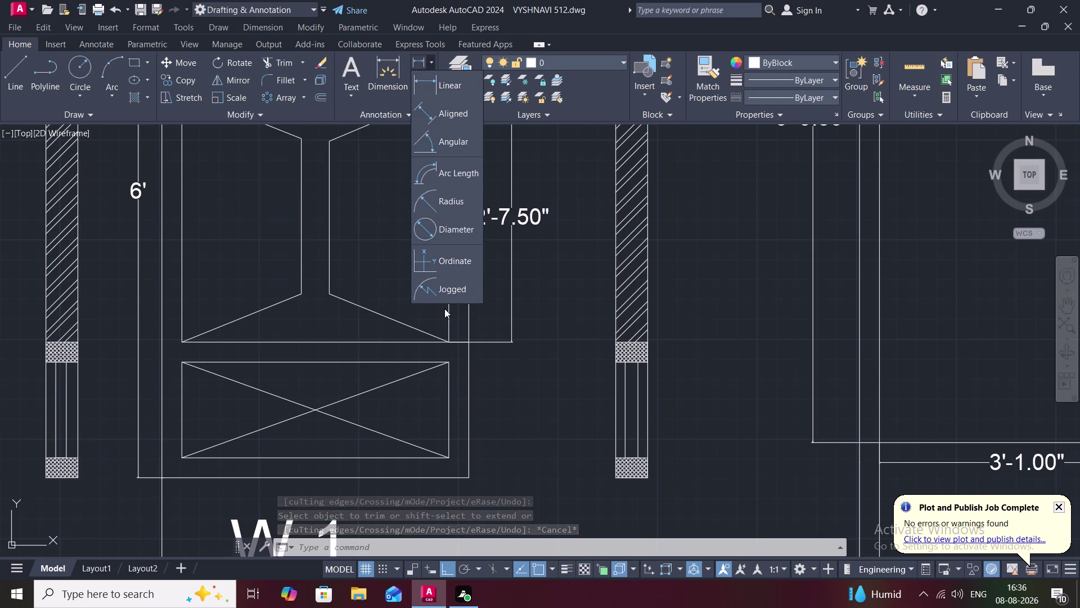
click(432, 79)
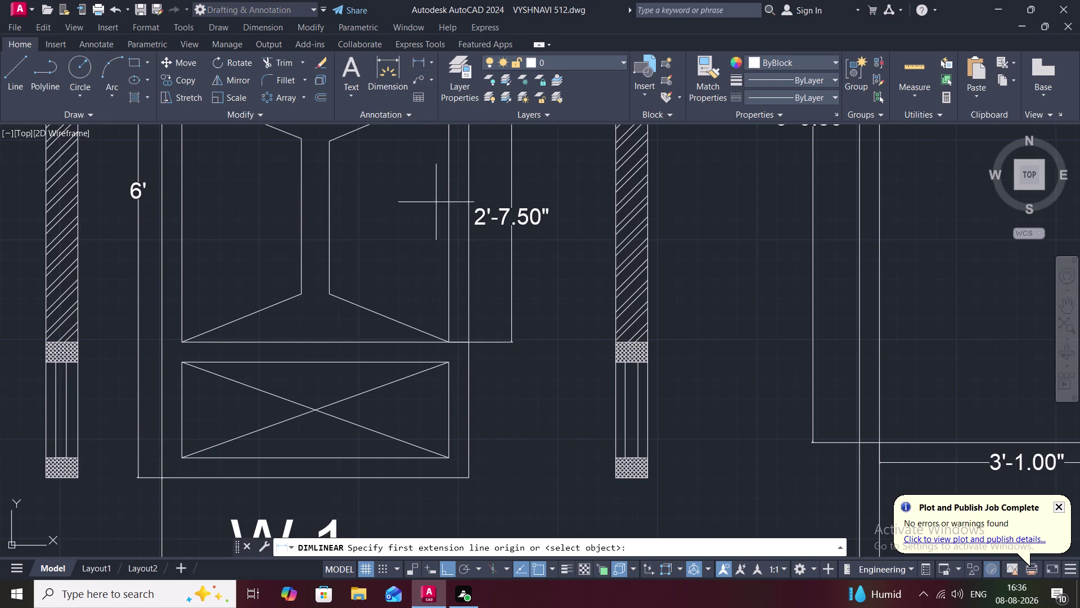
Dimension the gap, lower panel and bottom rail at 2.50", 1' and 2.50", then pan out.
click(451, 342)
click(449, 357)
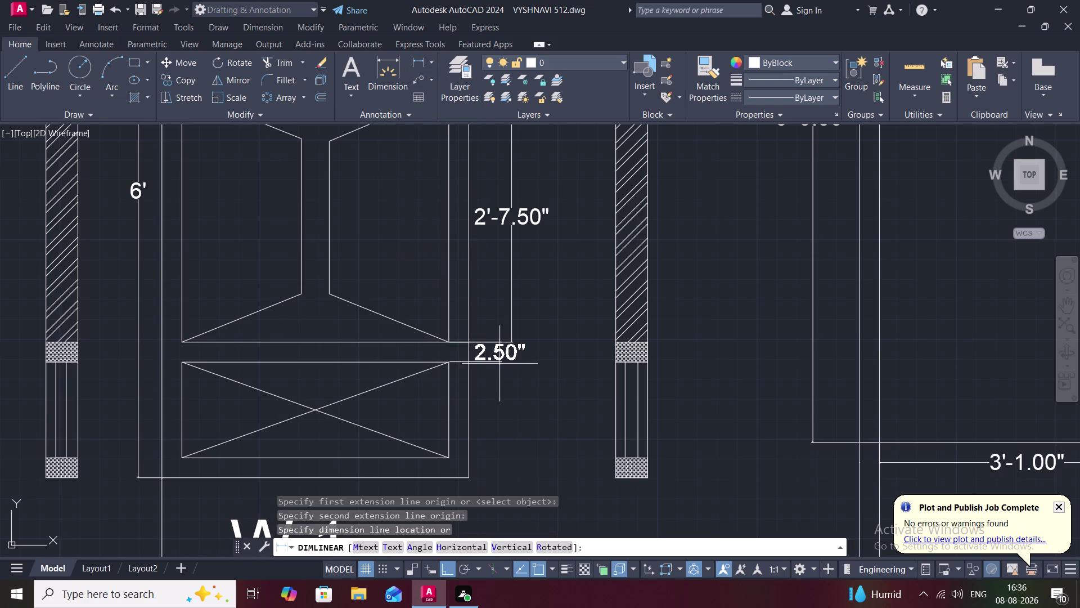
click(505, 364)
key(space)
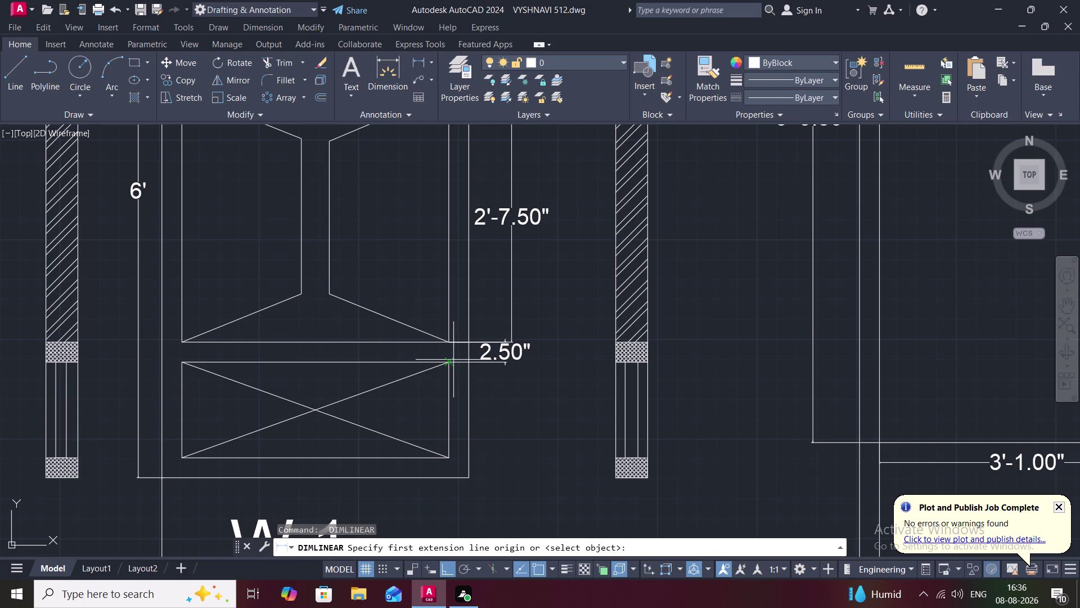
click(449, 362)
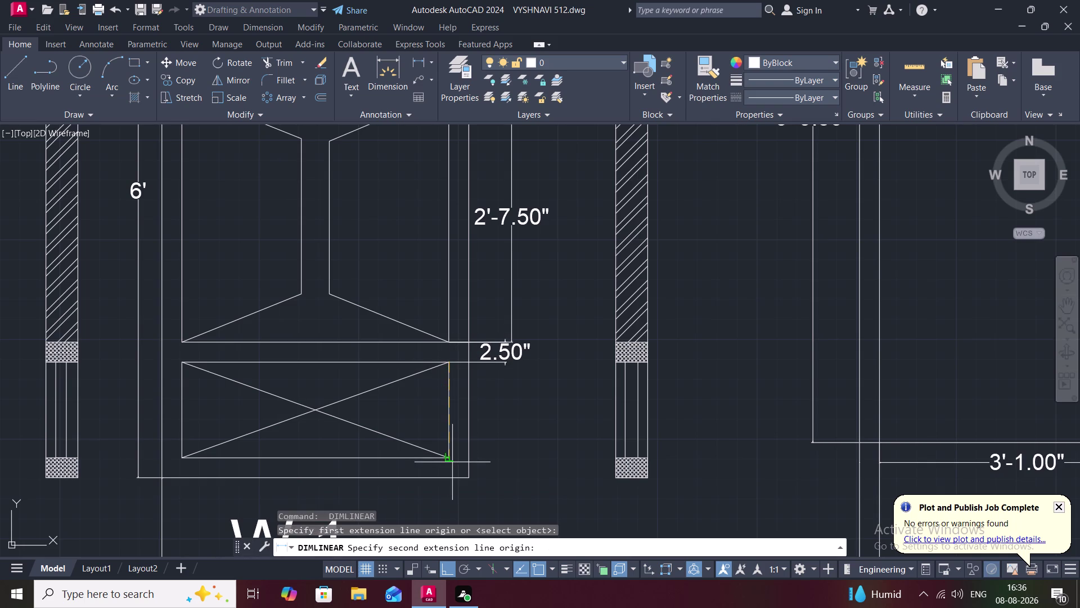
click(452, 462)
click(506, 464)
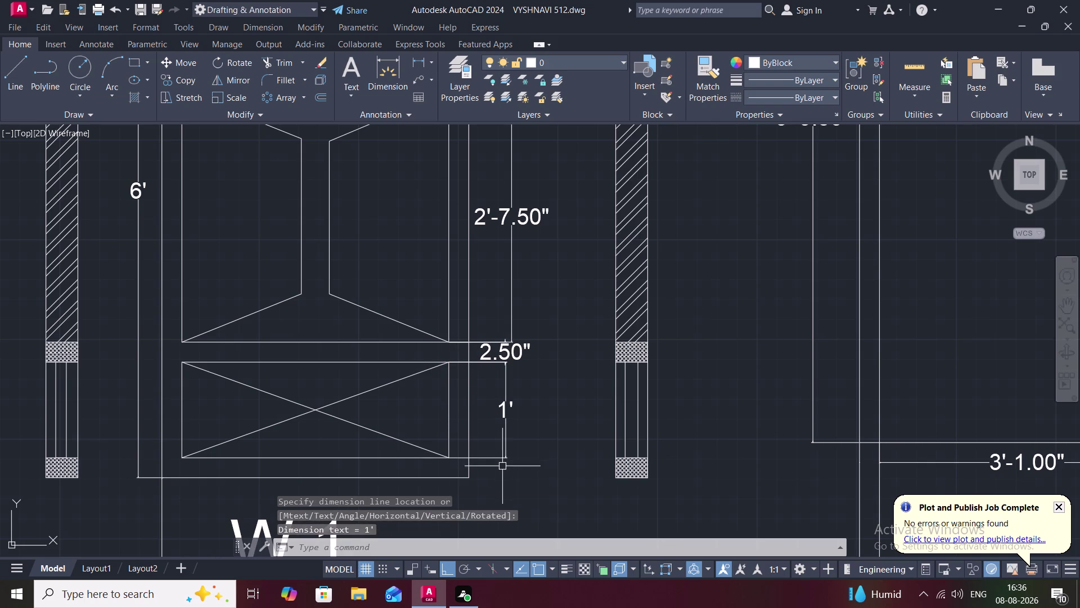
key(space)
click(445, 459)
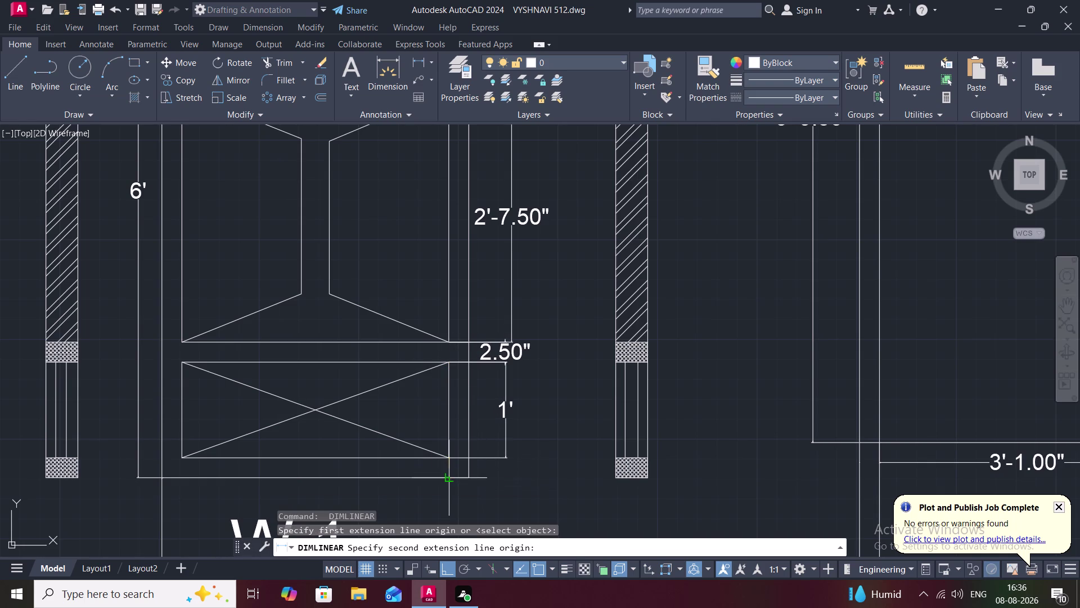
click(449, 476)
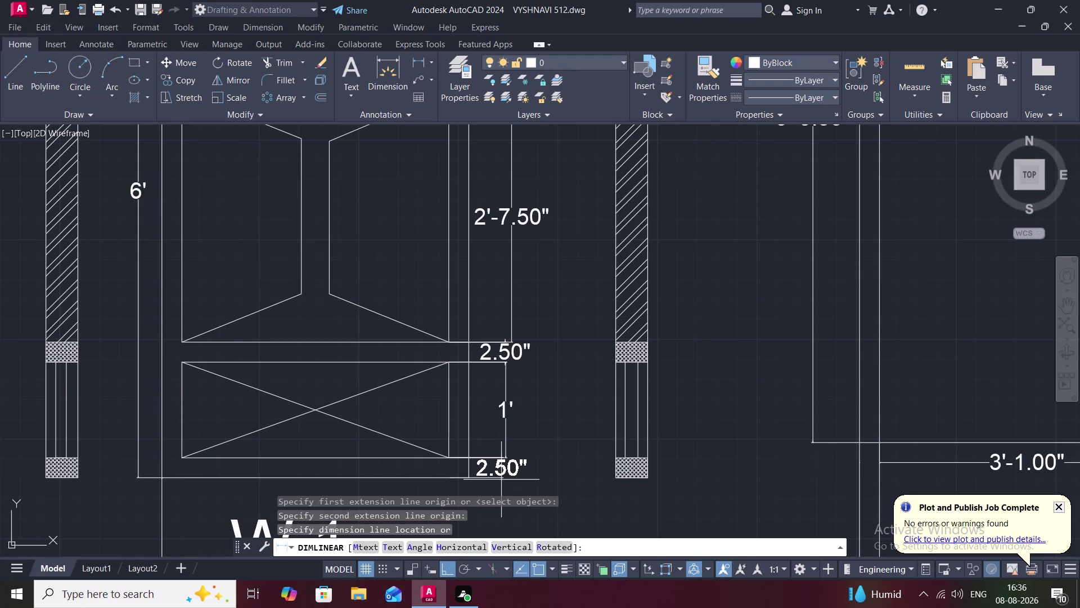
click(505, 482)
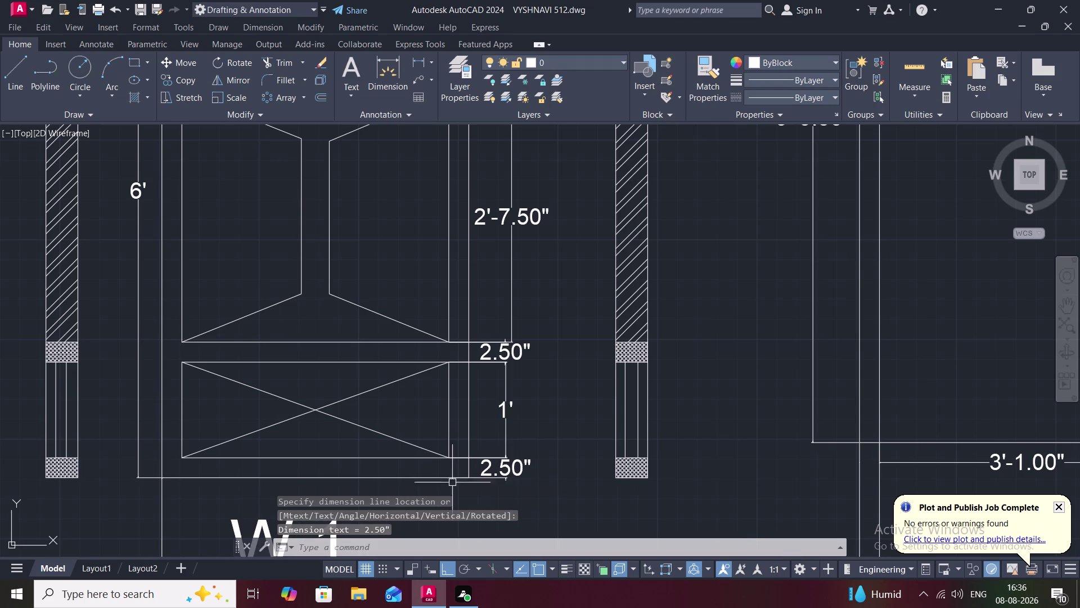
scroll(down, 3)
middle_drag(328, 376, 406, 356)
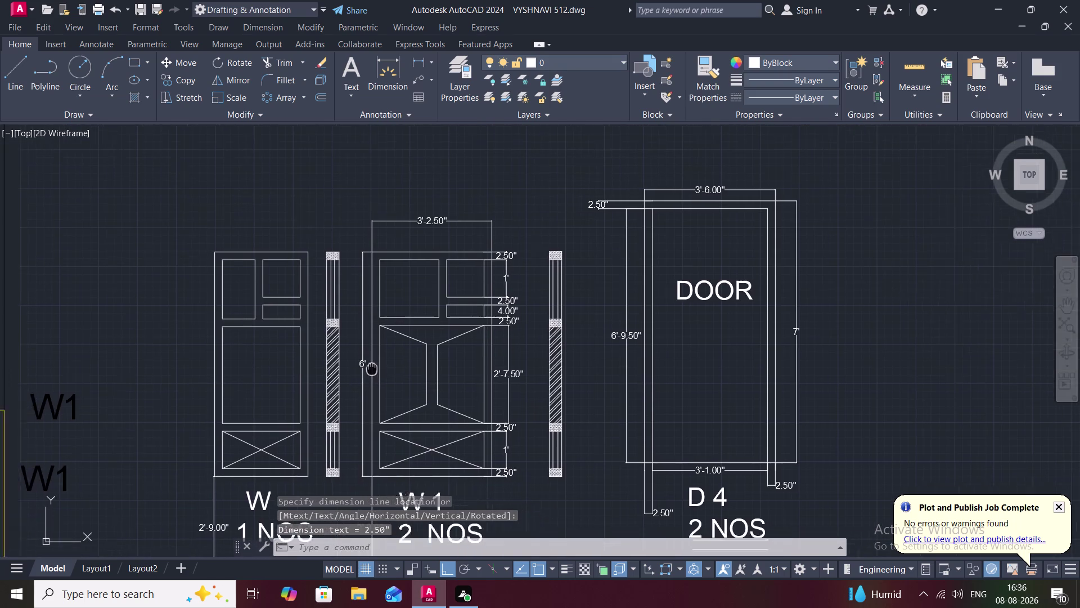
middle_drag(407, 356, 444, 346)
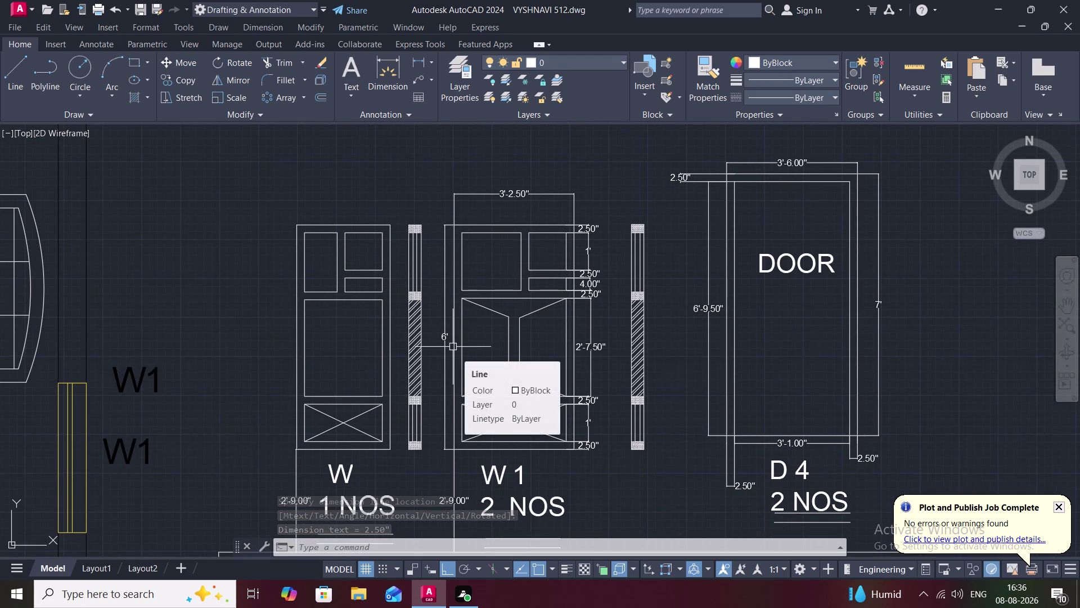